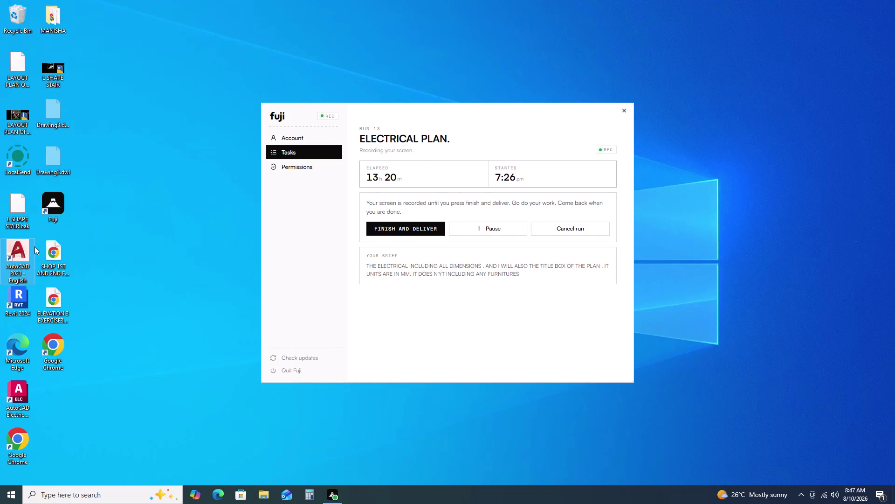
Launch AutoCAD 2021 from its desktop shortcut.
triple_click(12, 254)
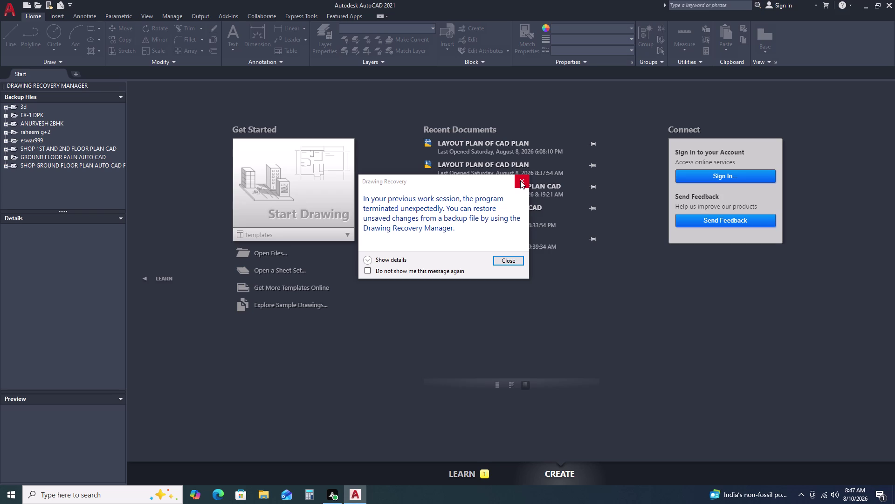
Dismiss the crash-recovery notice and start a new blank drawing, Drawing1.
click(520, 181)
right_click(521, 181)
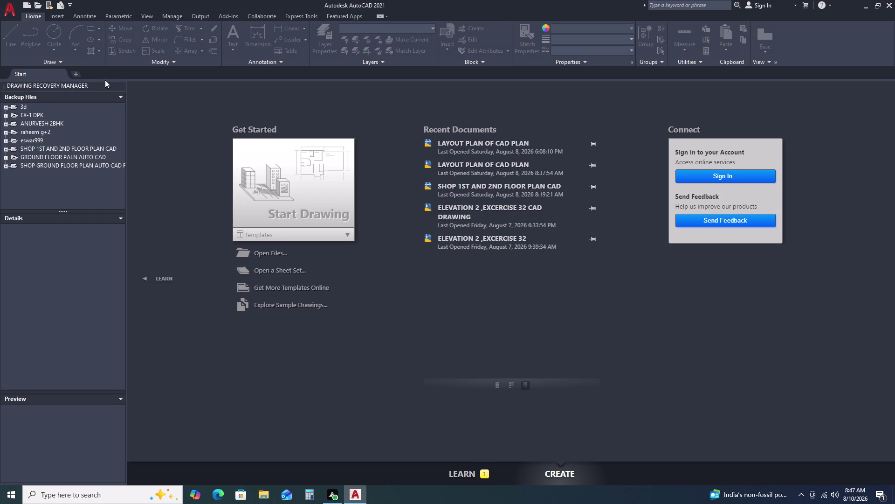
click(318, 178)
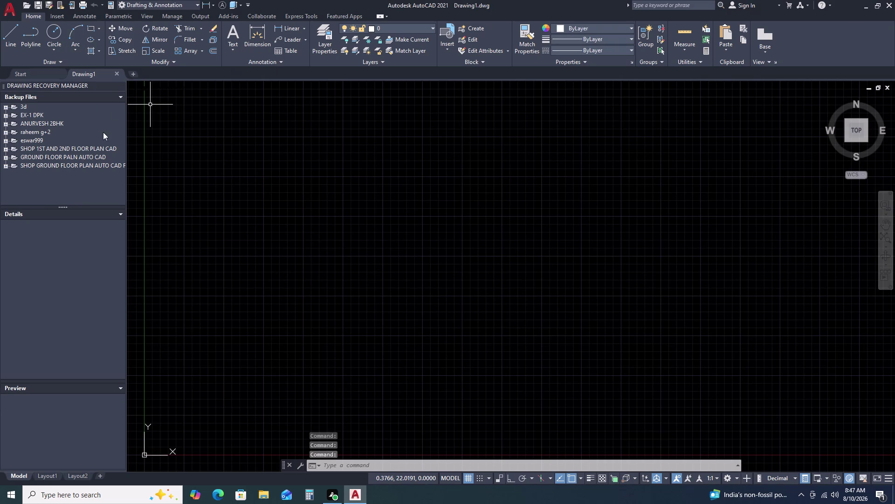
Close the Drawing Recovery Manager palette and pan the empty view.
scroll(down, 3)
scroll(up, 3)
scroll(up, 3)
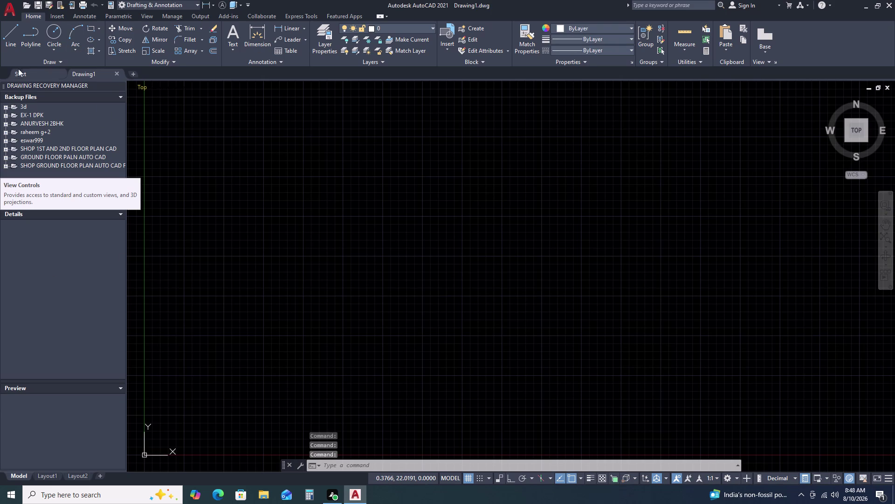
scroll(up, 3)
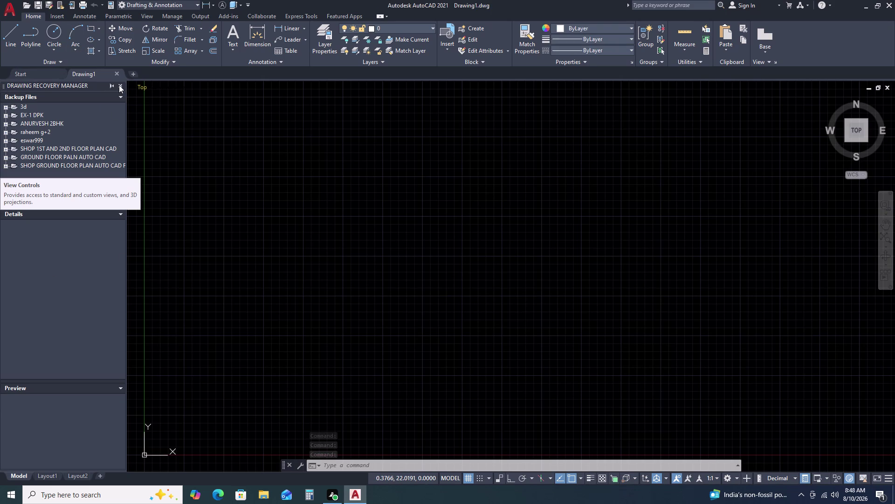
click(119, 85)
scroll(down, 3)
middle_drag(585, 335, 400, 343)
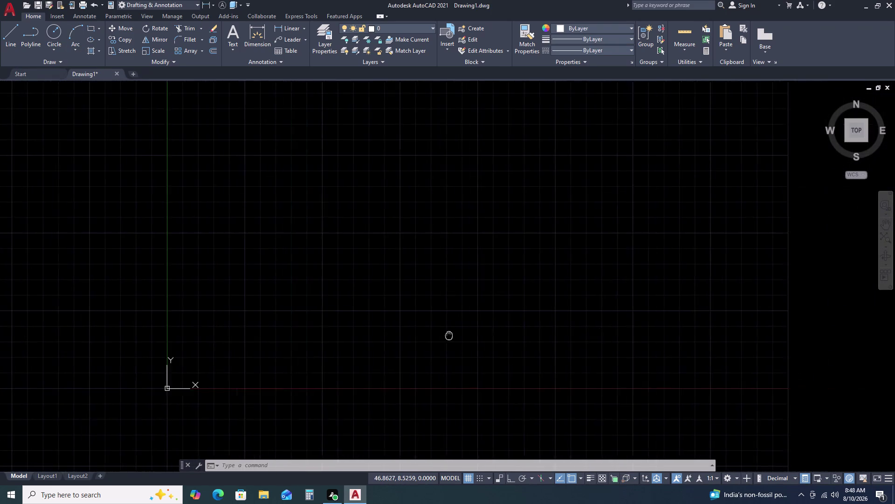
middle_drag(401, 343, 309, 373)
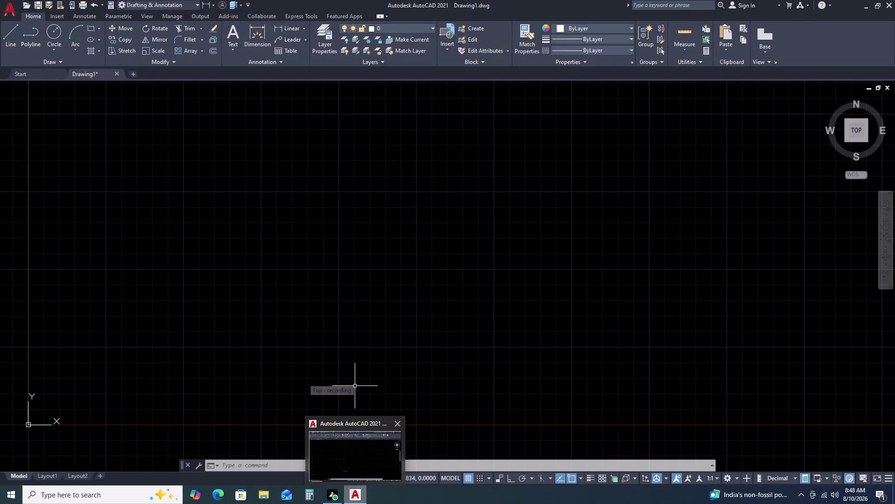
middle_drag(573, 285, 449, 284)
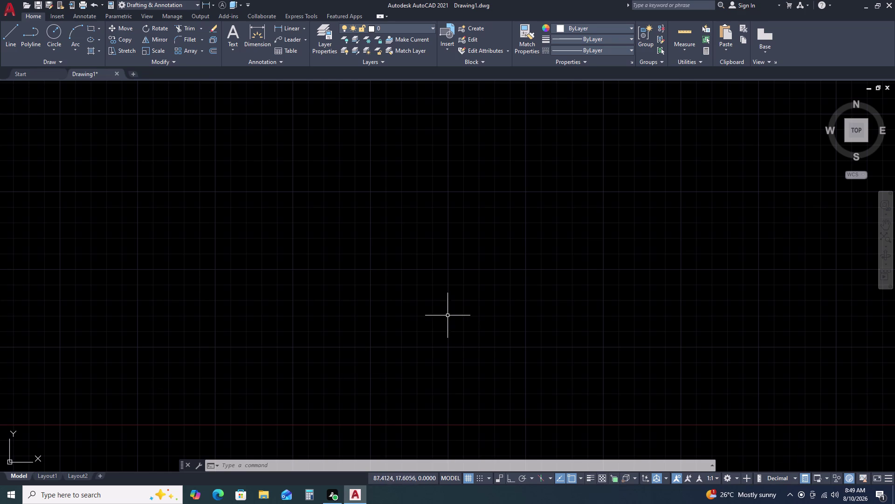
middle_drag(422, 332, 253, 368)
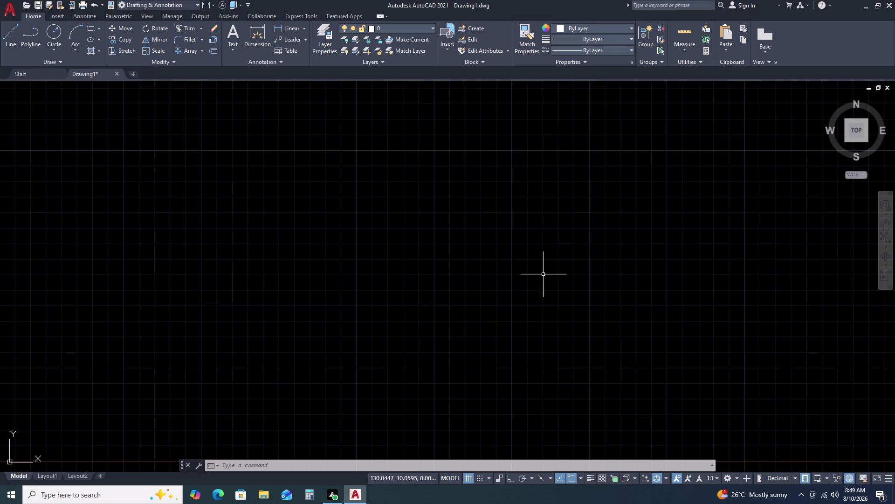
Cancel a trial line drawn with ortho on, then start the RECTANG command.
text(l)
key(space)
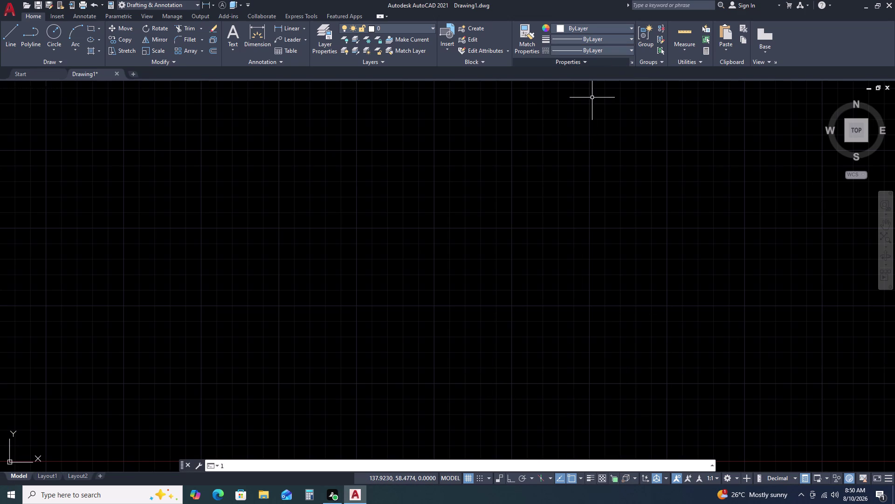
click(208, 130)
key(F8)
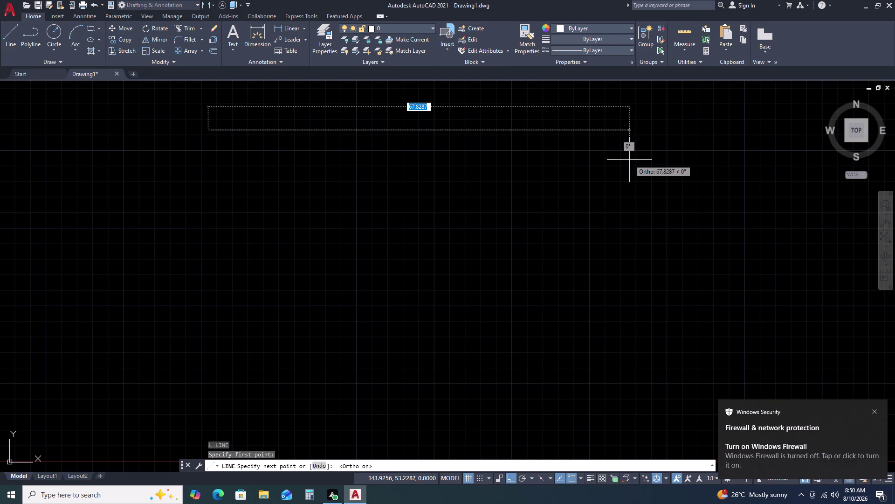
key(Escape)
key(Escape)
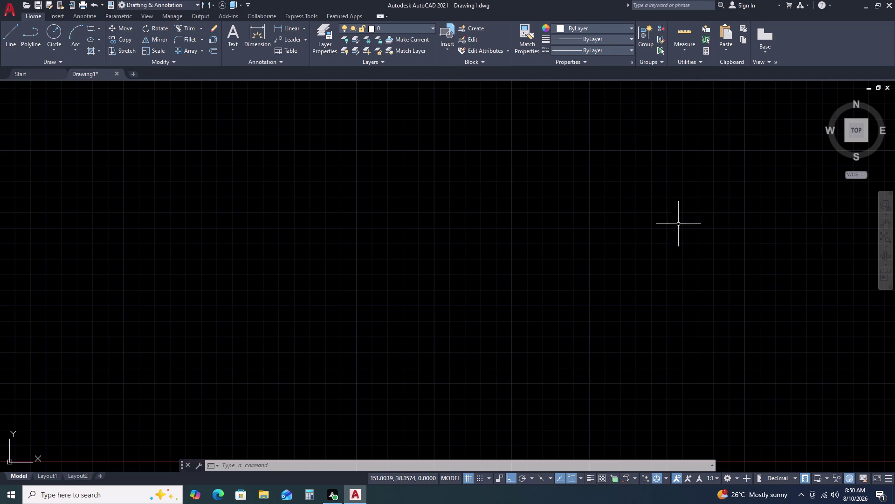
text(rec)
key(space)
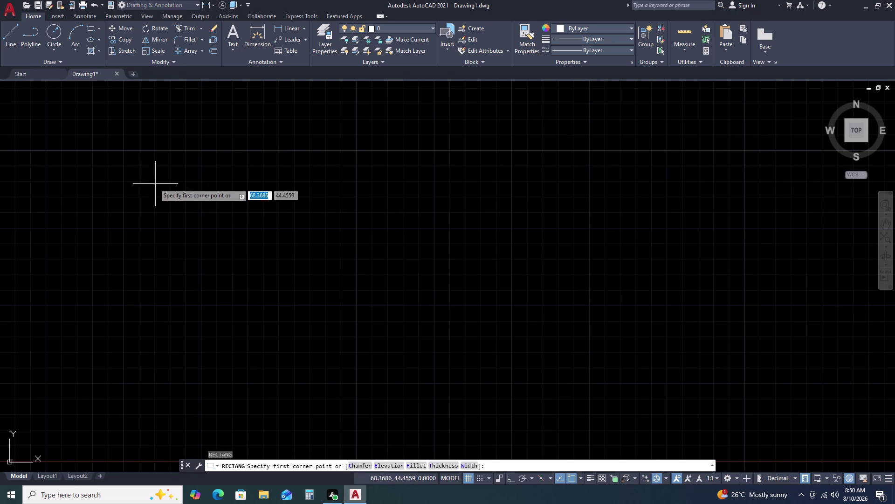
Draw an 1800 by 2785 rectangle using the Dimensions option.
click(220, 153)
text(d)
key(space)
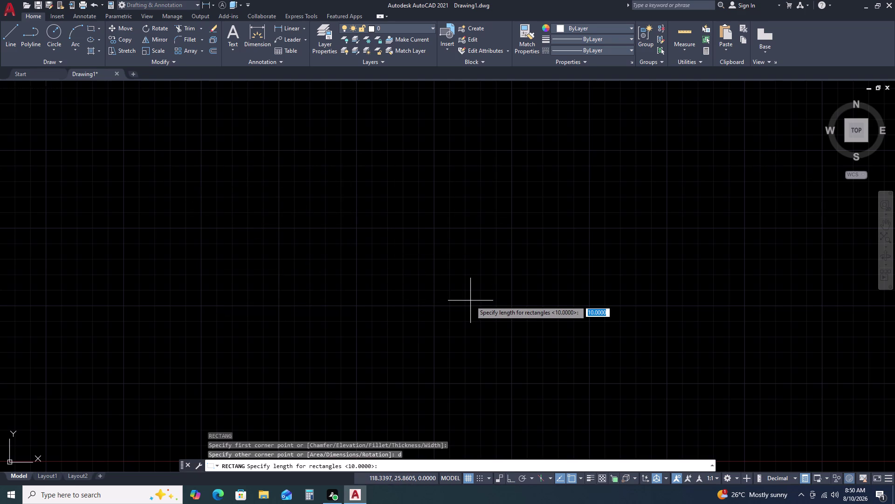
key(1)
text(800)
key(space)
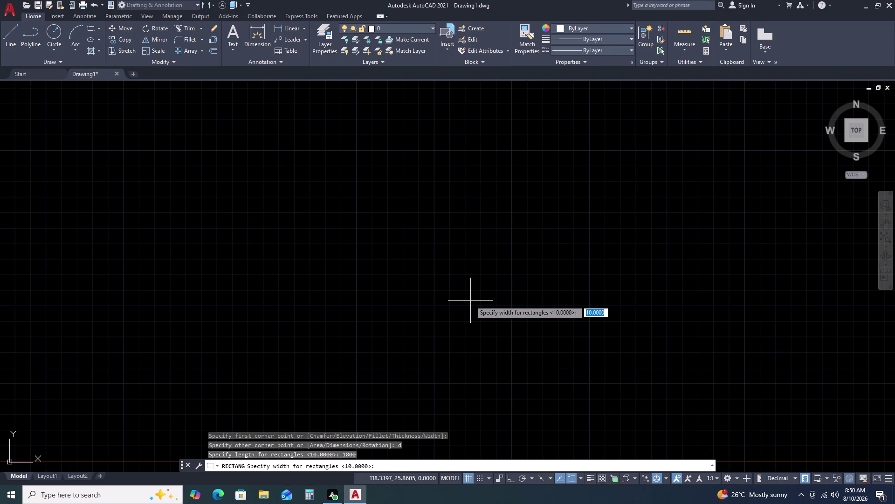
text(27)
text(85)
key(space)
click(429, 270)
scroll(down, 3)
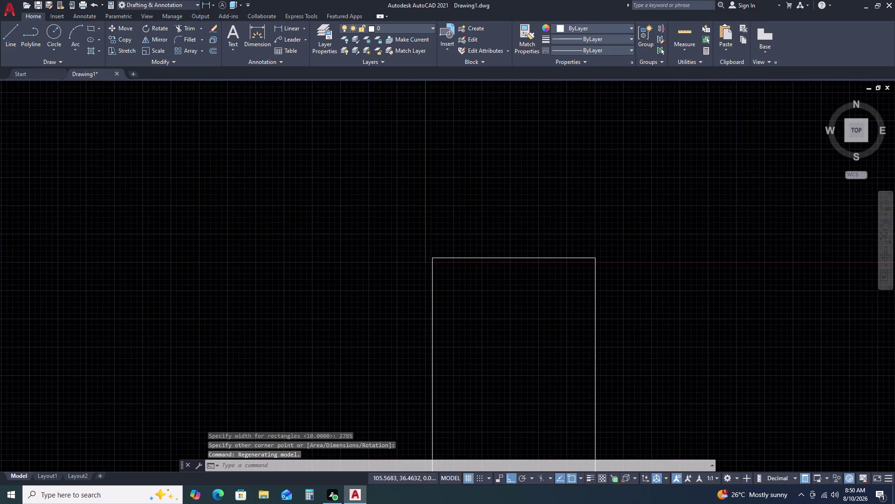
scroll(down, 3)
Move the rectangle up and to the right, with ortho turned off.
click(515, 337)
click(485, 300)
text(m)
key(space)
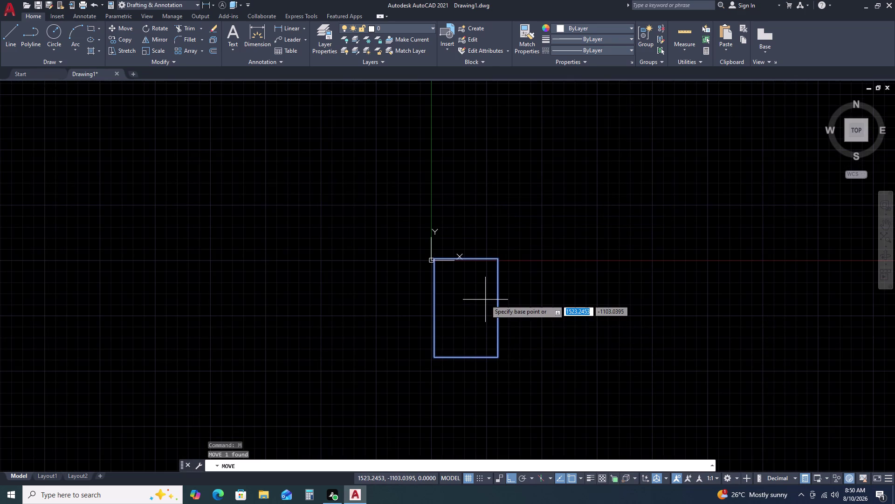
drag(486, 300, 486, 295)
scroll(down, 3)
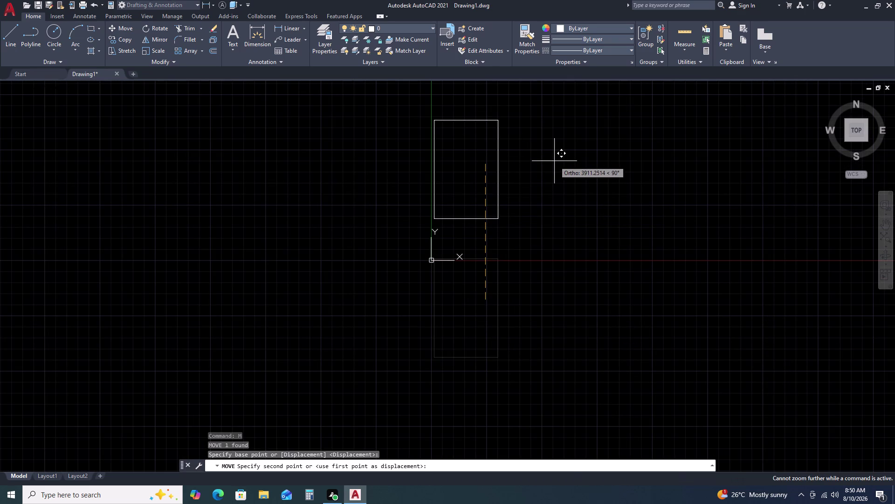
key(F8)
scroll(down, 3)
middle_drag(548, 173, 424, 306)
click(622, 125)
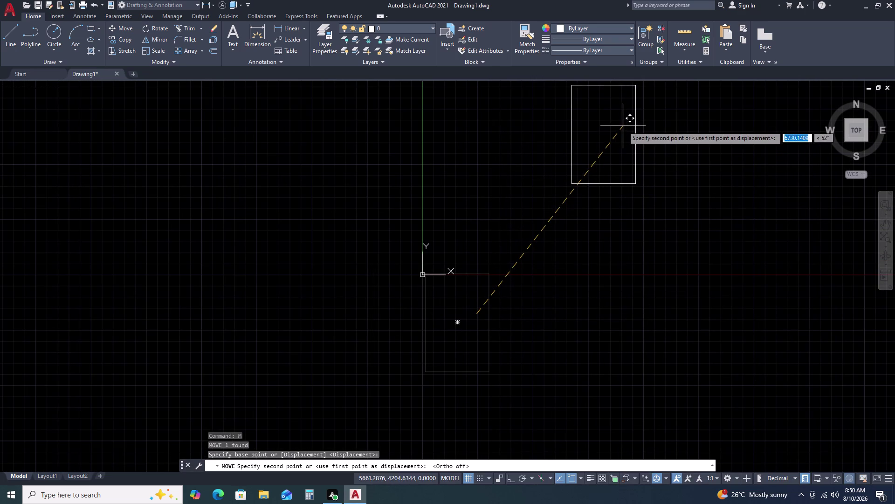
scroll(up, 3)
middle_drag(691, 159, 487, 195)
scroll(down, 3)
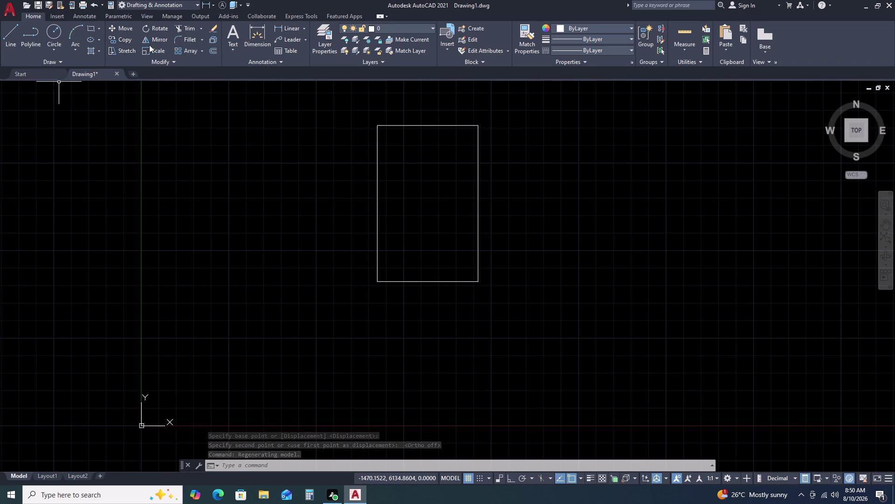
click(290, 23)
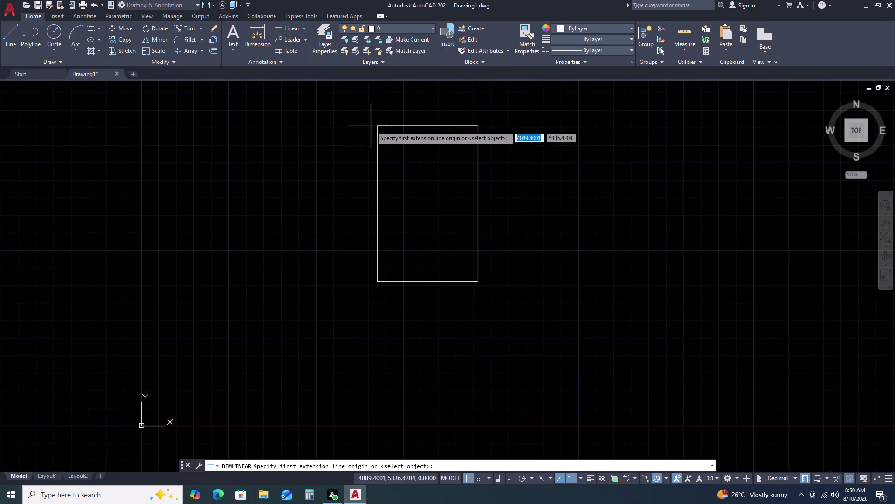
Add an 1800 dimension along the rectangle's top, then delete it as unreadably small.
double_click(376, 124)
double_click(479, 127)
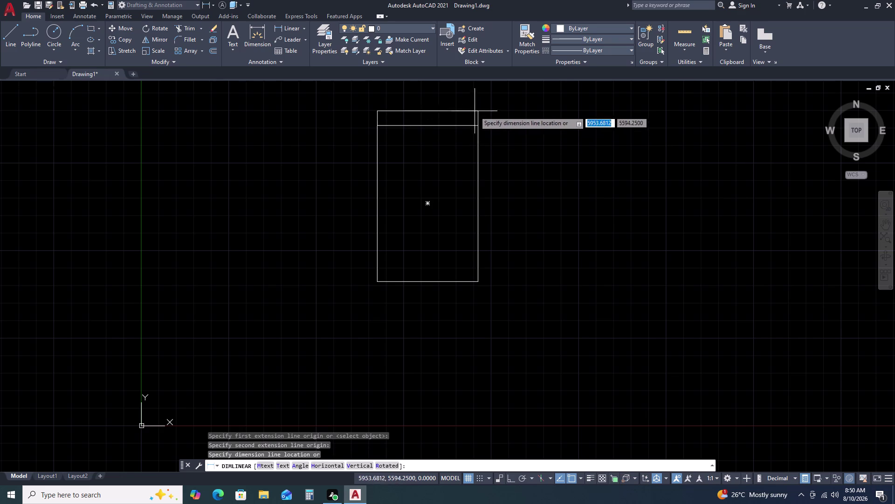
middle_click(472, 98)
middle_click(471, 99)
double_click(471, 95)
click(484, 107)
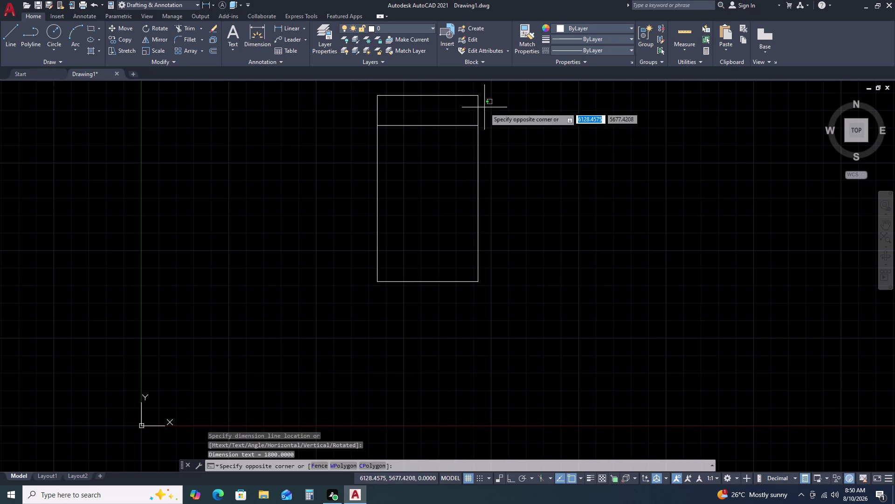
triple_click(414, 82)
key(Delete)
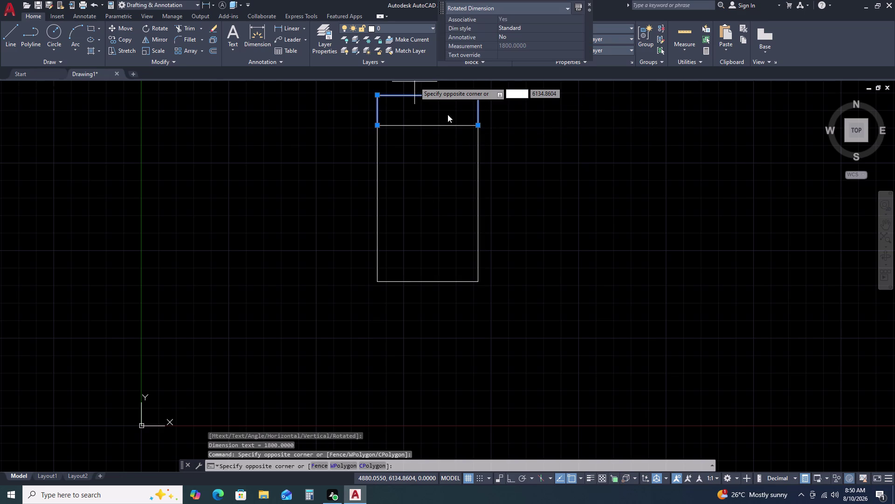
key(Delete)
key(Escape)
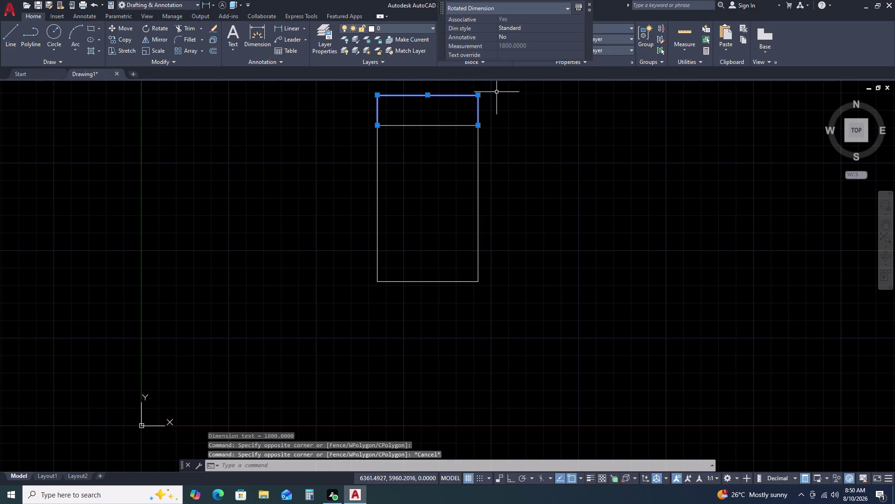
key(Delete)
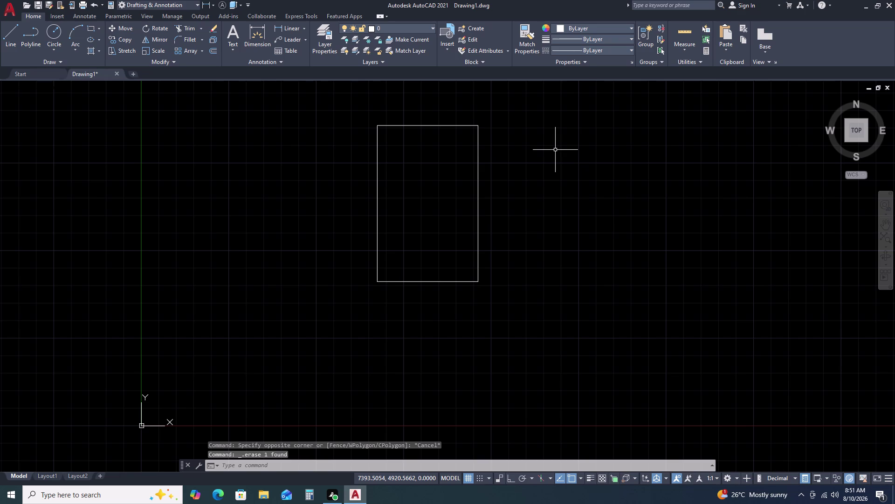
Set the Standard dimension style's text height to 30.
text(d)
key(space)
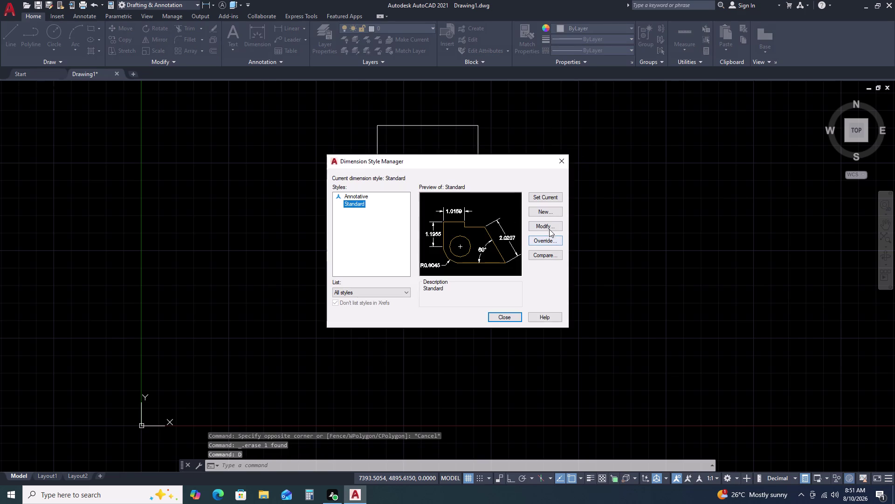
double_click(550, 228)
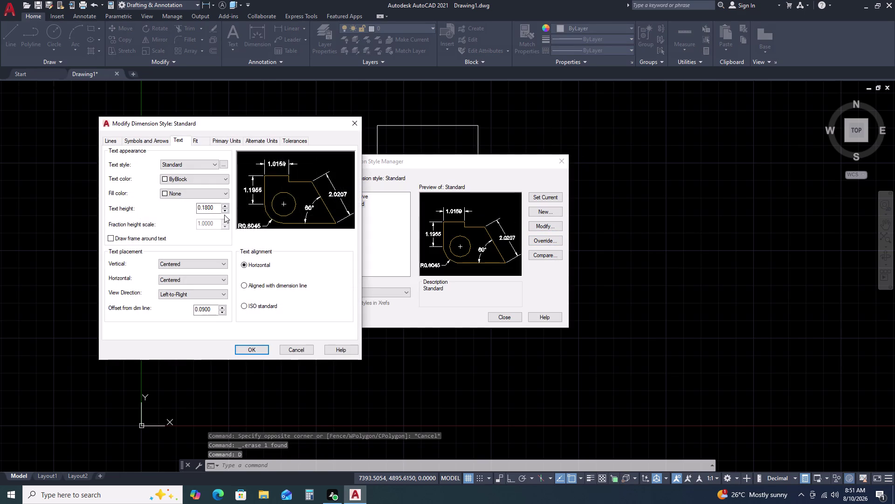
click(220, 211)
click(220, 211)
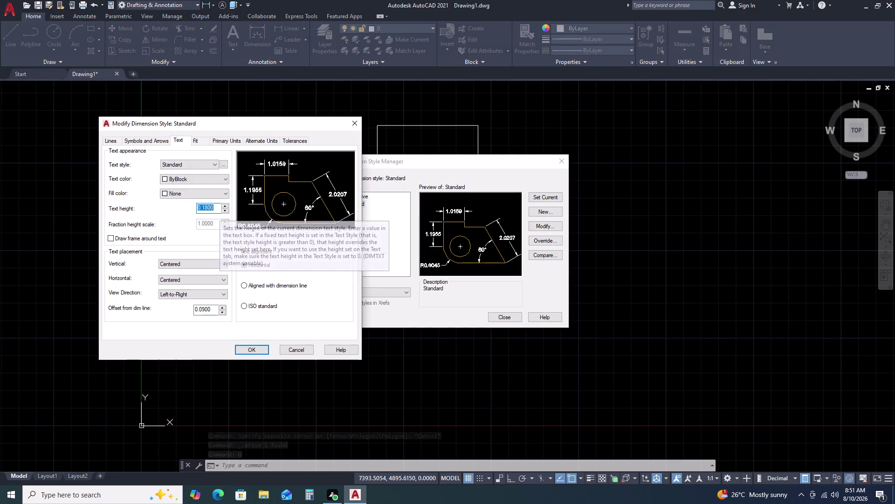
key(3)
text(0)
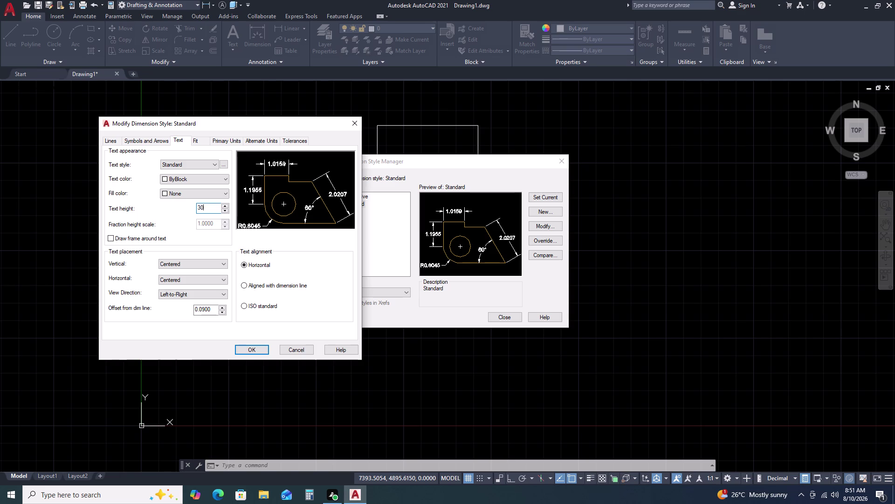
text(0)
key(Return)
click(151, 142)
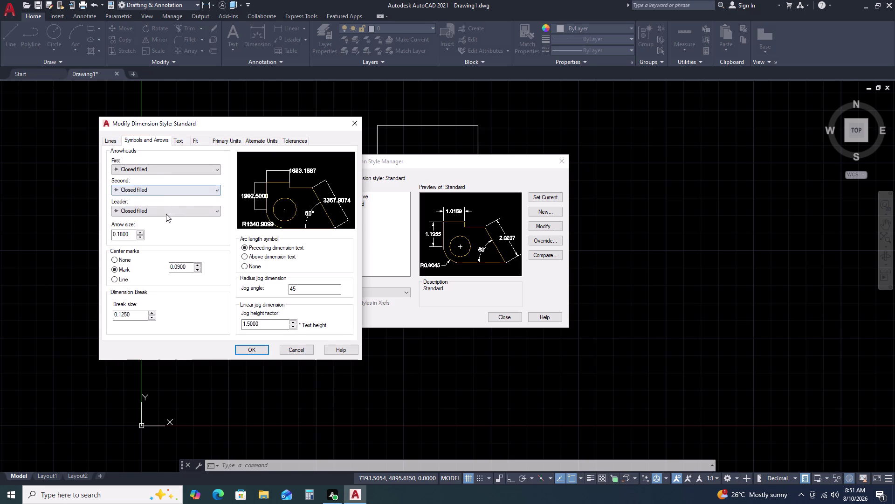
click(255, 350)
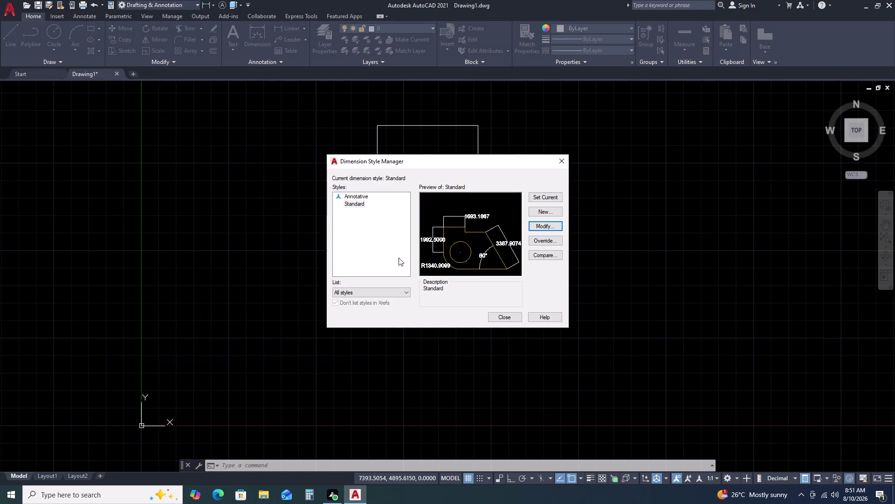
Close the Dimension Style Manager and return to the drawing.
click(539, 197)
double_click(568, 164)
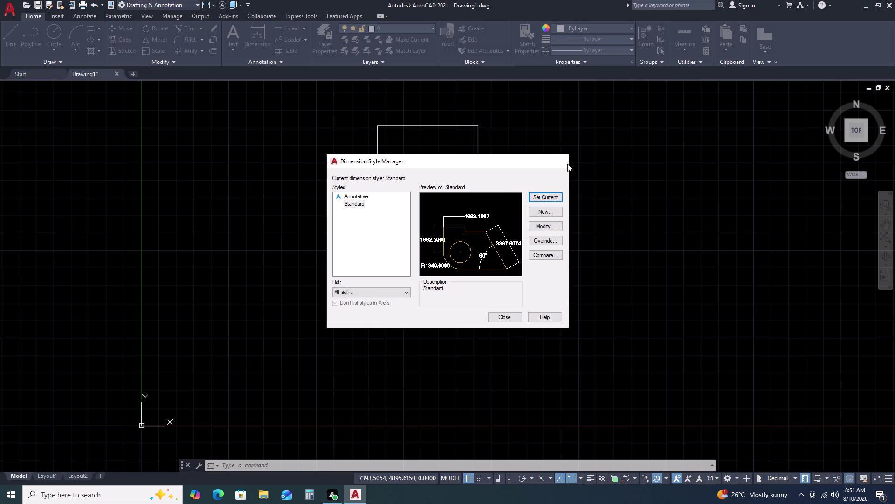
click(632, 159)
click(685, 32)
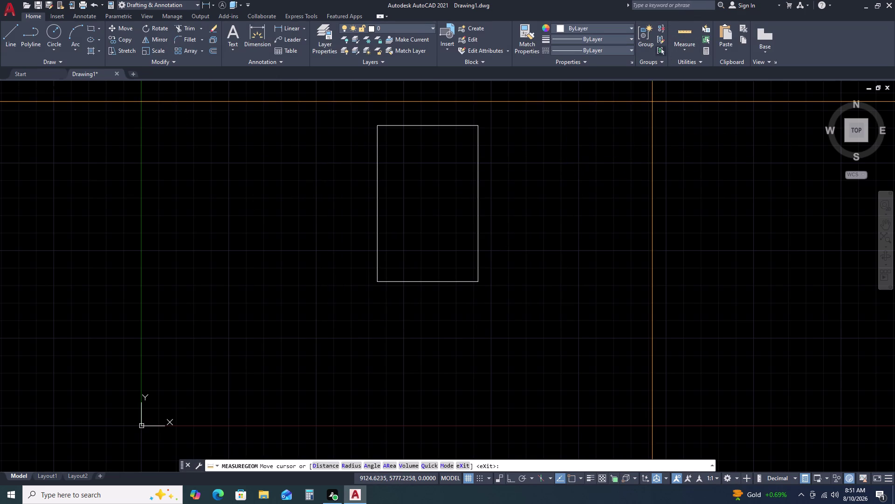
Measure the rectangle's area, then offset it 230 inward as the inner wall.
click(442, 219)
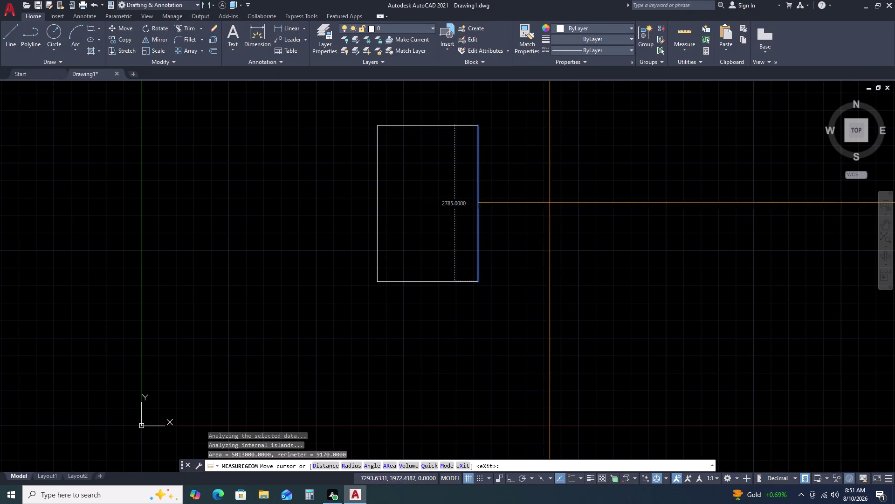
key(Escape)
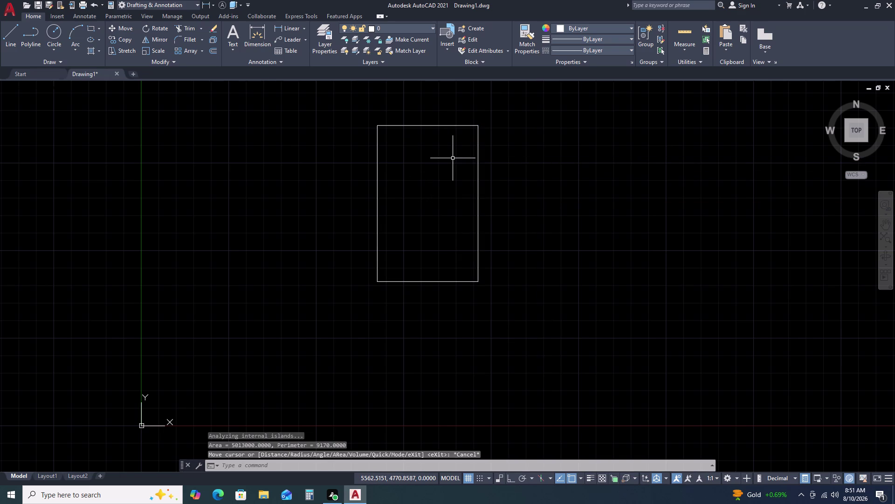
text(o)
key(space)
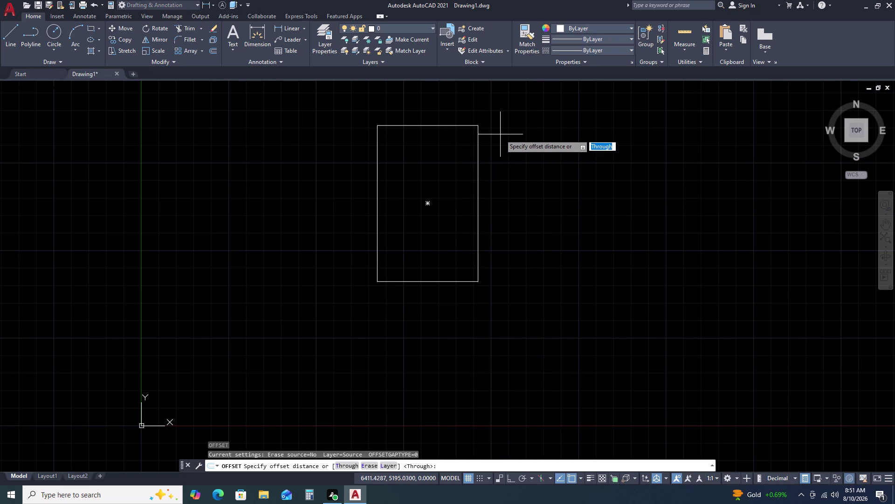
key(3)
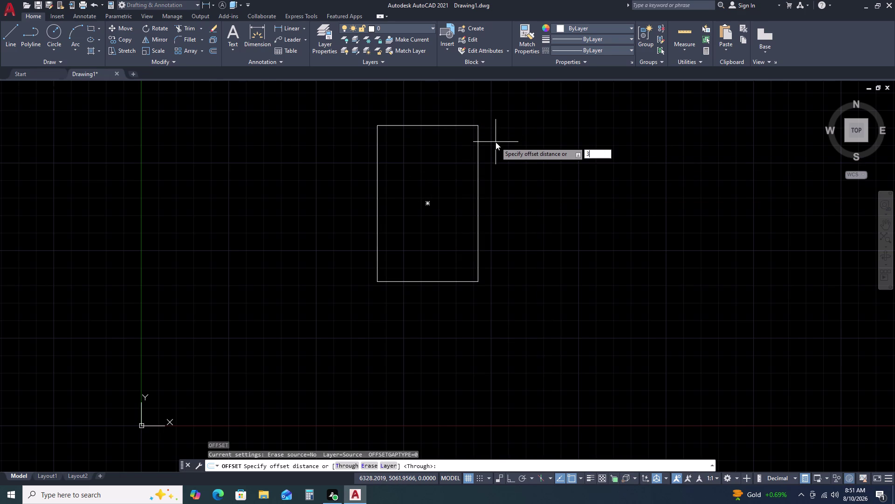
key(BackSpace)
text(230)
key(space)
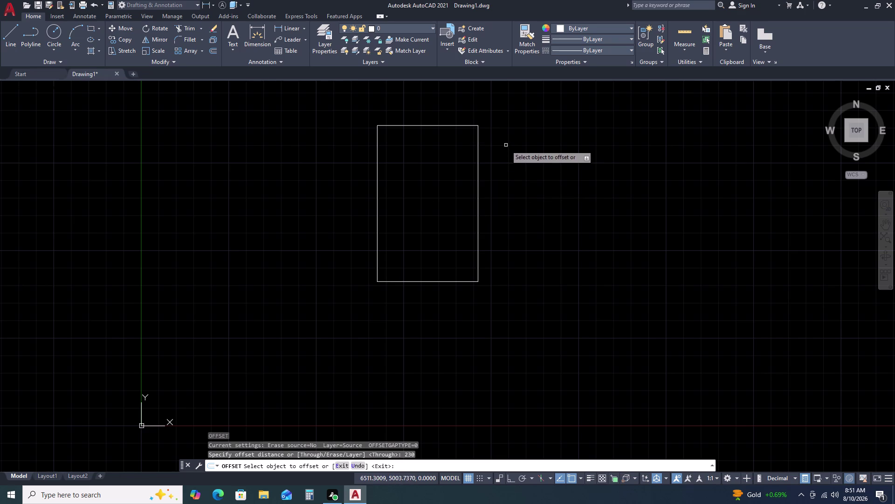
click(479, 168)
click(585, 151)
key(Escape)
Select both wall rectangles and move the room to a new position.
scroll(down, 3)
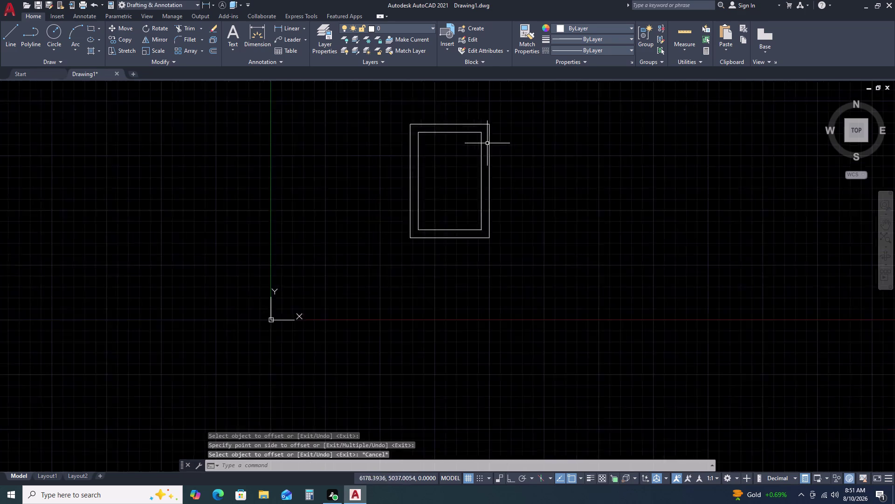
scroll(down, 3)
middle_click(510, 159)
middle_drag(510, 159, 472, 166)
middle_drag(469, 166, 461, 166)
scroll(down, 3)
drag(548, 151, 517, 172)
double_click(471, 228)
text(m)
key(space)
double_click(470, 215)
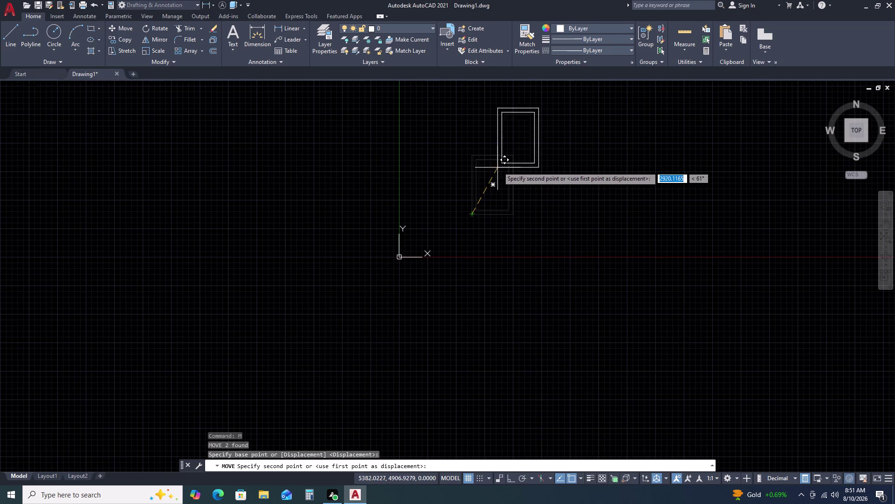
scroll(down, 3)
middle_drag(545, 138, 371, 356)
middle_click(371, 356)
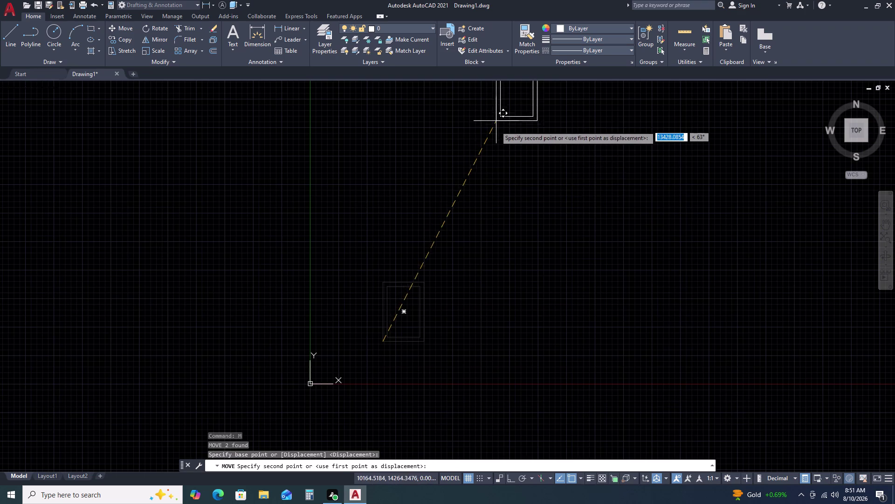
middle_drag(496, 128, 318, 327)
click(516, 136)
scroll(up, 3)
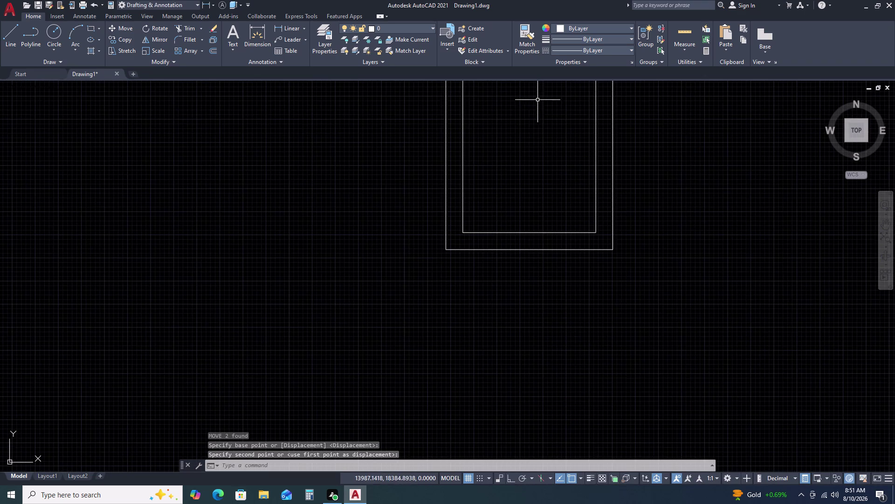
middle_drag(565, 120, 308, 178)
scroll(down, 3)
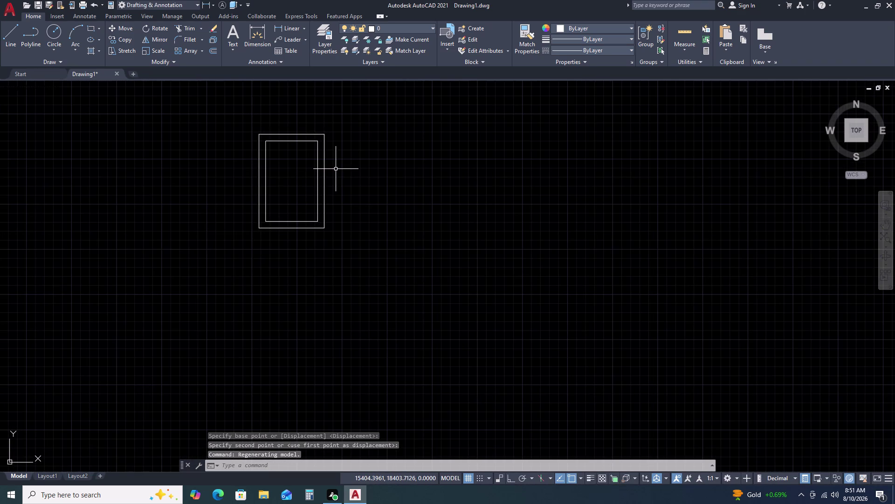
Start a new rectangle from a picked corner using the Dimensions option.
key(r)
text(ec)
key(space)
click(379, 143)
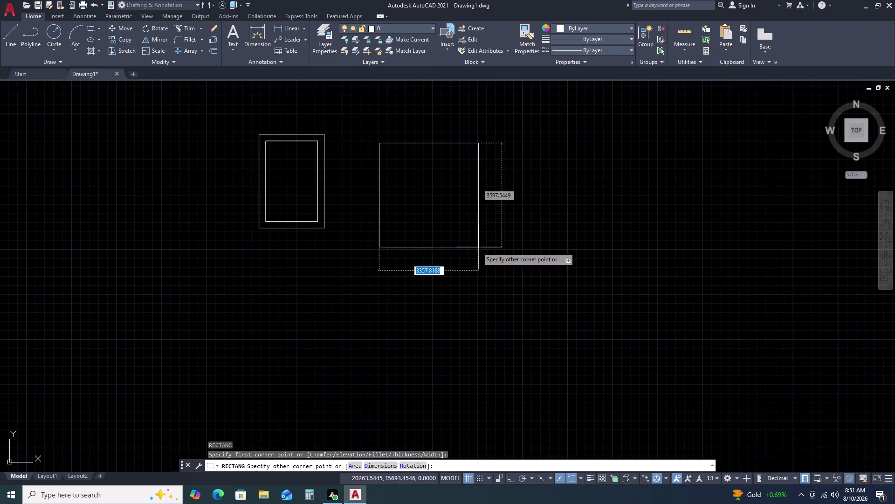
text(d)
key(space)
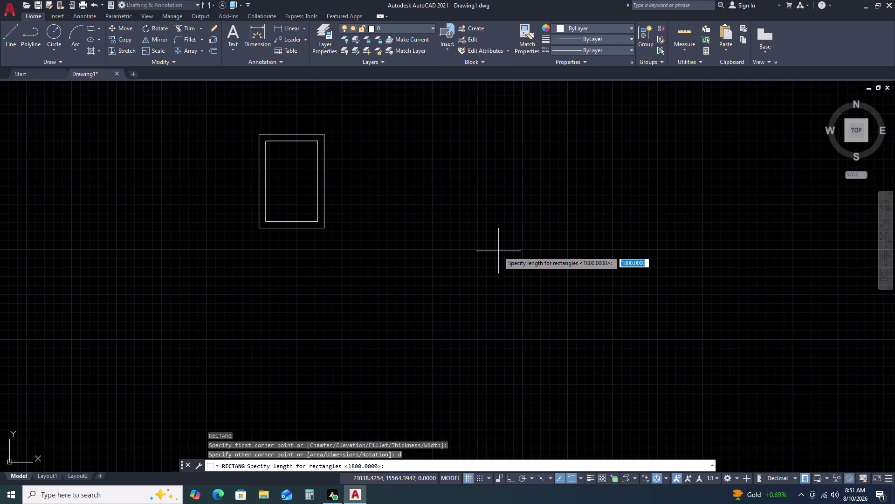
Draw a 3500 by 4500 rectangle to the right of the first room.
text(35)
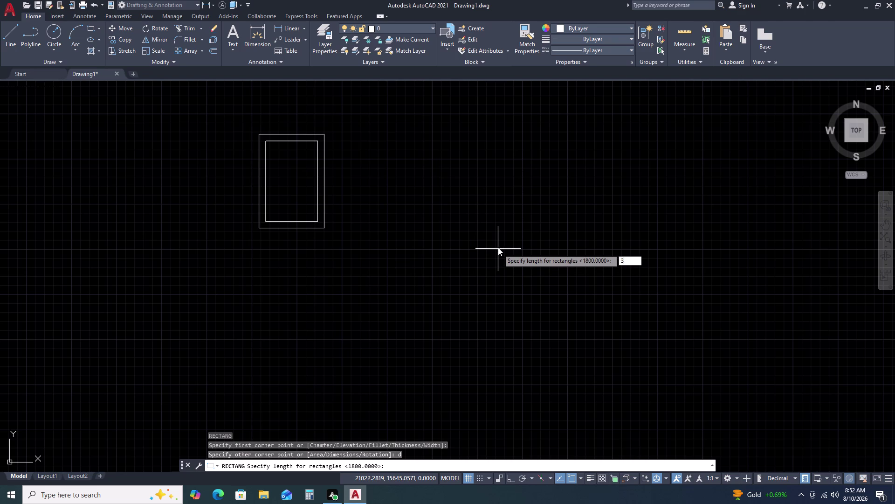
text(00)
key(space)
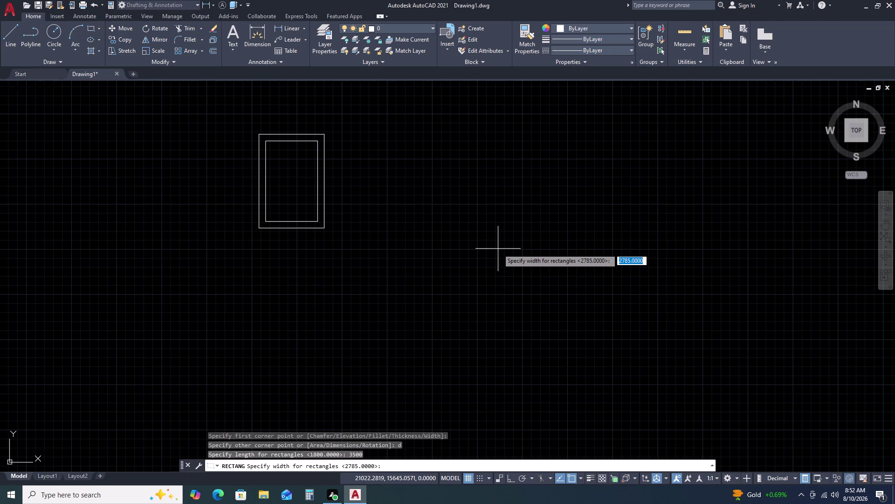
text(45)
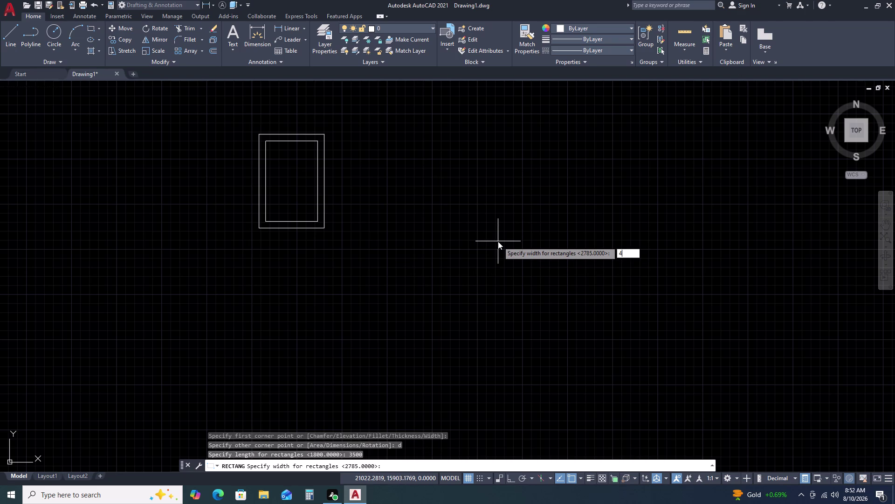
text(00)
key(space)
double_click(498, 241)
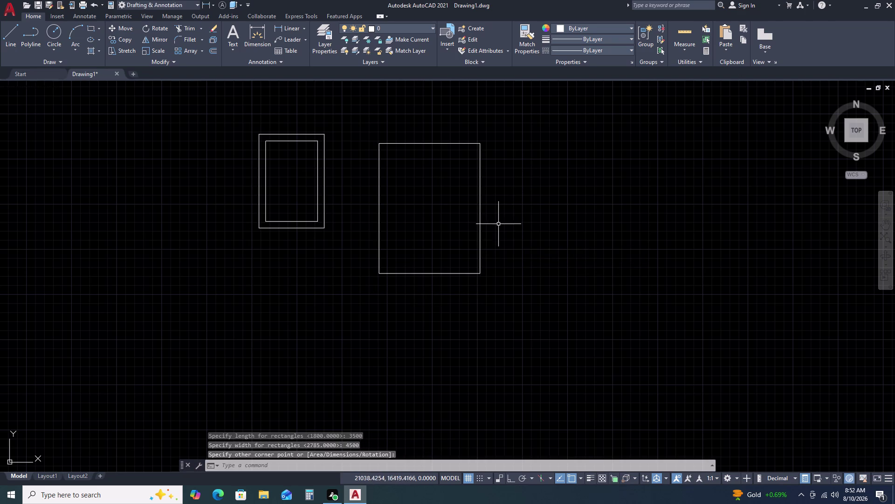
click(499, 204)
click(469, 257)
Offset the new rectangle 230 inward to form its inner wall.
text(o)
key(space)
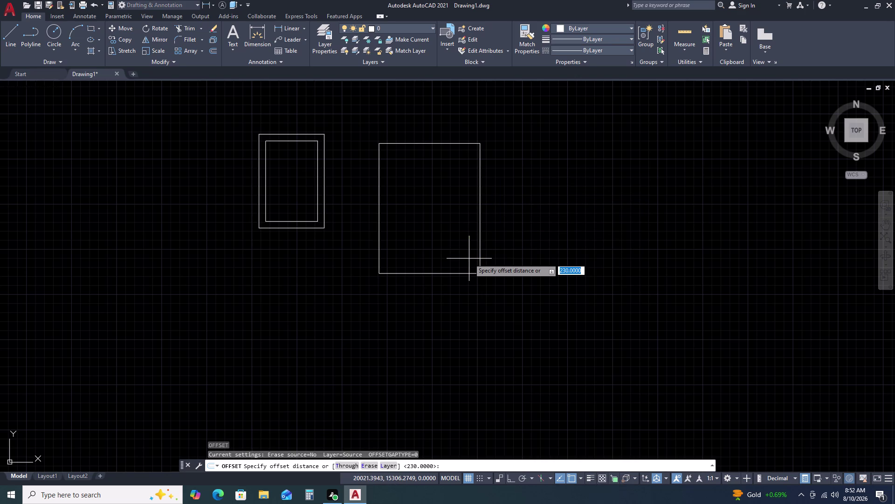
key(space)
click(551, 281)
key(Escape)
Move both new walls so the room sits against the first room's top edge.
drag(500, 119, 498, 123)
click(459, 217)
text(m)
key(space)
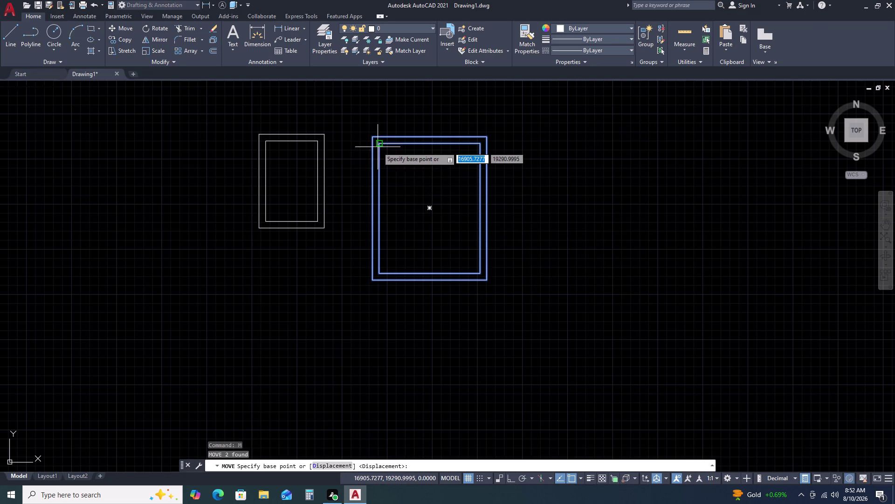
click(380, 141)
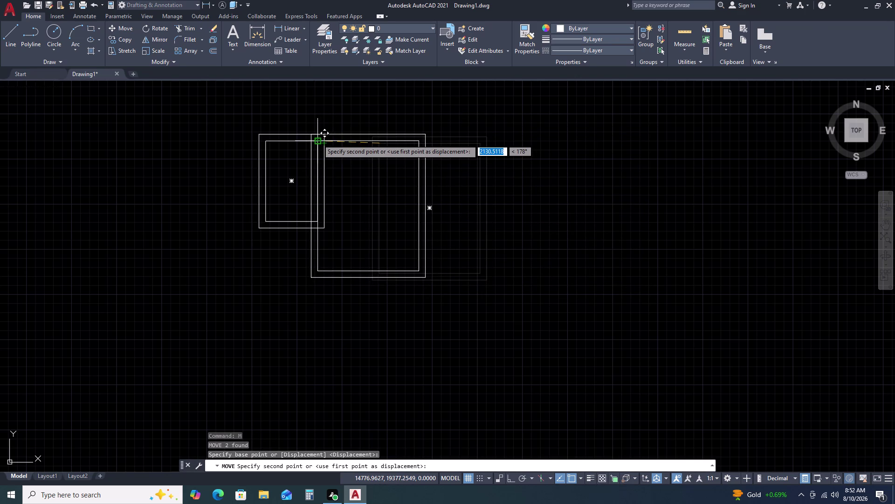
scroll(up, 3)
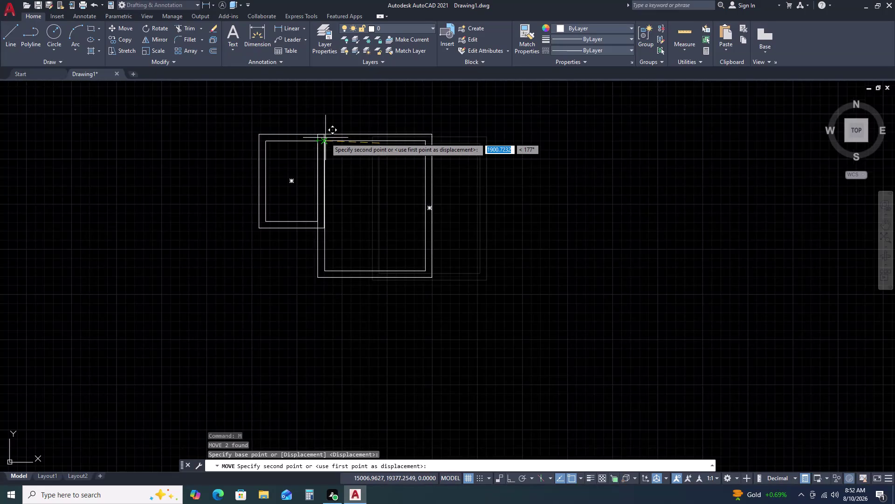
scroll(up, 3)
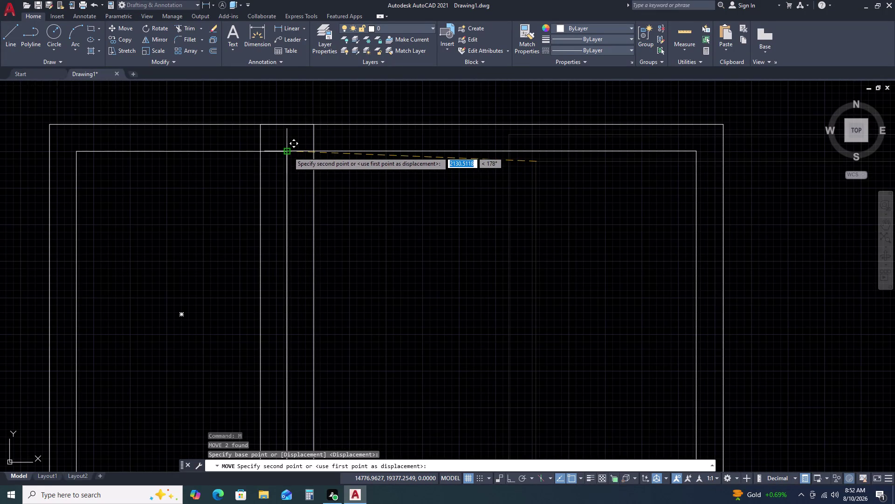
double_click(313, 150)
scroll(down, 3)
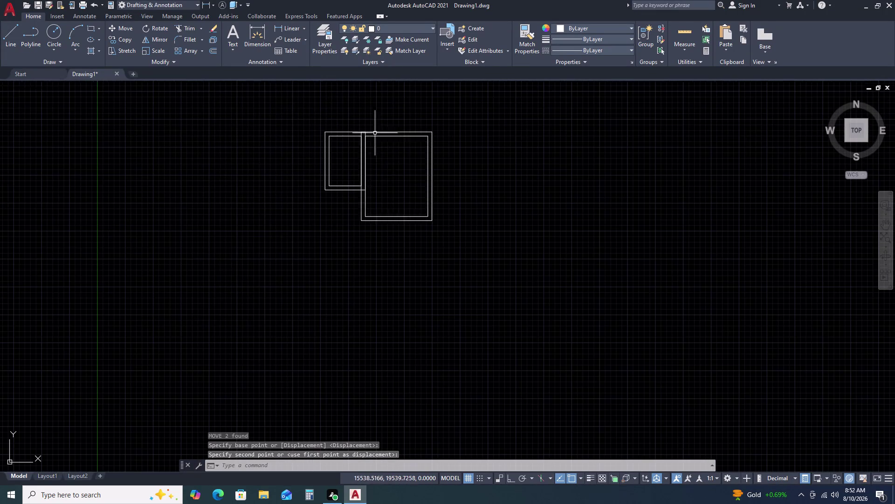
scroll(up, 3)
scroll(down, 3)
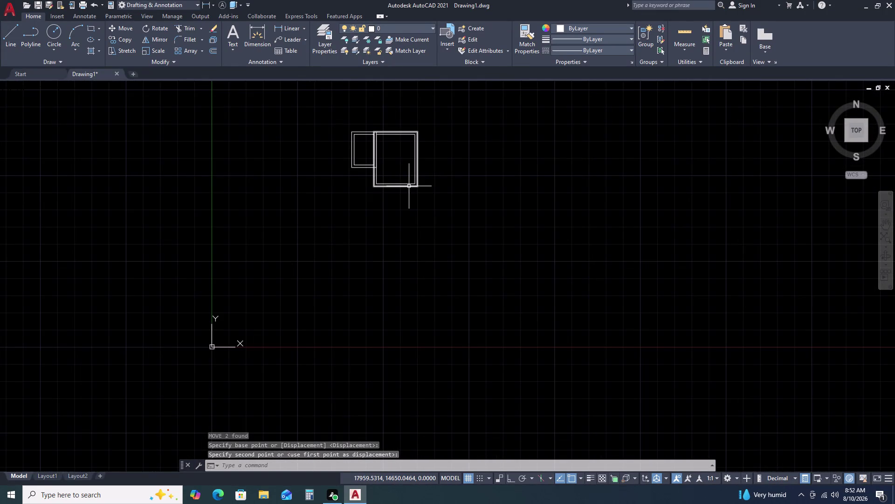
Draw a 2950 by 4500 rectangle from the big room's lower-right corner.
text(rec)
key(space)
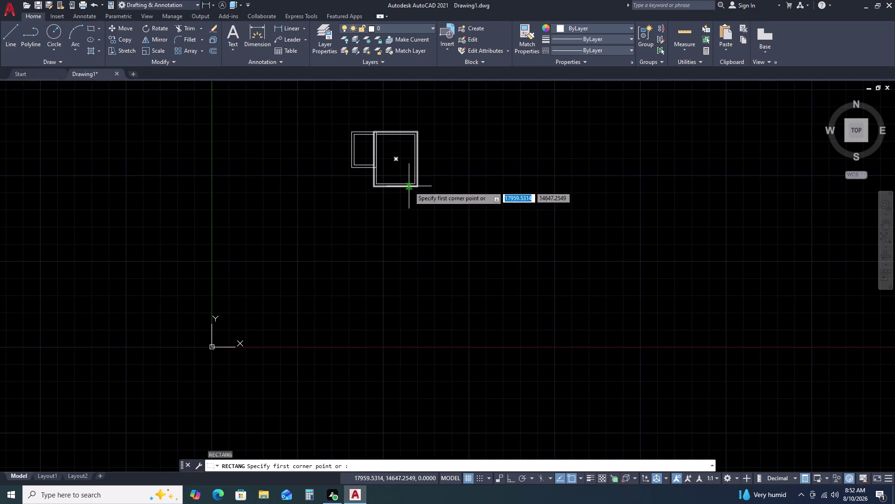
click(445, 188)
text(d)
key(space)
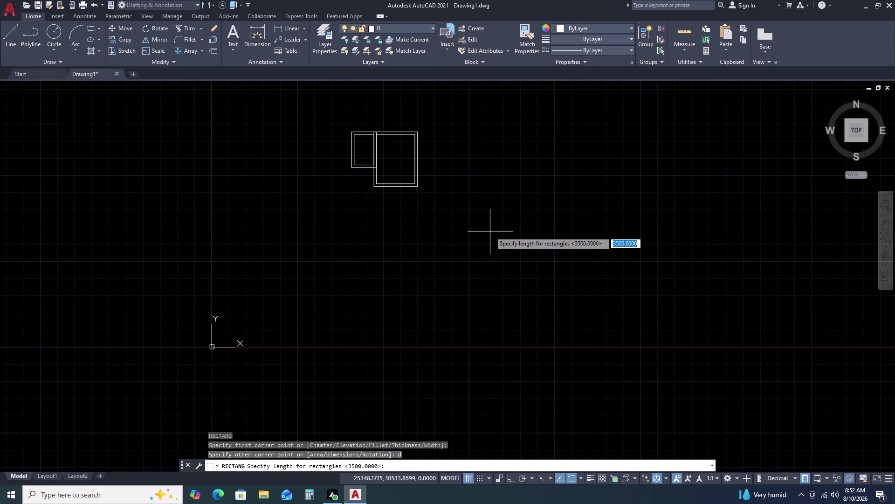
key(2)
text(9)
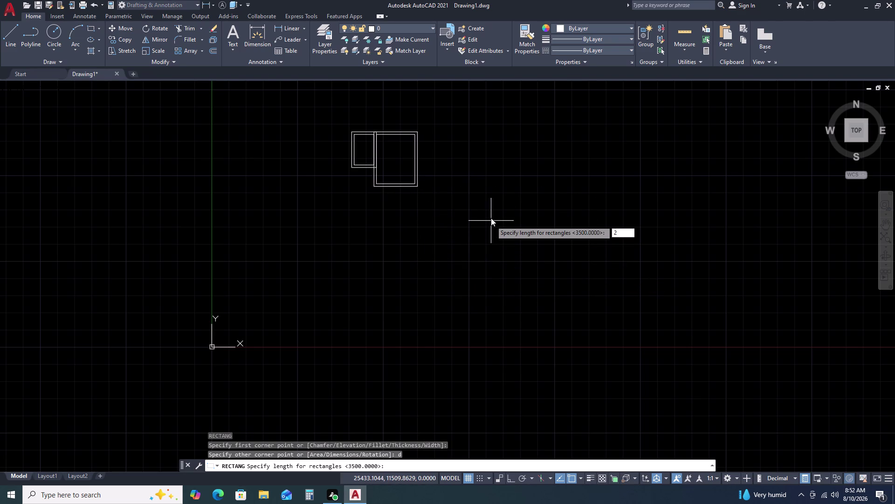
text(50)
key(space)
text(4)
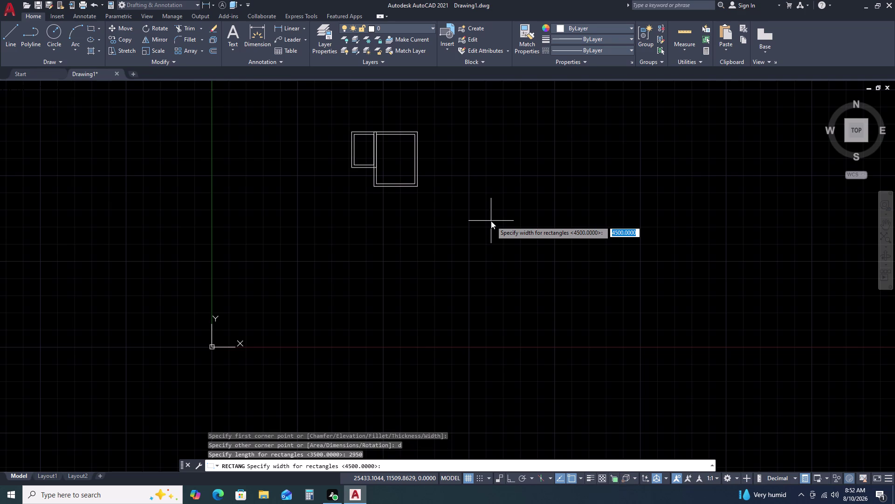
text(500)
key(space)
double_click(490, 208)
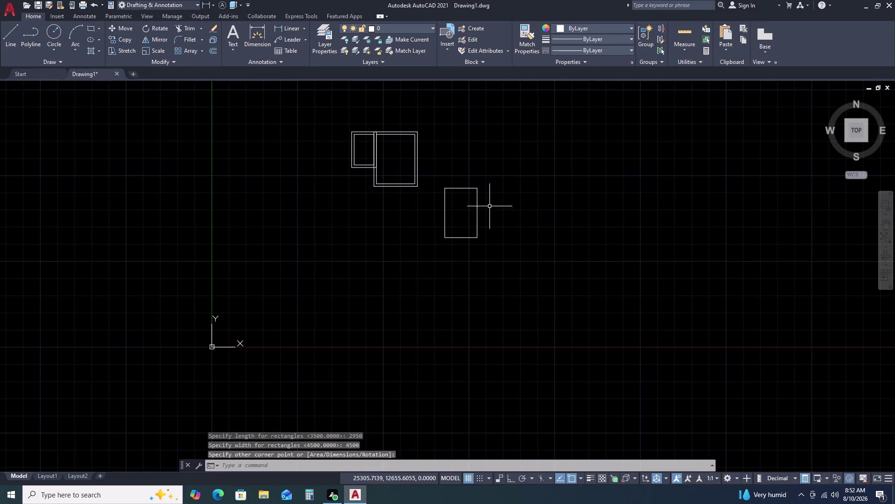
double_click(484, 185)
Offset the new rectangle 230 outward to form its second wall.
drag(477, 216, 477, 227)
text(o)
key(space)
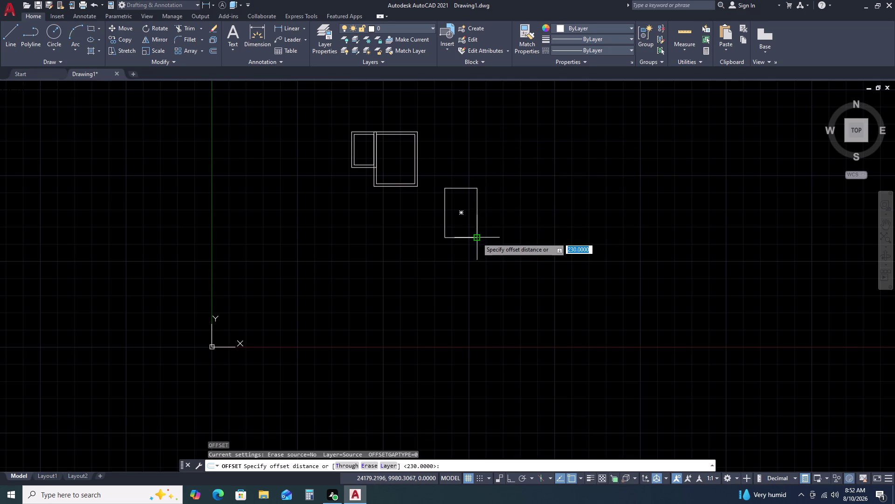
key(space)
click(517, 282)
key(Escape)
click(481, 184)
Move both walls of the new room to snap onto the existing wall corner.
click(470, 217)
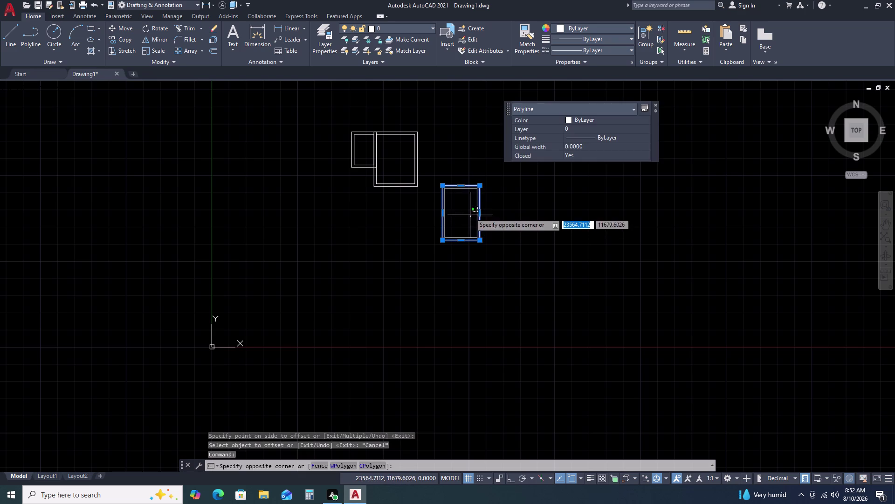
click(469, 177)
text(m)
key(space)
scroll(up, 3)
click(458, 186)
scroll(down, 3)
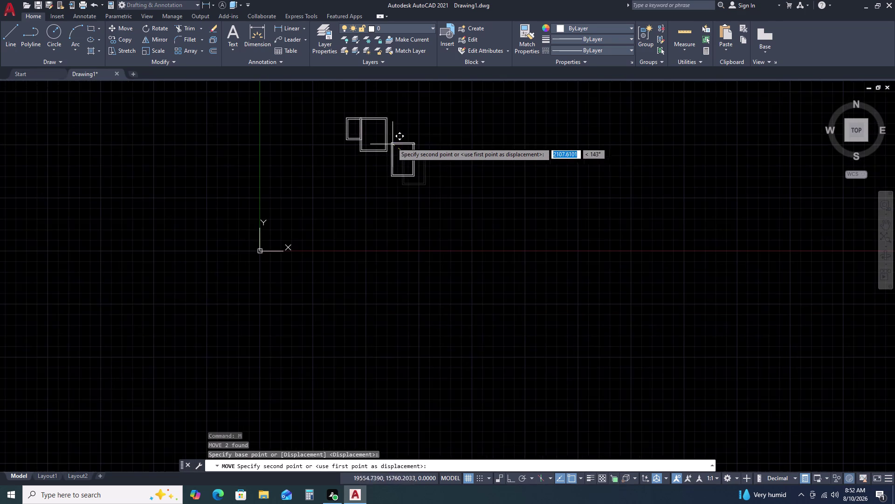
scroll(up, 3)
scroll(up, 3)
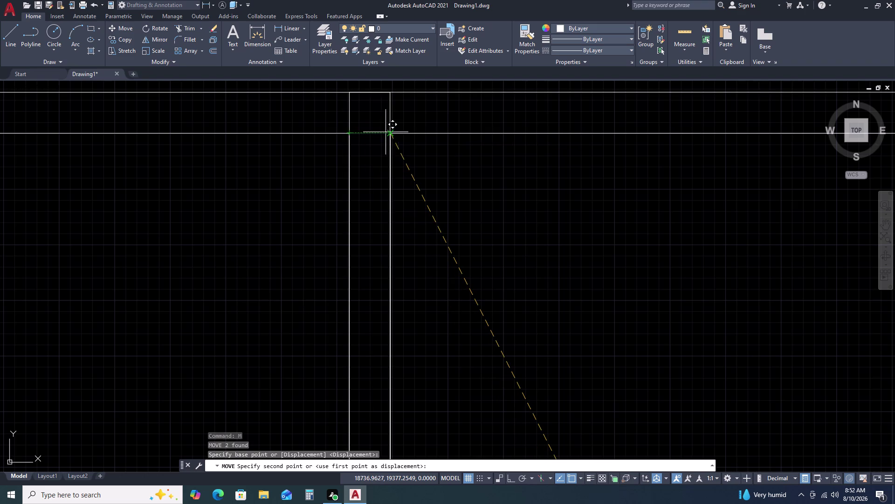
click(388, 132)
scroll(down, 3)
middle_drag(680, 438, 663, 397)
middle_drag(619, 287, 601, 238)
Start another rectangle to the right of the plan.
text(rec)
key(space)
double_click(577, 192)
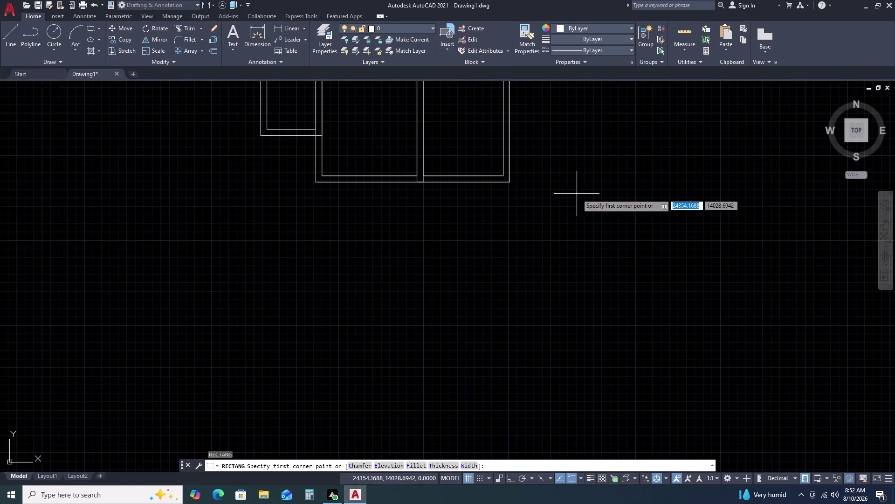
Finish a 5000 by 4500 rectangle using the Dimensions option.
text(d)
key(space)
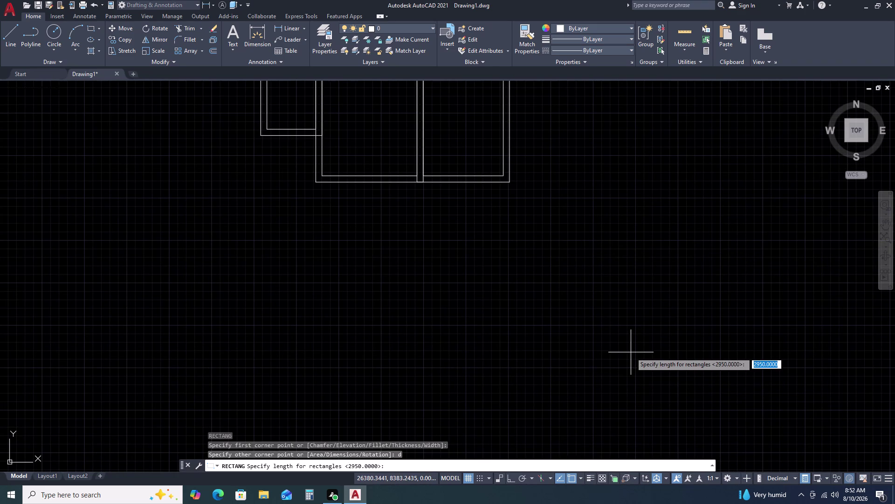
key(5)
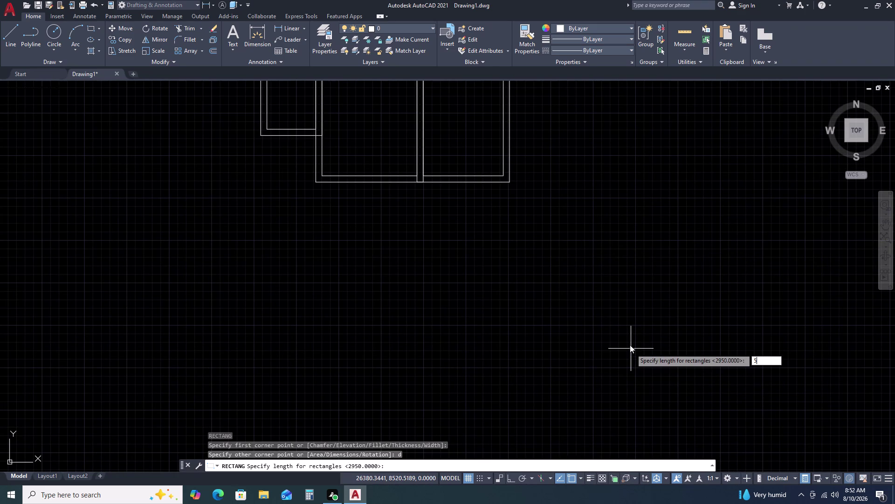
text(00)
text(0)
key(space)
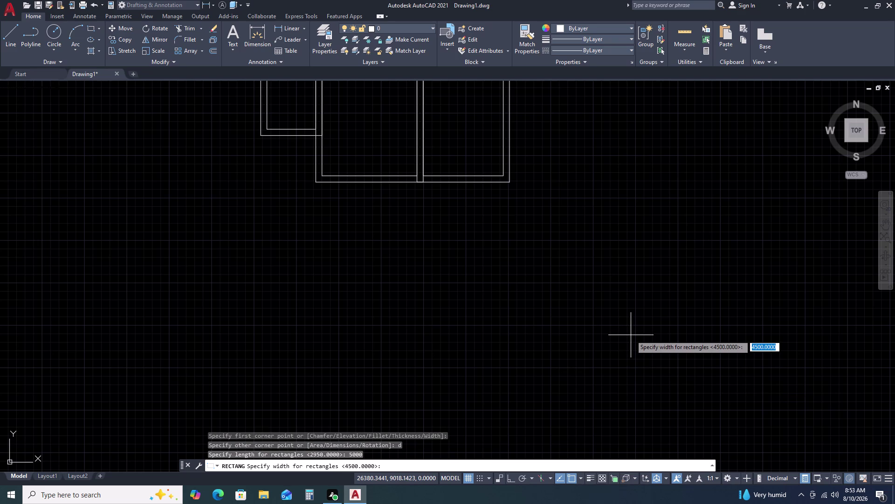
key(space)
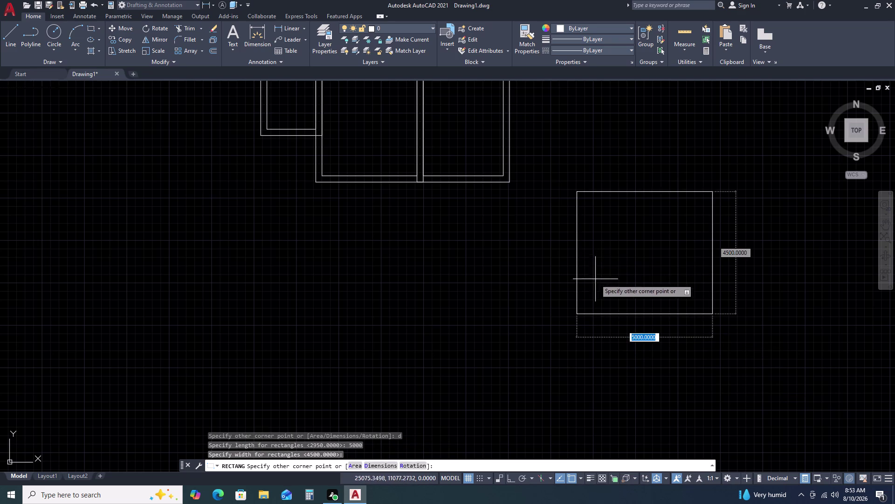
click(595, 281)
drag(616, 261, 604, 276)
click(576, 407)
Attempt an offset by picking distance points, then cancel the mistake.
text(o)
key(space)
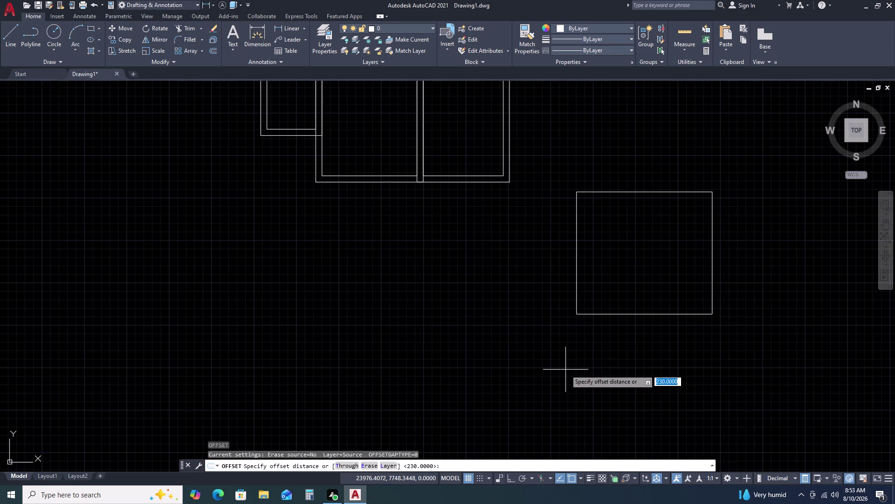
click(576, 363)
drag(576, 363, 573, 374)
click(578, 336)
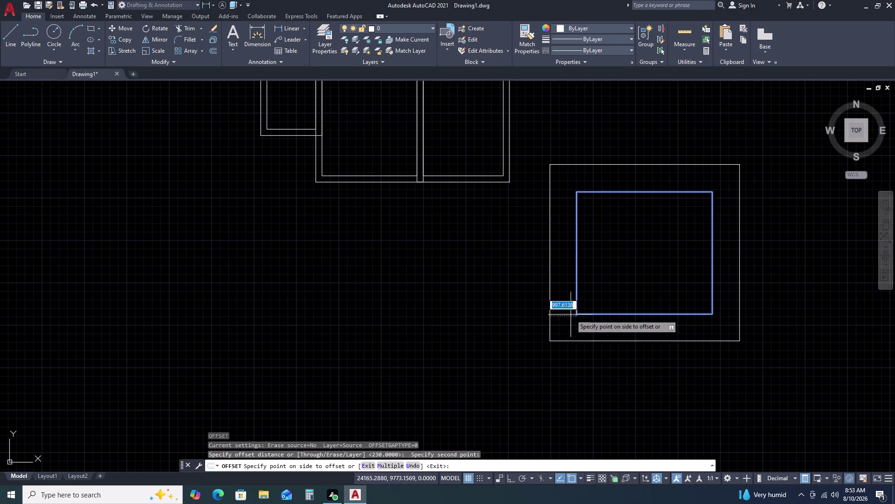
key(Escape)
drag(612, 306, 608, 310)
click(558, 342)
Offset the 5000 by 4500 rectangle 230 outward as its second wall.
text(o)
key(space)
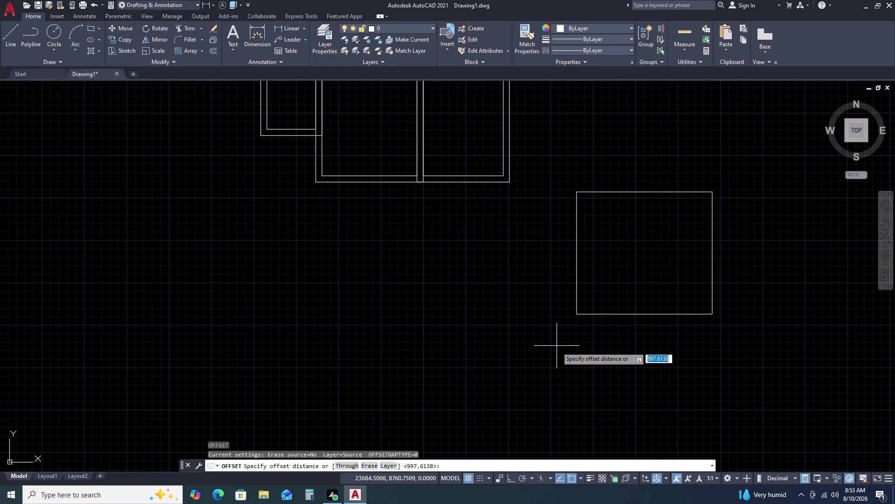
key(3)
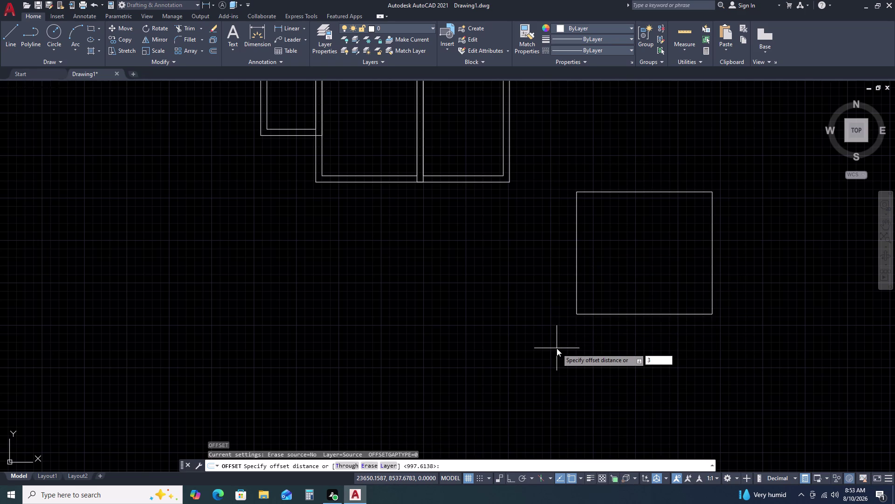
key(BackSpace)
text(23)
key(0)
key(space)
double_click(576, 373)
key(Escape)
click(619, 202)
drag(619, 202, 612, 179)
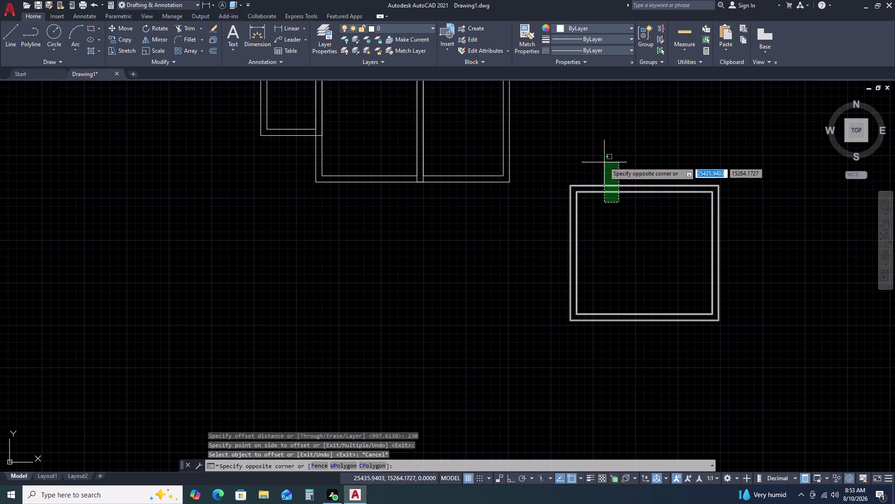
Move both outlines from their outer corner to snap onto the plan's right end.
click(602, 158)
text(m)
key(space)
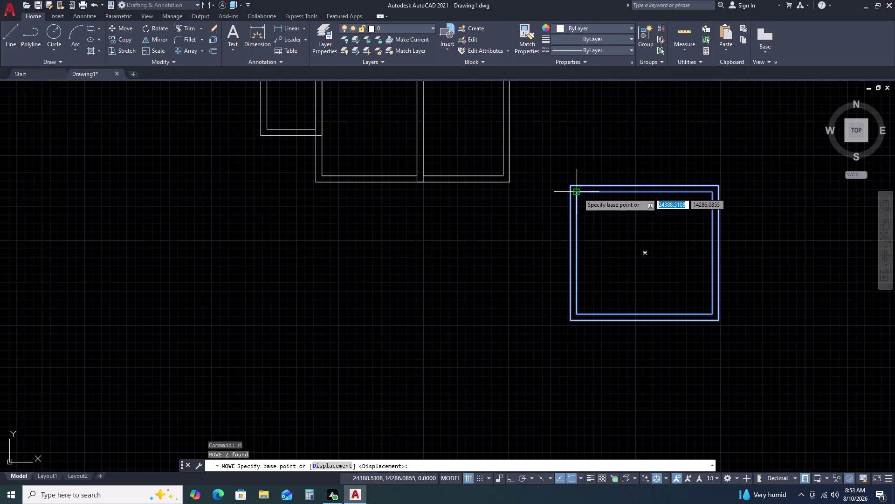
click(578, 193)
scroll(down, 3)
middle_drag(548, 158, 535, 197)
middle_drag(533, 207, 529, 222)
scroll(up, 3)
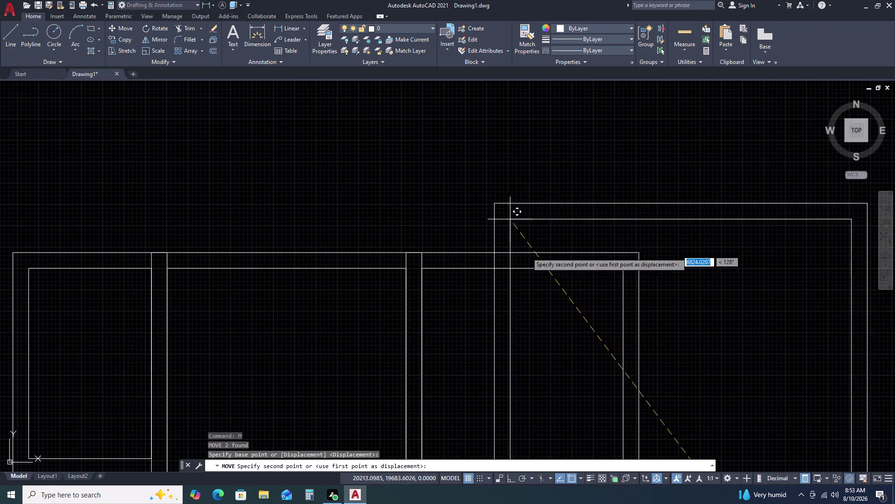
scroll(up, 3)
middle_drag(604, 251, 196, 218)
scroll(down, 3)
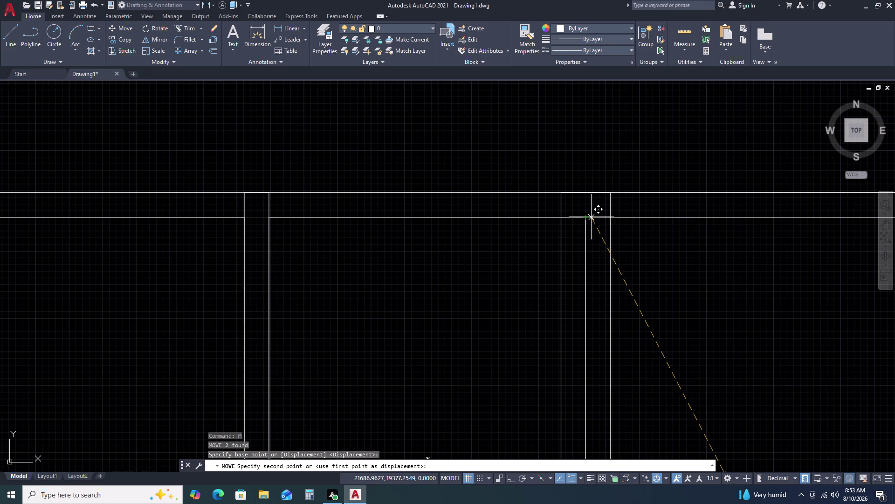
click(608, 217)
scroll(down, 3)
scroll(up, 3)
Start drawing another rectangle.
text(re)
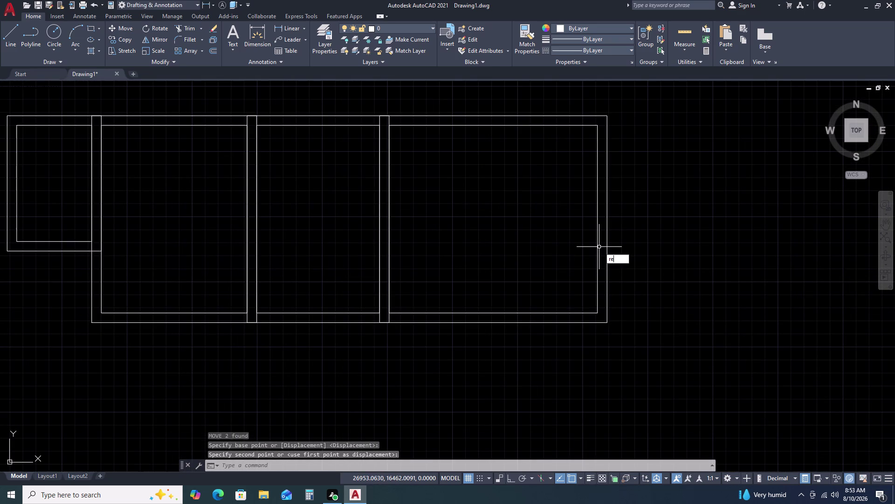
text(c)
key(space)
Draw a 2500 by 2785 rectangle from a new first corner.
scroll(down, 3)
double_click(469, 237)
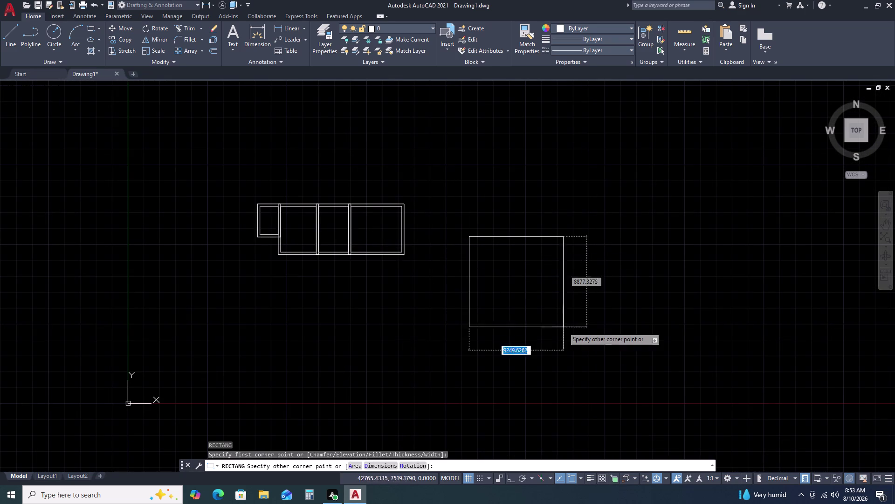
text(d)
key(space)
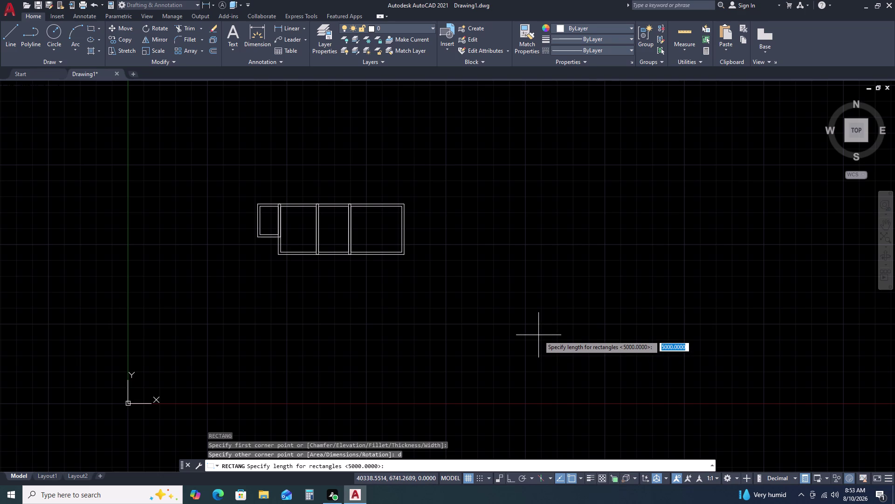
text(25)
text(00)
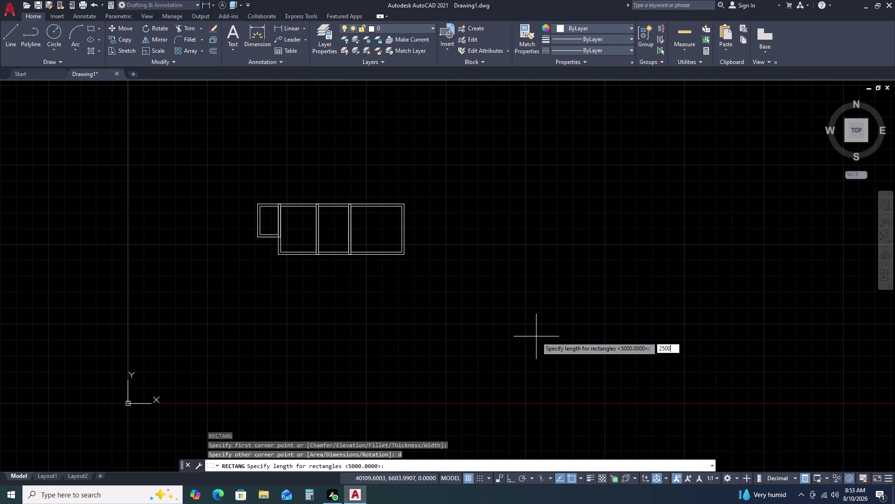
key(space)
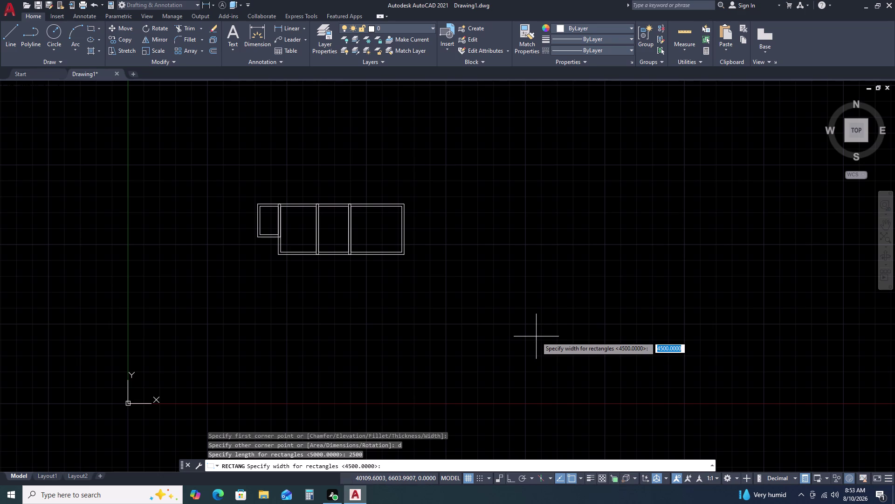
key(2)
text(78)
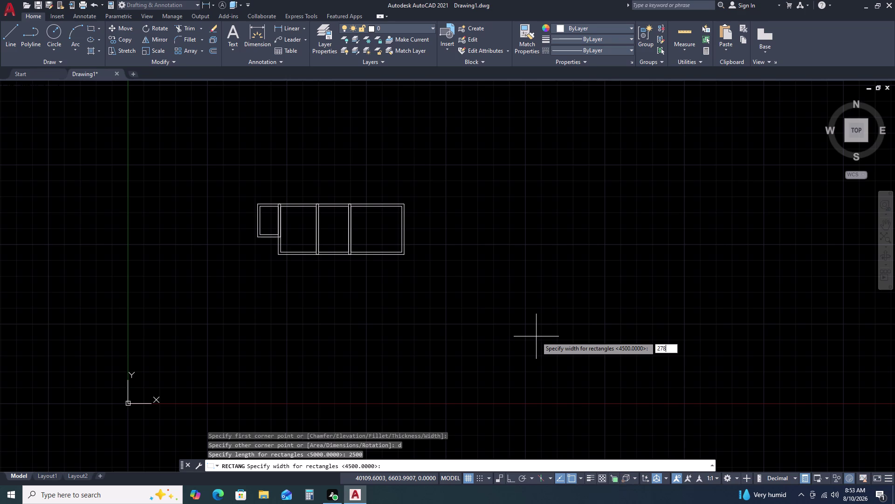
text(5)
key(space)
double_click(523, 321)
click(498, 249)
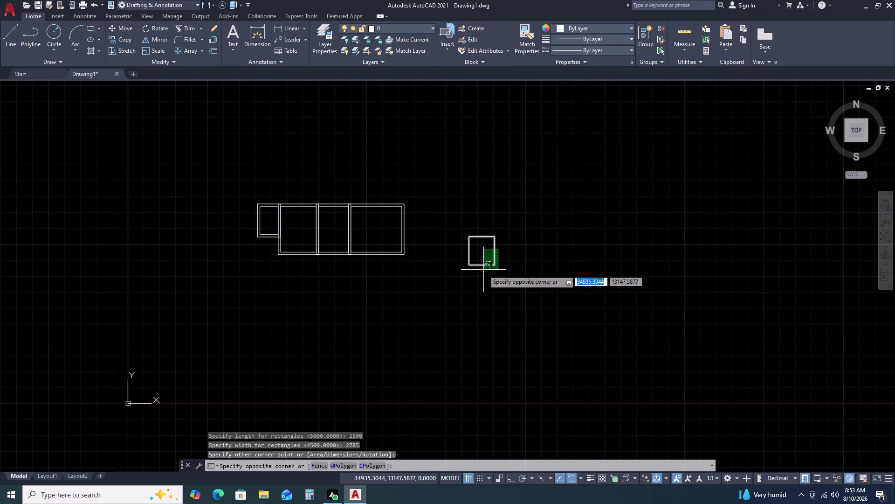
click(483, 269)
Offset the small room 230 outward to create its outer wall.
text(o)
key(space)
key(space)
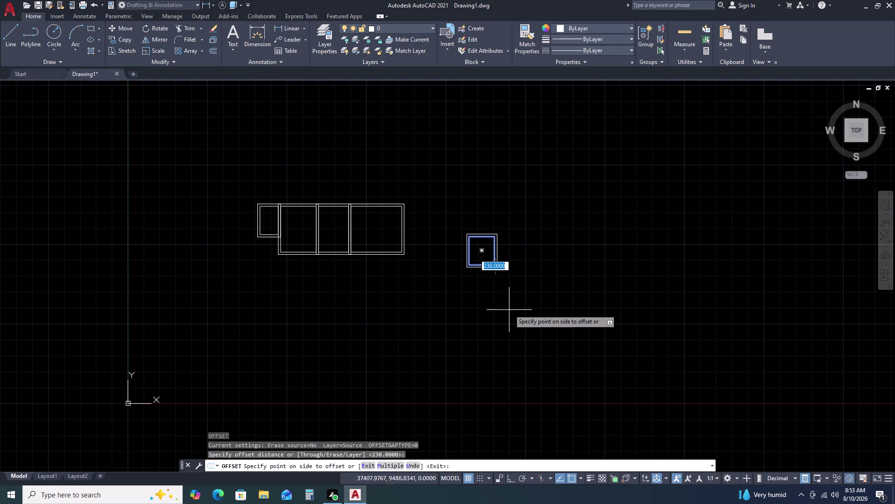
click(514, 327)
scroll(up, 3)
key(Escape)
scroll(down, 3)
Move both walls of the small room to snap onto the plan's right end.
click(549, 244)
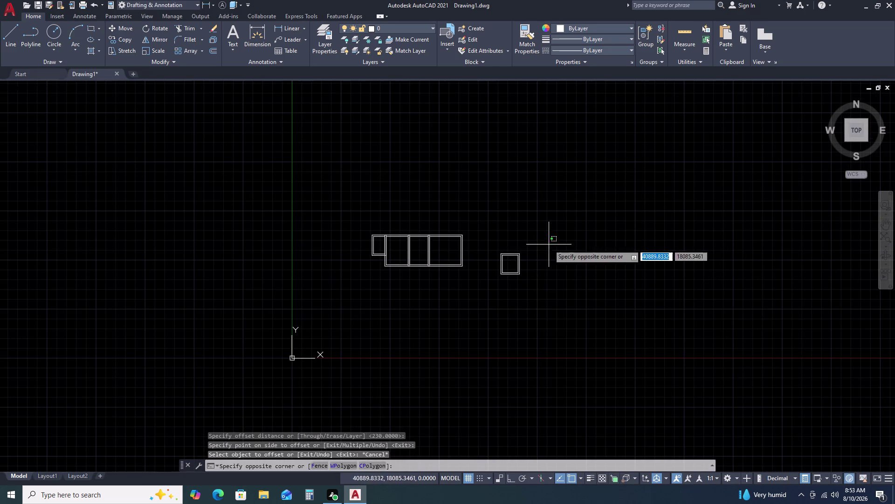
click(509, 314)
text(m)
key(space)
scroll(up, 3)
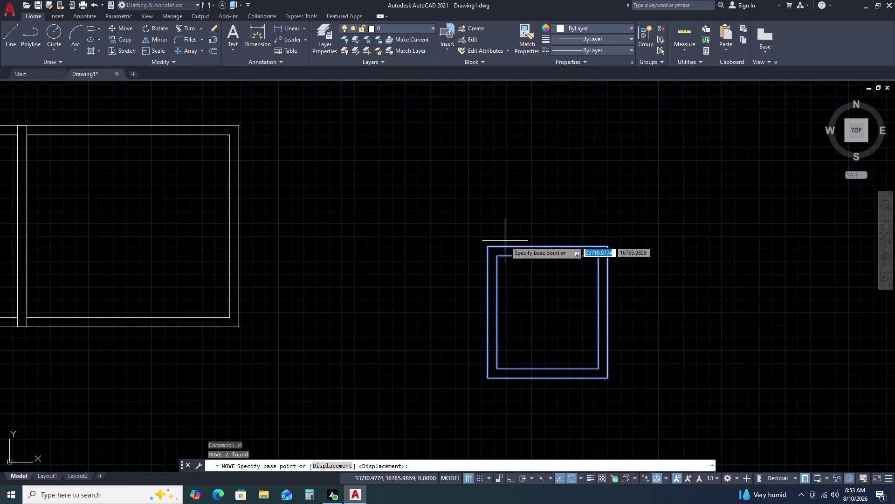
click(497, 255)
scroll(up, 3)
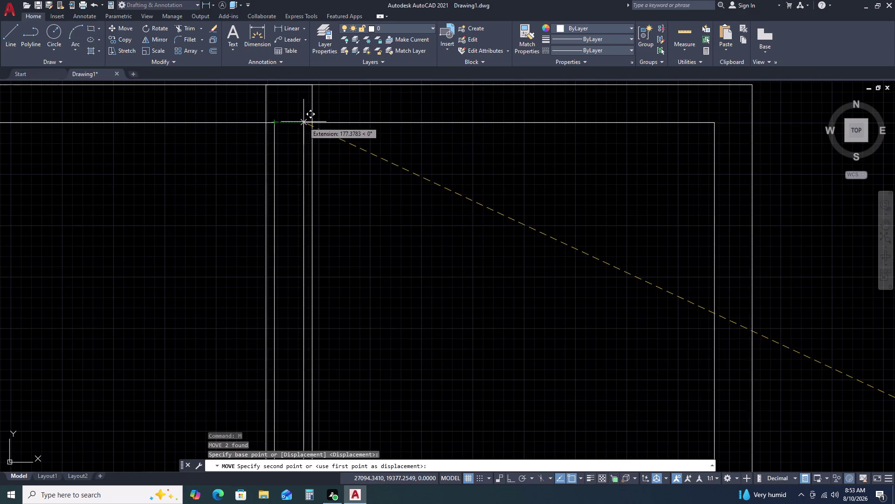
click(311, 122)
scroll(down, 3)
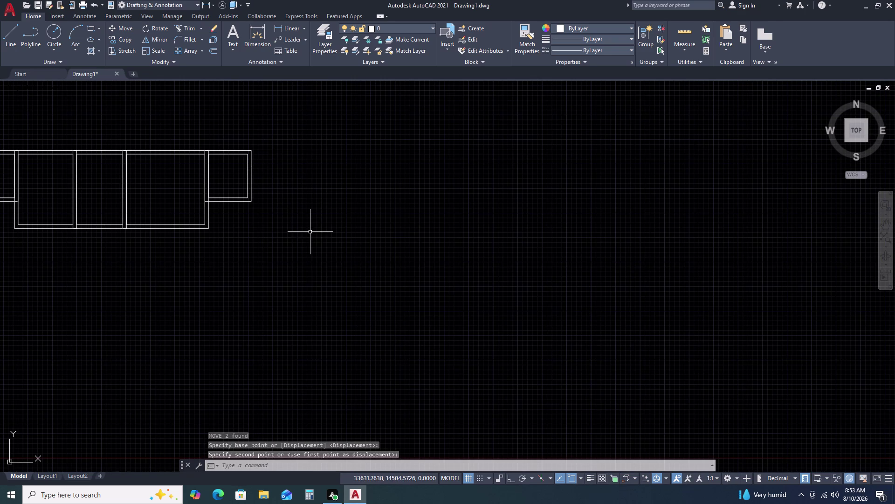
text(rec)
key(space)
Draw a 2500 by 1600 rectangle beside the floor plan.
click(307, 224)
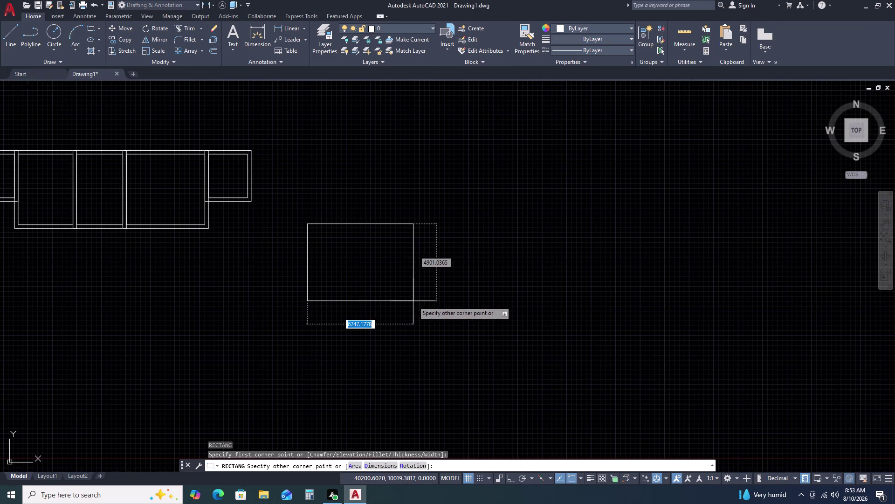
text(d)
key(space)
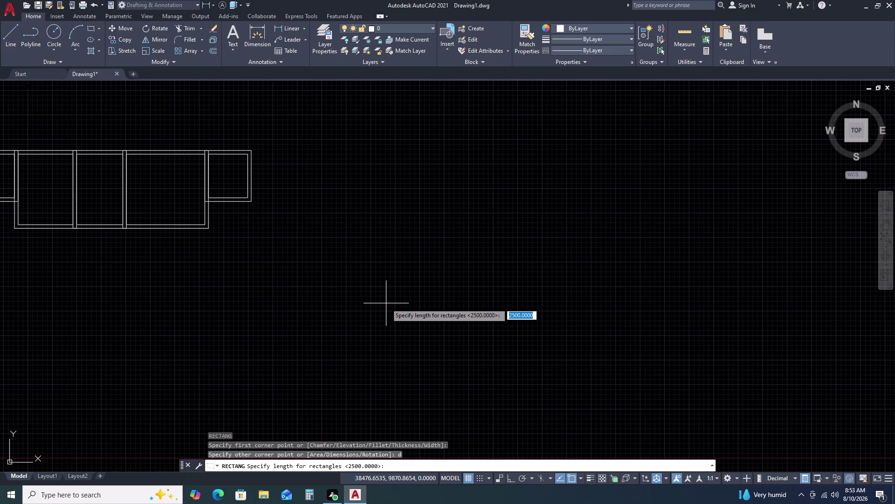
text(25)
key(0)
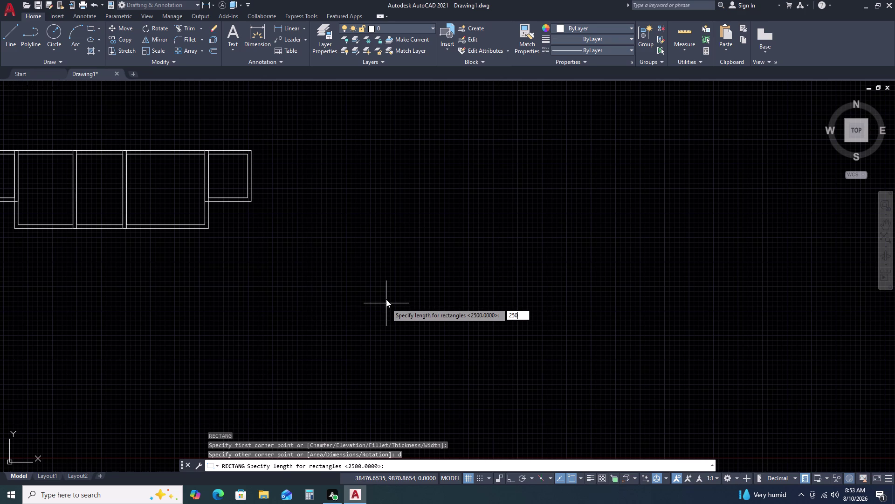
key(0)
key(space)
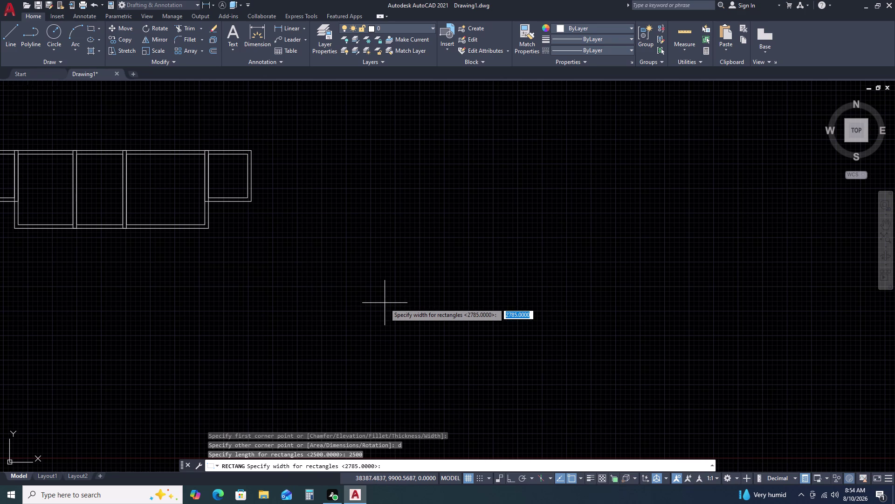
text(1600)
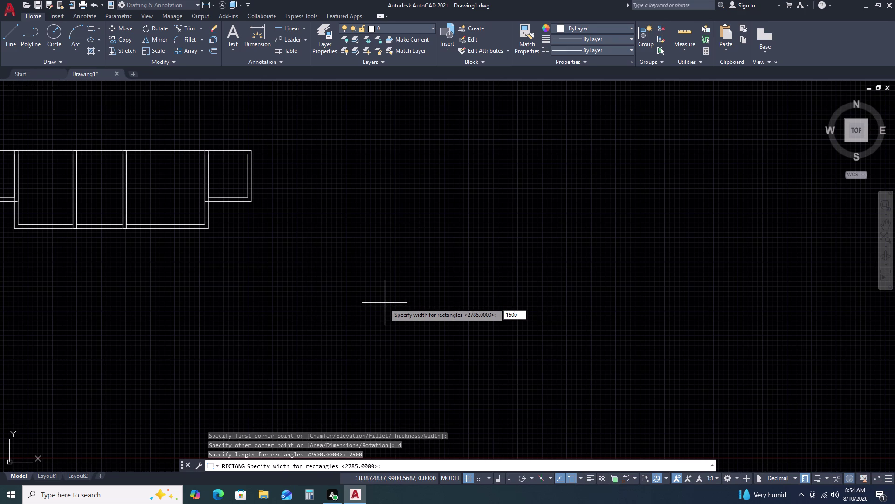
key(space)
click(385, 303)
Offset the rectangle 230 to form its inner wall outline.
click(345, 224)
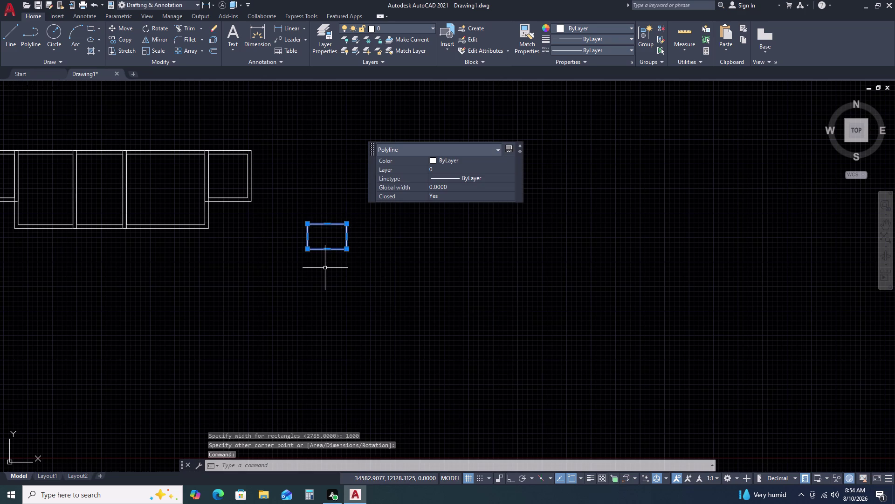
text(o)
key(space)
key(space)
double_click(381, 295)
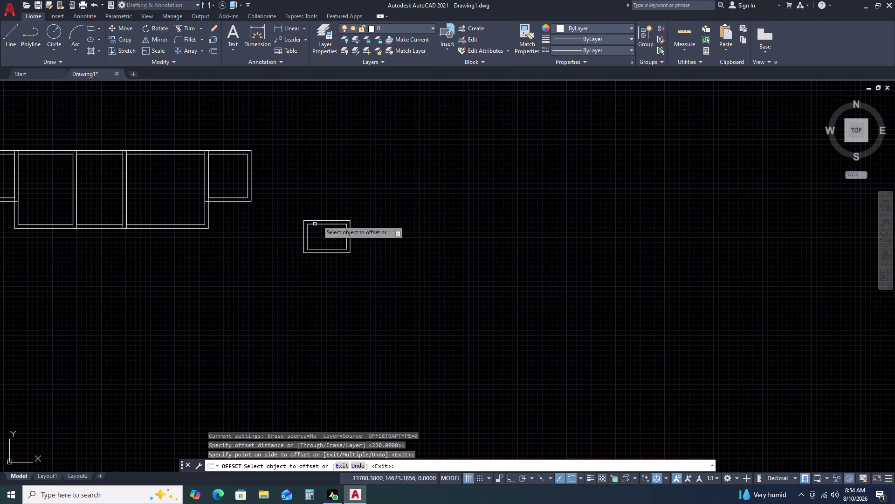
key(Escape)
double_click(370, 200)
double_click(353, 255)
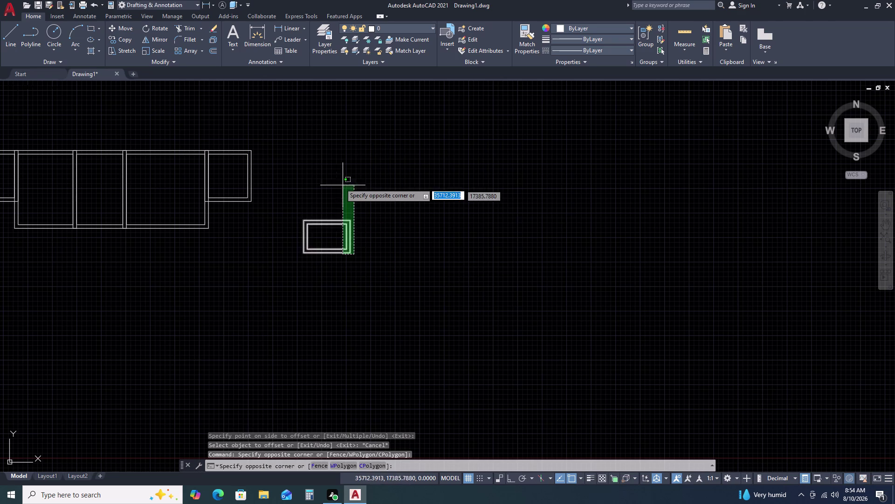
click(336, 180)
key(m)
key(space)
key(Escape)
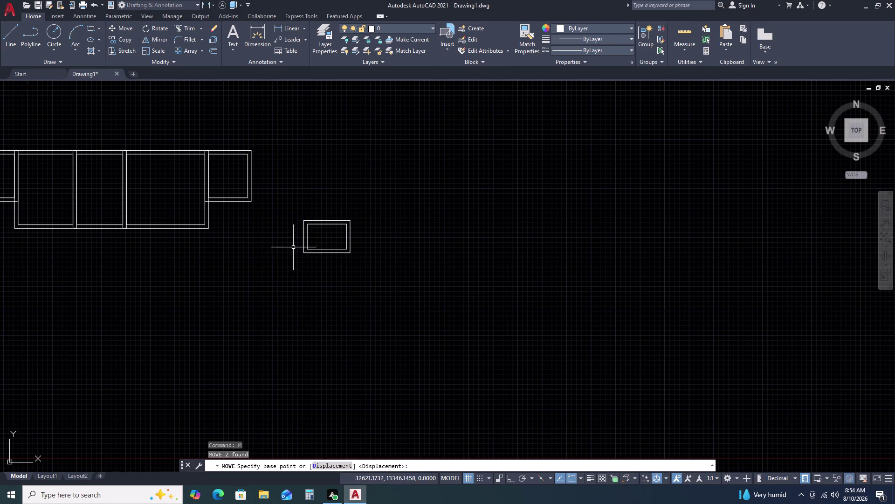
Trim away the wall segments where the new section will join.
text(tr)
key(space)
click(238, 187)
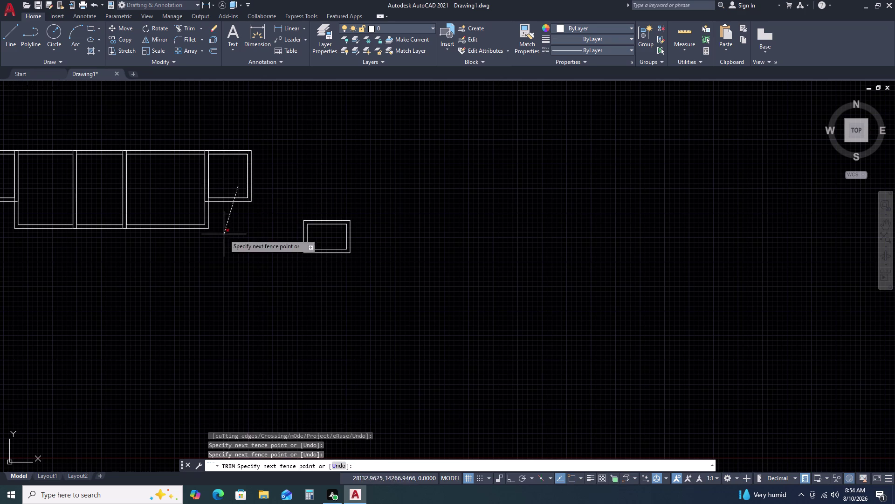
click(224, 234)
click(341, 205)
double_click(322, 246)
key(Escape)
scroll(down, 3)
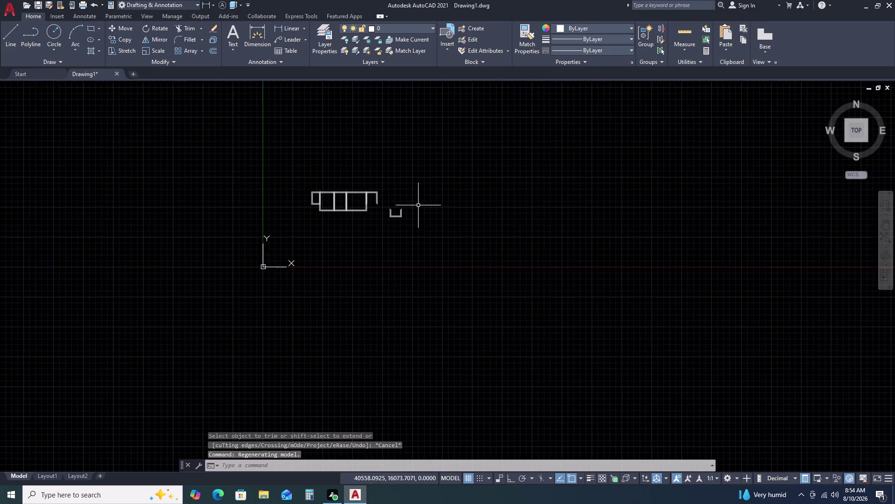
scroll(up, 3)
Move both trimmed outlines to attach under the rightmost room.
double_click(537, 250)
click(446, 296)
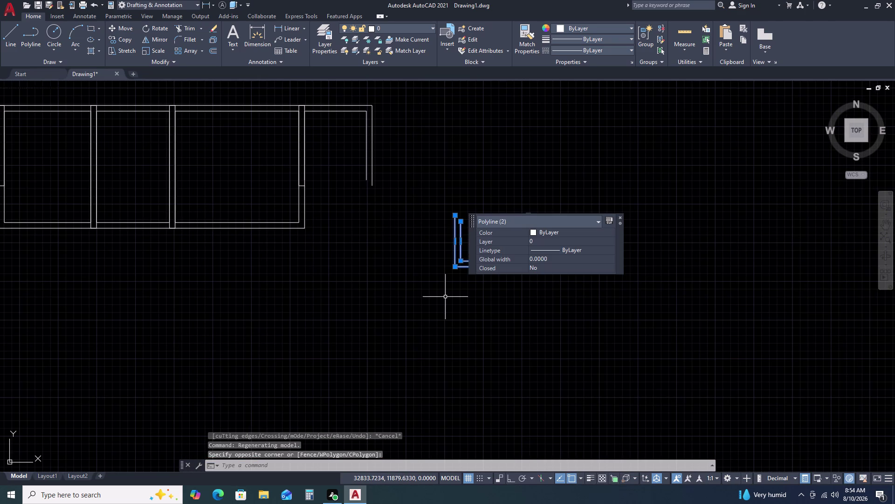
text(m)
key(space)
click(455, 268)
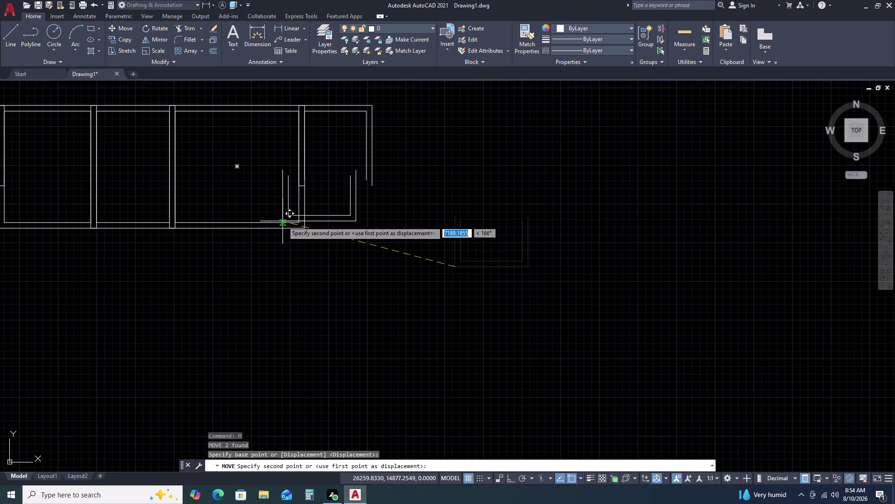
scroll(up, 3)
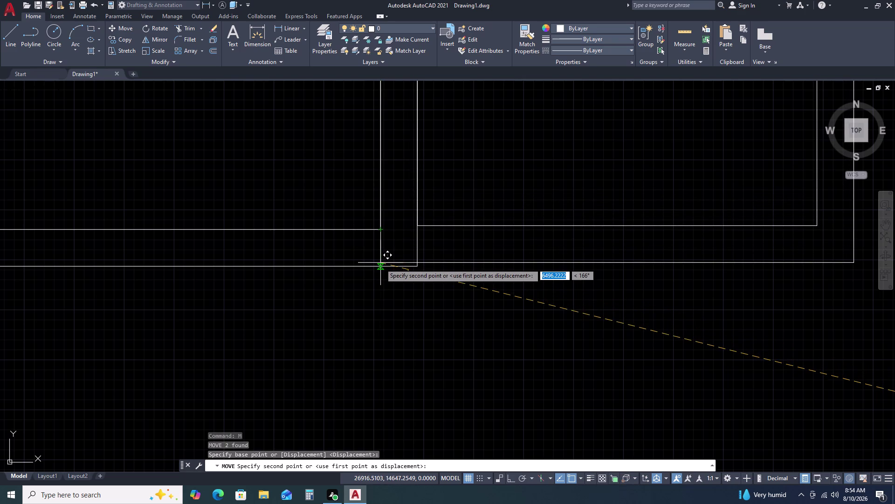
double_click(381, 265)
scroll(down, 3)
middle_drag(450, 231, 371, 300)
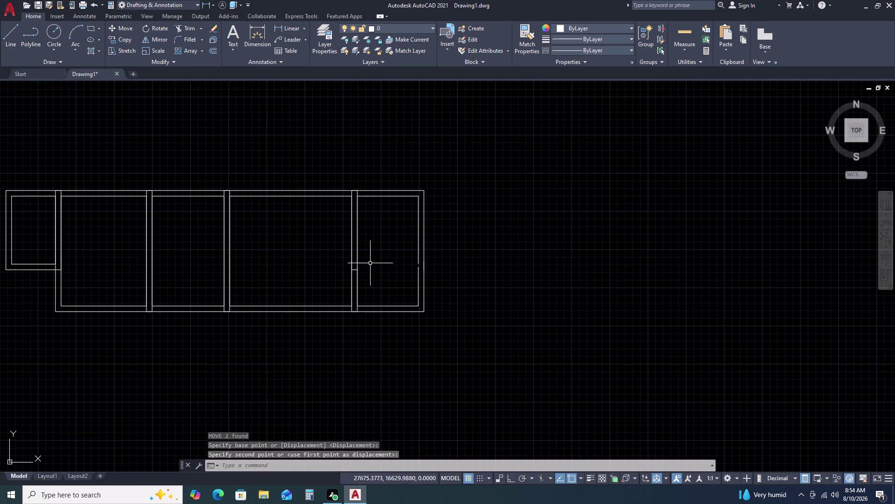
text(l)
key(space)
scroll(up, 3)
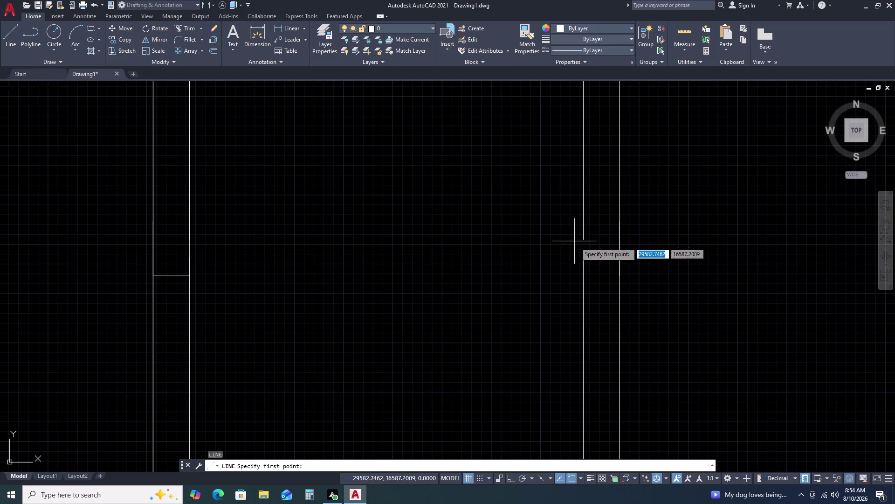
Draw two horizontal partition lines across the right room with Ortho on.
click(585, 255)
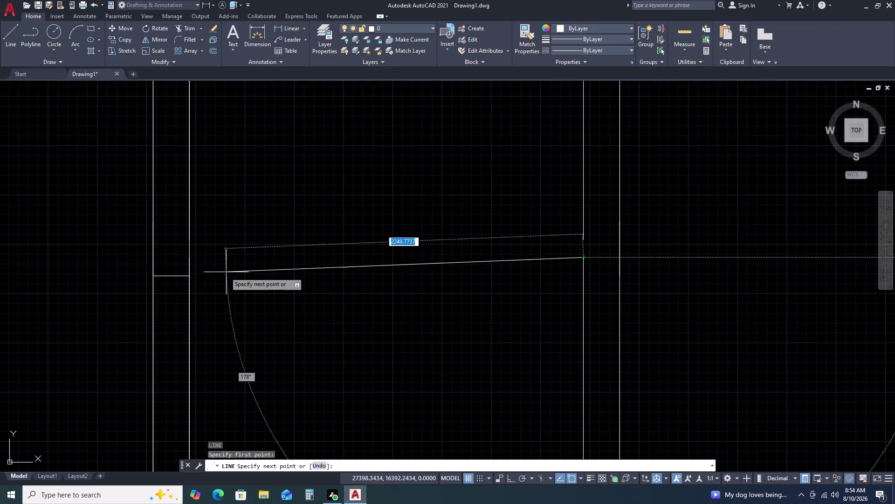
key(F8)
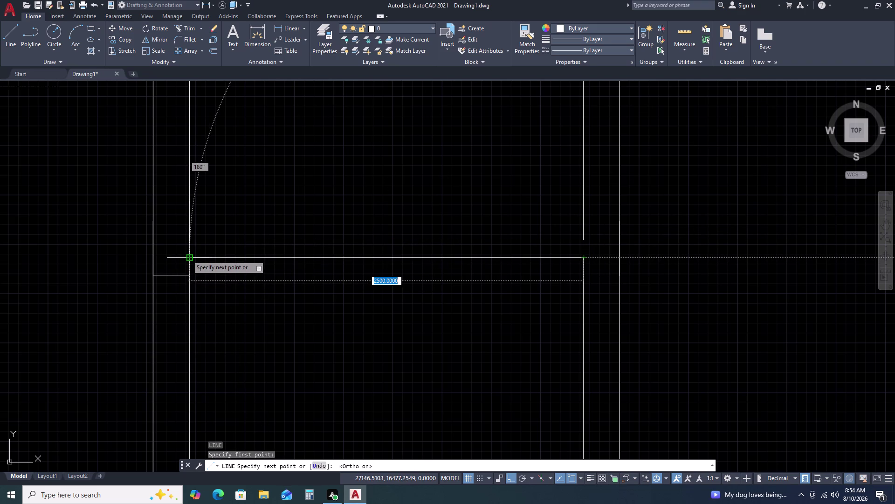
double_click(187, 255)
key(Escape)
key(space)
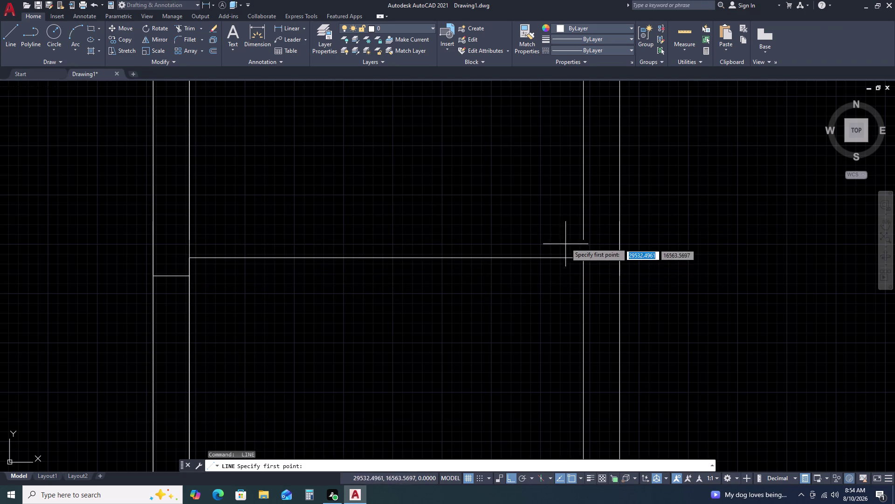
click(584, 241)
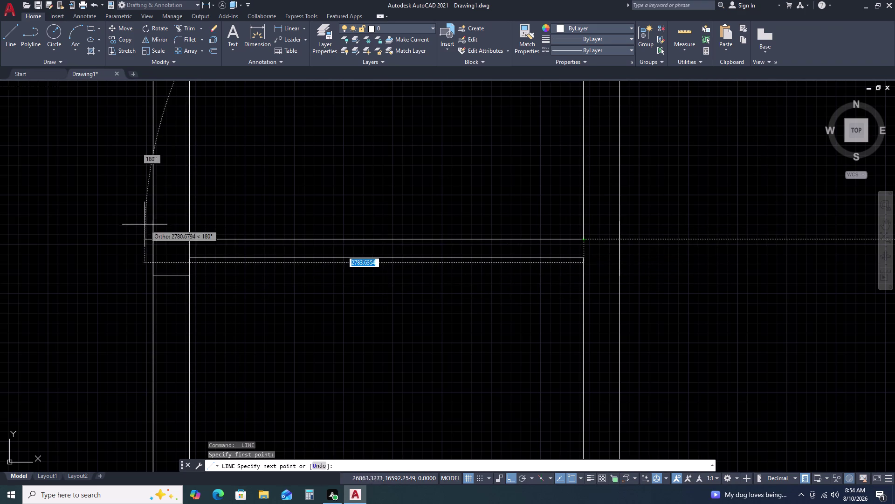
click(190, 240)
key(Escape)
scroll(down, 3)
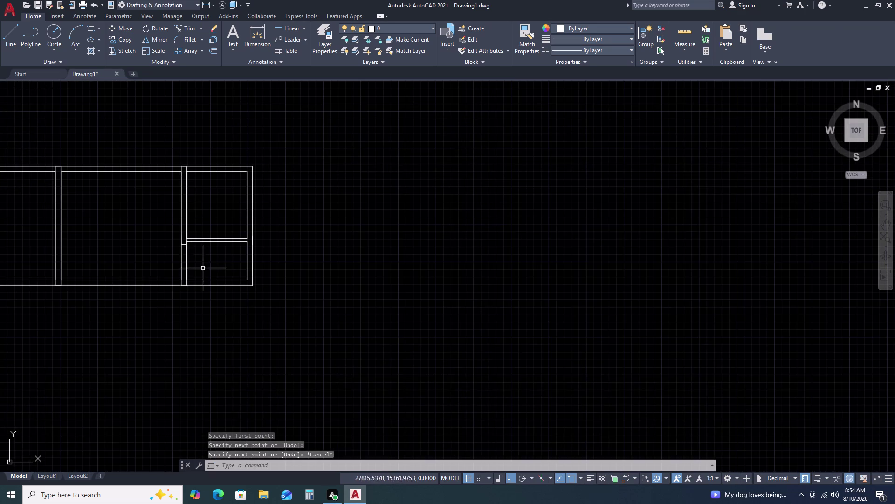
scroll(up, 3)
double_click(154, 266)
key(Escape)
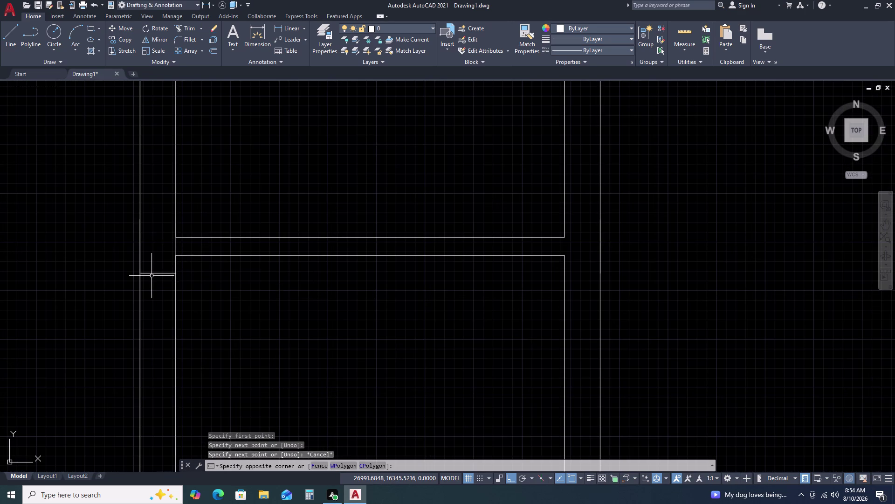
Trim the wall segments between the two partition lines.
text(tr)
key(space)
double_click(163, 250)
double_click(145, 299)
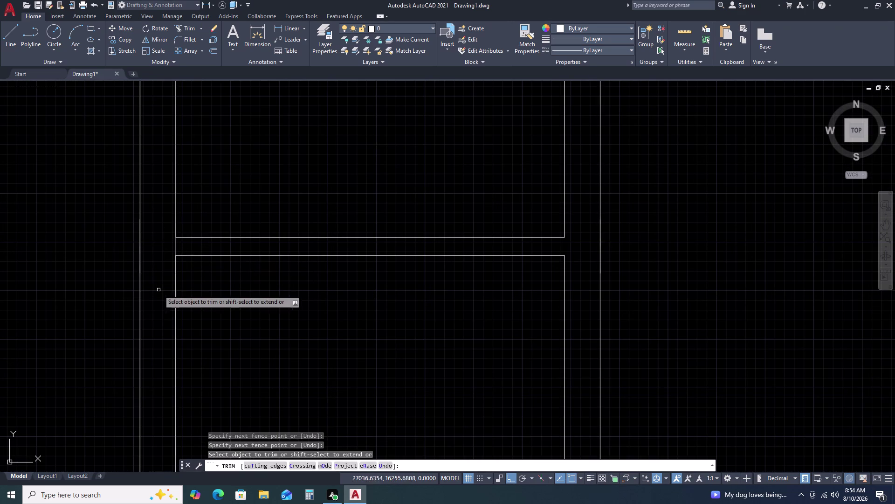
key(Escape)
scroll(down, 3)
middle_drag(96, 286, 370, 216)
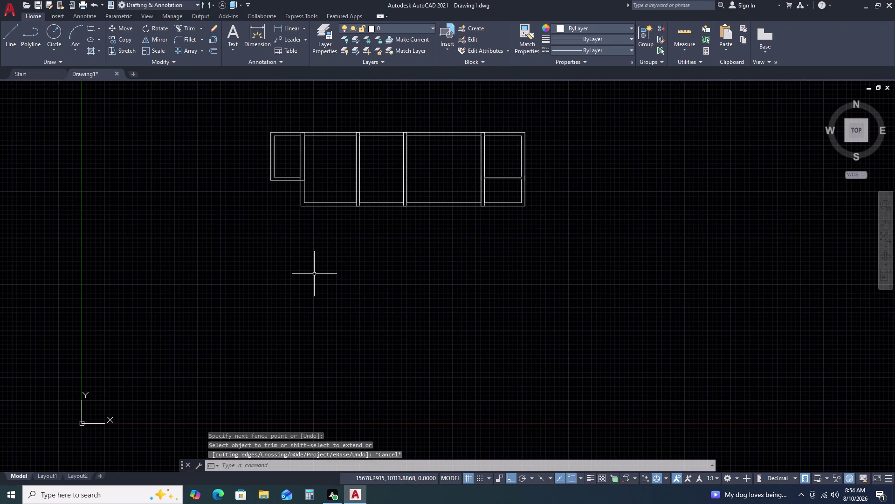
text(rec)
key(space)
Draw a 7360 by 4500 porch rectangle below the plan.
click(286, 220)
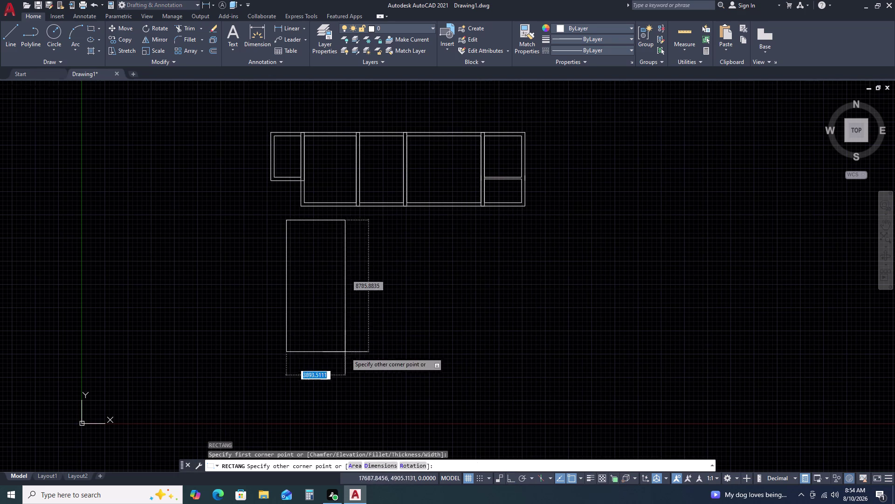
text(d)
key(space)
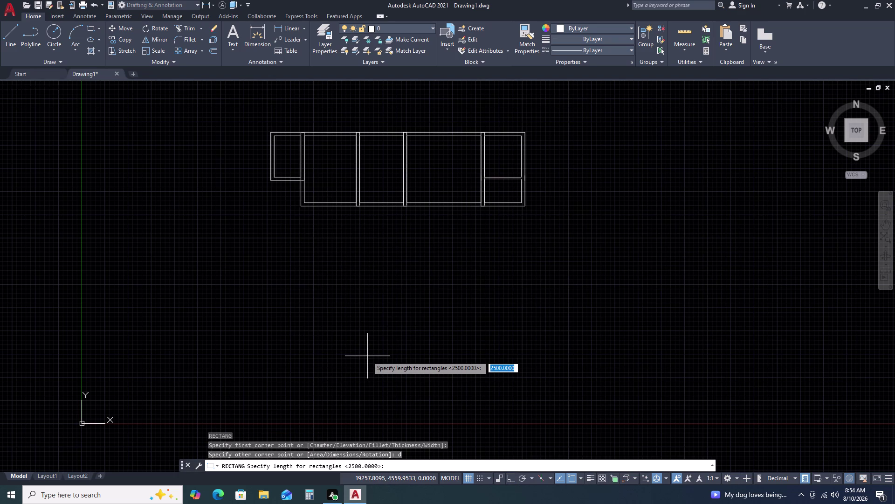
key(7)
key(3)
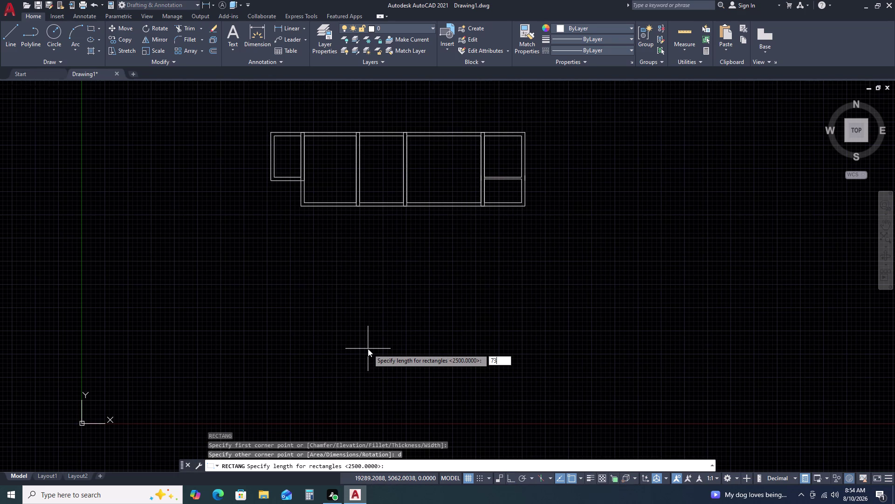
text(6)
text(0)
key(space)
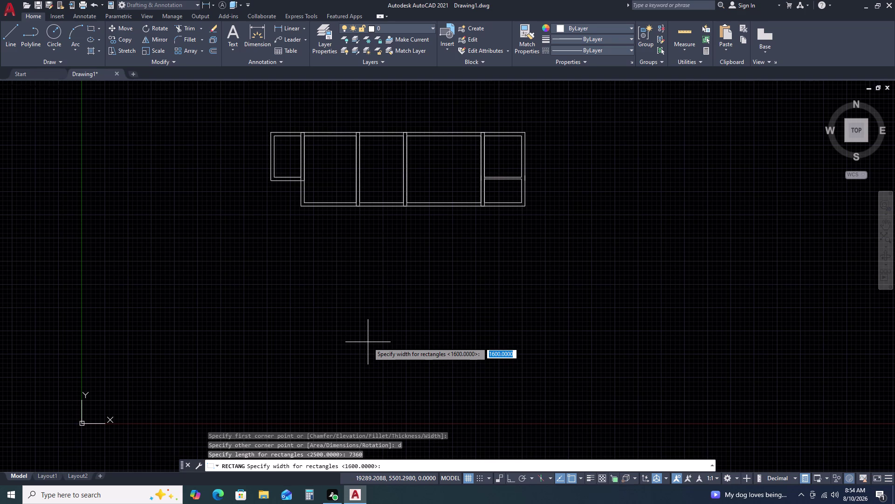
text(4500)
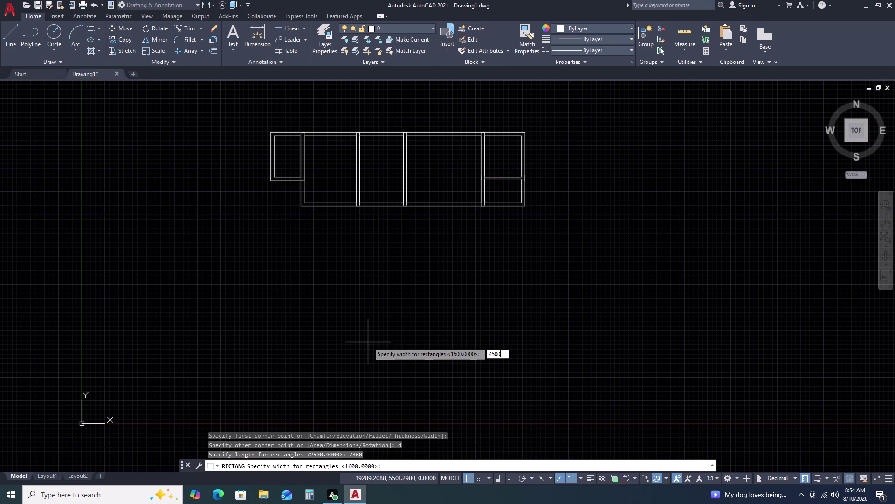
key(space)
click(367, 346)
Offset the porch rectangle 230 to give it a double wall.
double_click(373, 276)
double_click(365, 299)
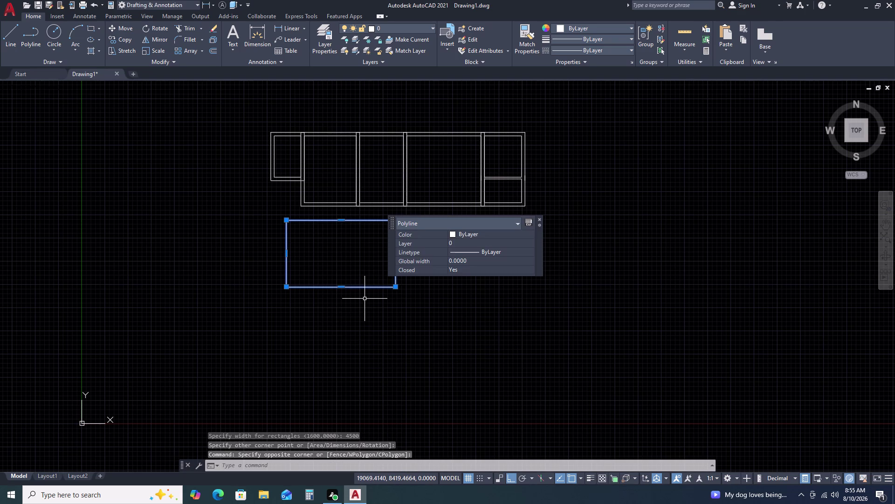
text(o)
key(space)
key(space)
double_click(375, 319)
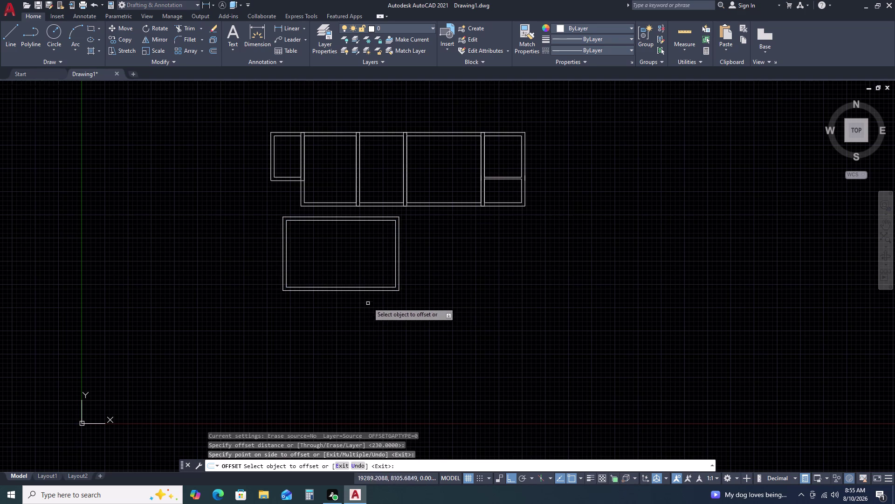
key(Escape)
Start moving both porch outlines, using a base point on the top edge.
click(358, 269)
click(340, 313)
text(m)
key(space)
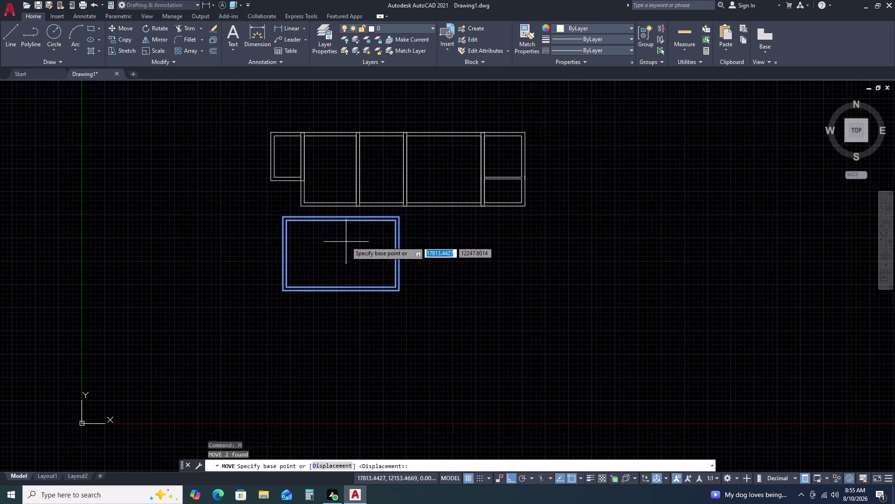
scroll(up, 3)
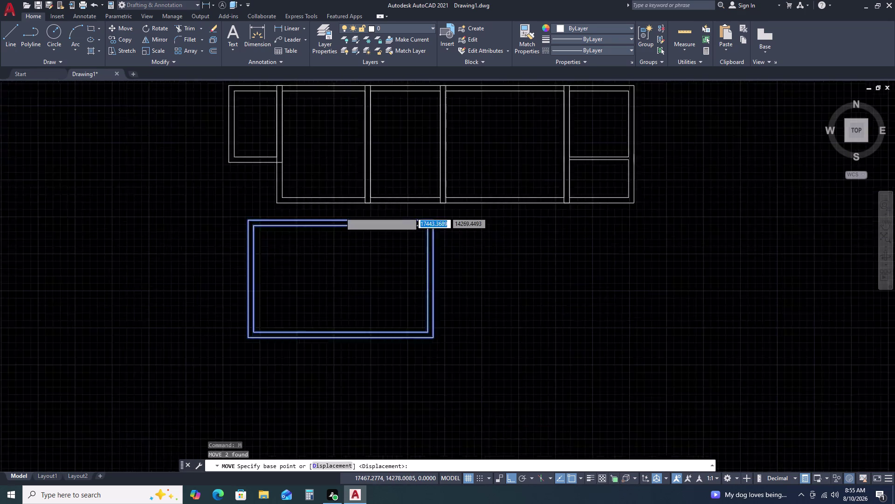
scroll(up, 3)
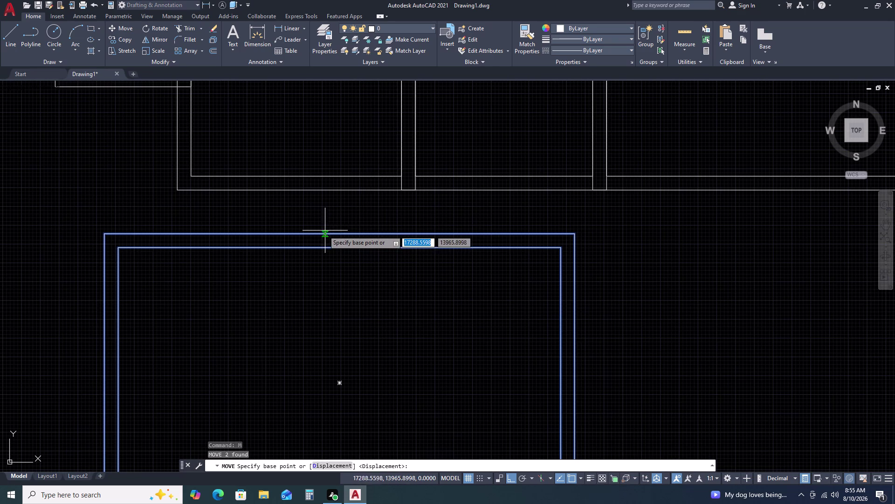
double_click(340, 232)
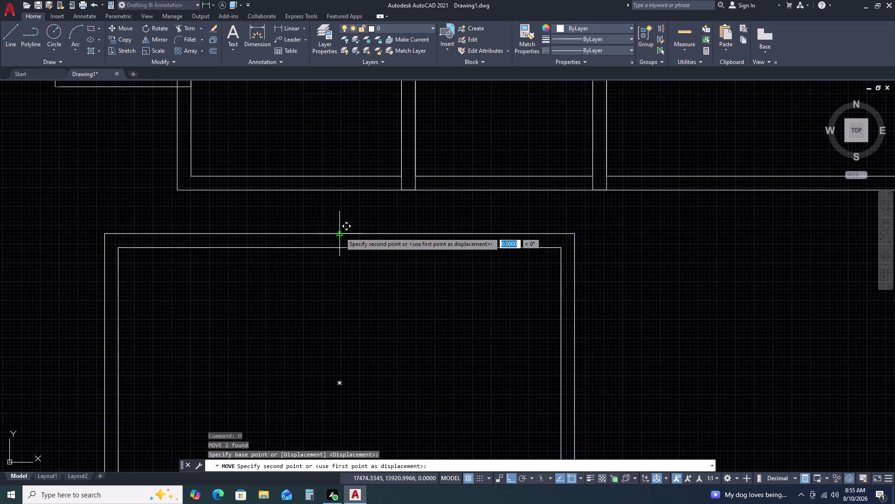
Turn Ortho off and drop the porch below and left of the plan.
scroll(down, 3)
middle_drag(465, 243, 360, 266)
key(F8)
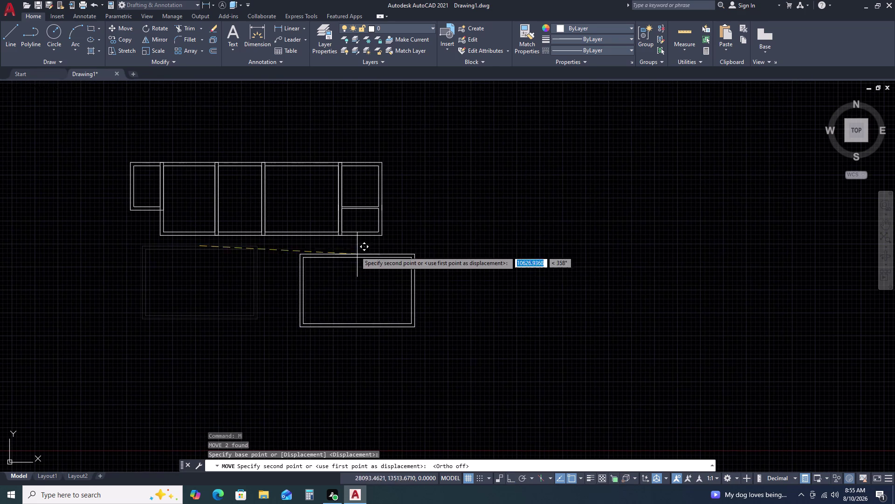
scroll(up, 3)
scroll(down, 3)
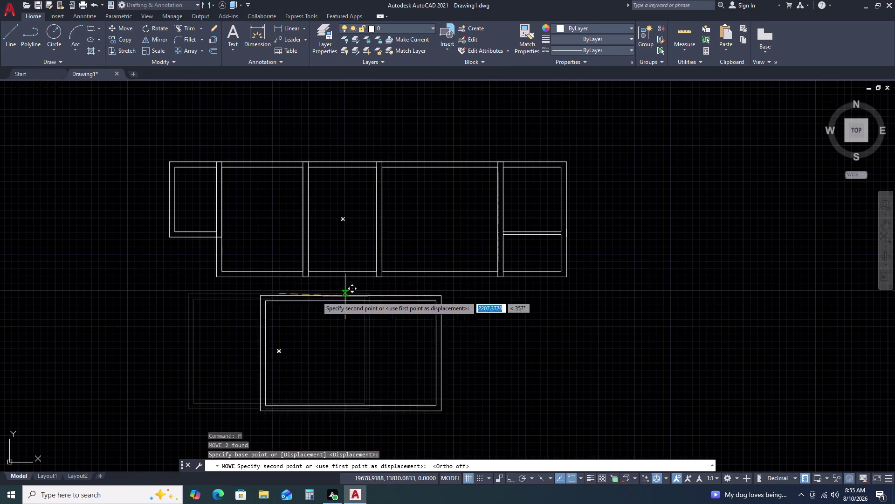
click(131, 301)
text(l)
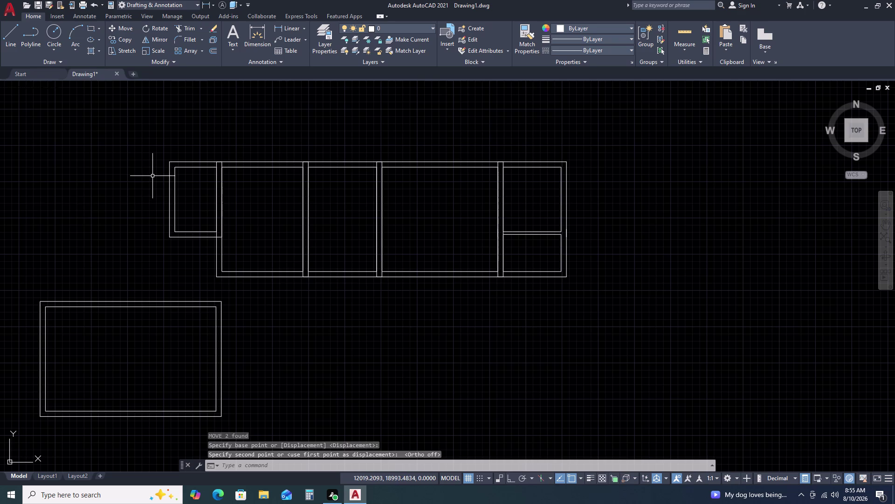
key(space)
Add a vertical construction line through the floor plan.
click(171, 161)
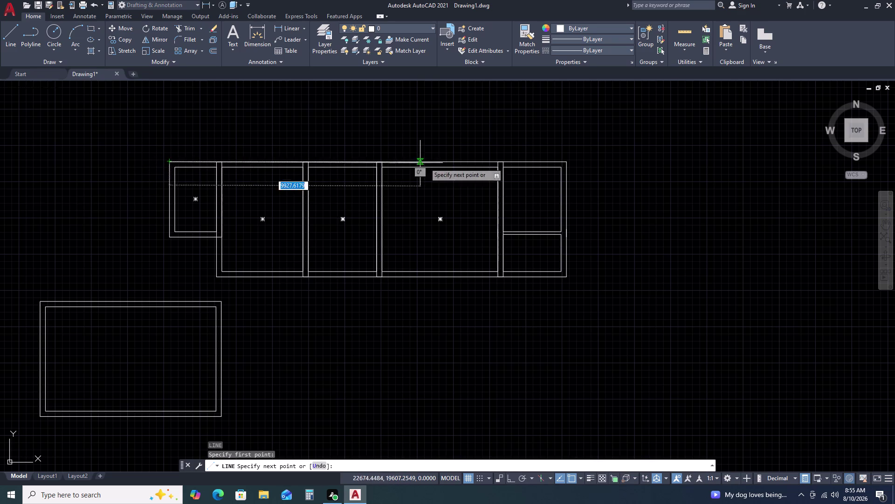
click(566, 162)
key(Escape)
text(xl)
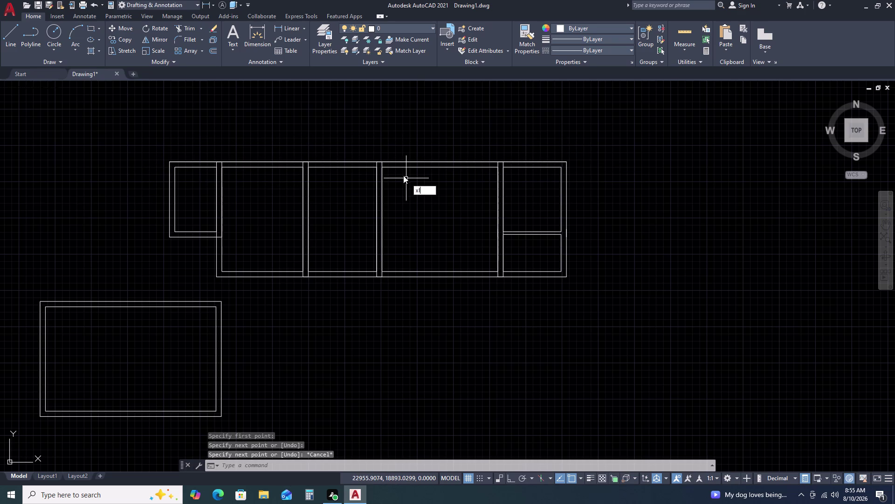
key(space)
text(v)
key(space)
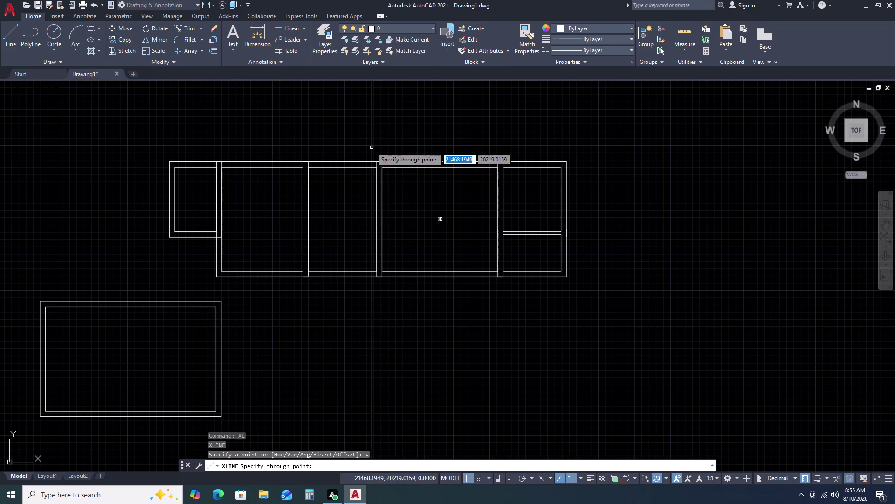
double_click(368, 164)
key(Escape)
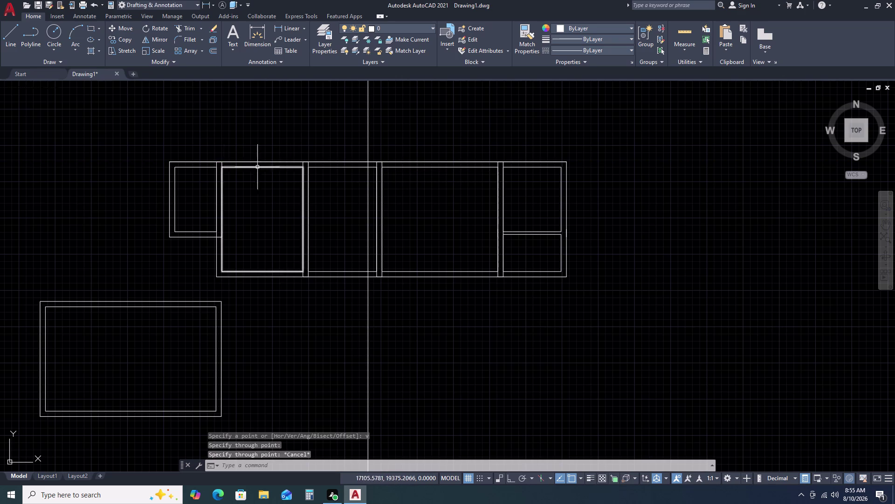
Select the porch and start moving it from its top edge.
scroll(down, 3)
middle_drag(213, 317, 326, 227)
scroll(up, 3)
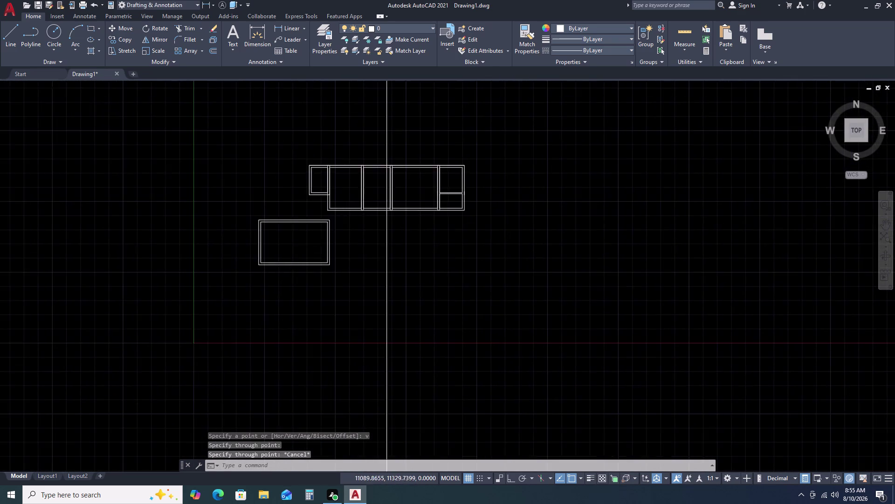
scroll(up, 3)
click(472, 217)
click(354, 274)
click(355, 283)
text(m)
key(space)
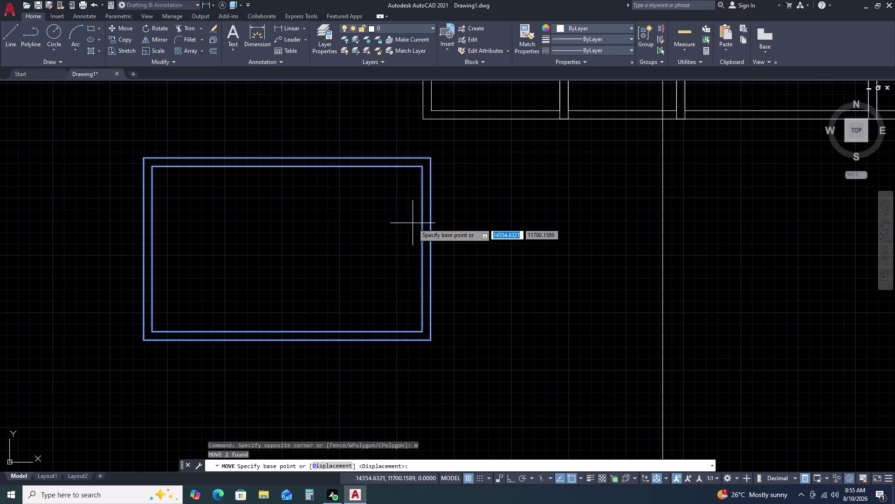
scroll(down, 3)
scroll(up, 3)
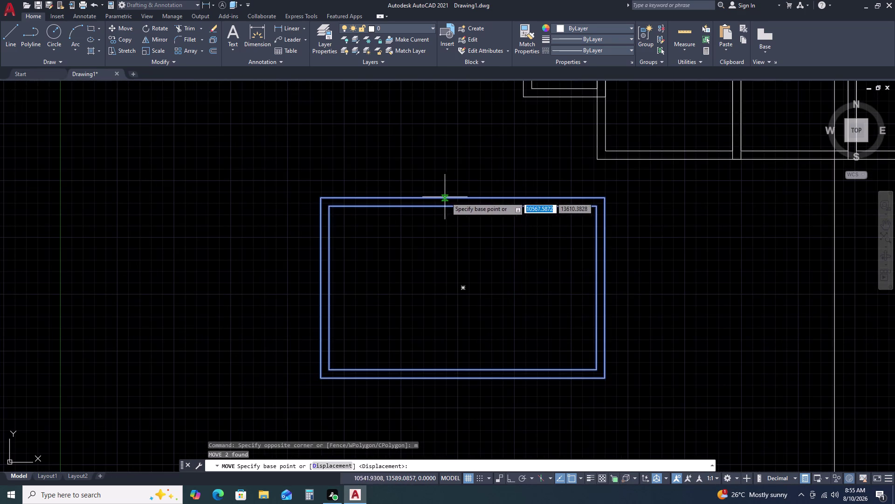
click(464, 197)
Set the porch against the plan's bottom wall and check both outlines.
scroll(down, 3)
scroll(up, 3)
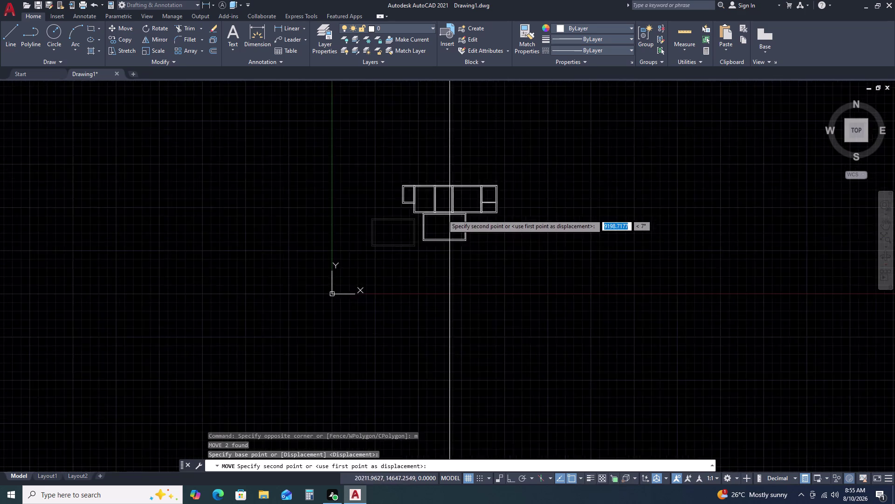
scroll(up, 3)
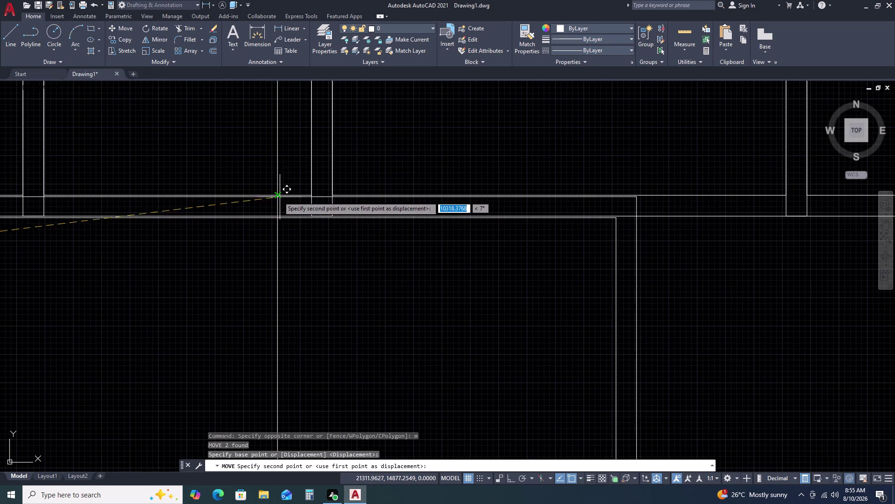
click(275, 196)
scroll(down, 3)
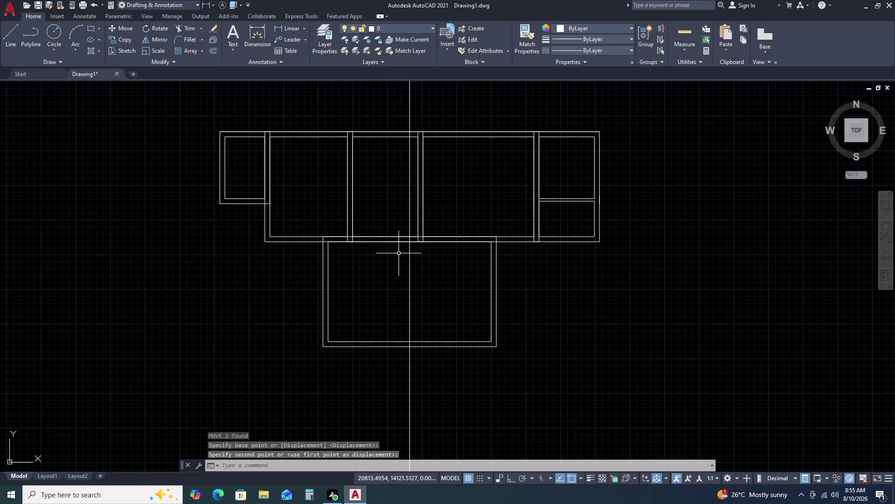
scroll(down, 3)
scroll(up, 3)
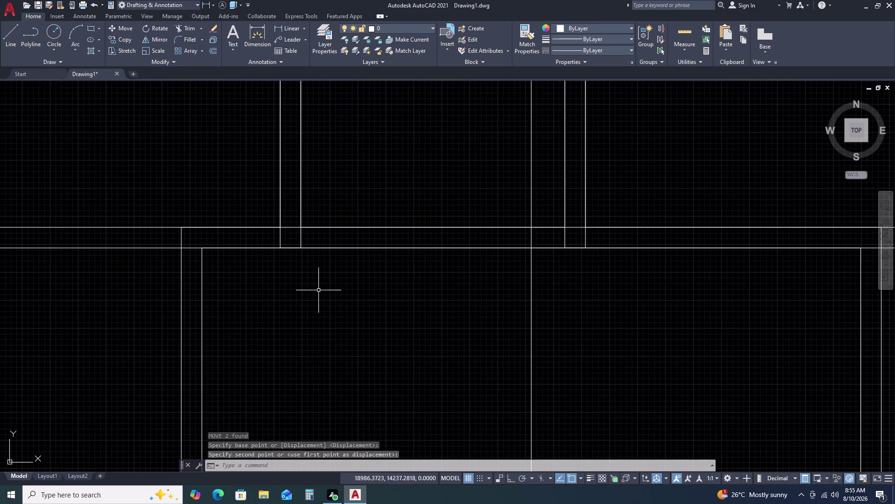
double_click(318, 291)
click(139, 374)
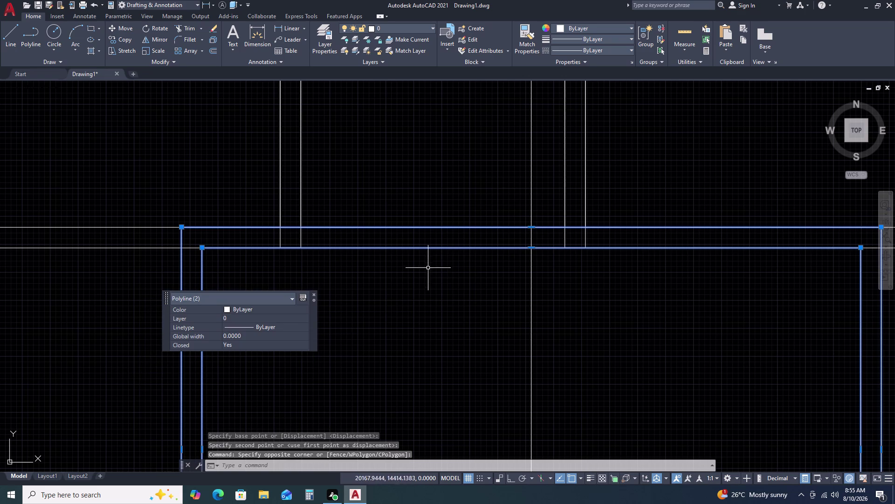
key(Escape)
scroll(down, 3)
middle_drag(491, 361, 428, 228)
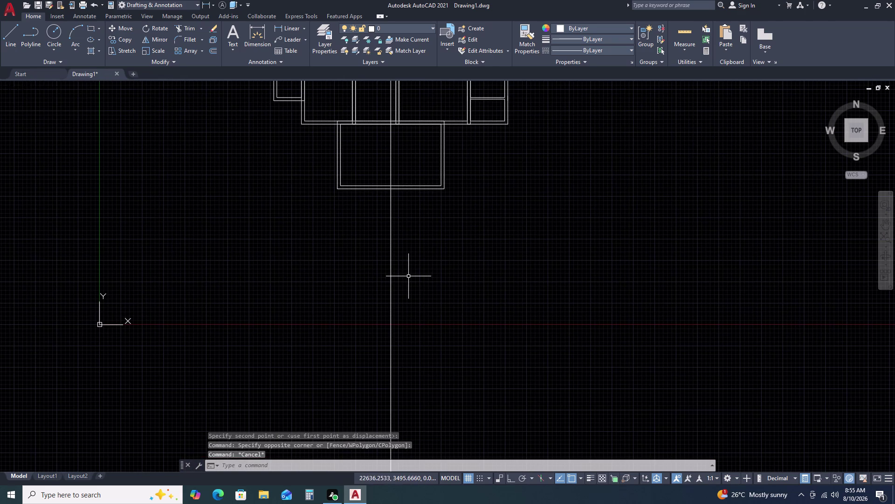
text(rec)
key(space)
Draw a 4200 by 1650 rectangle below the porch.
click(251, 245)
drag(251, 246, 256, 249)
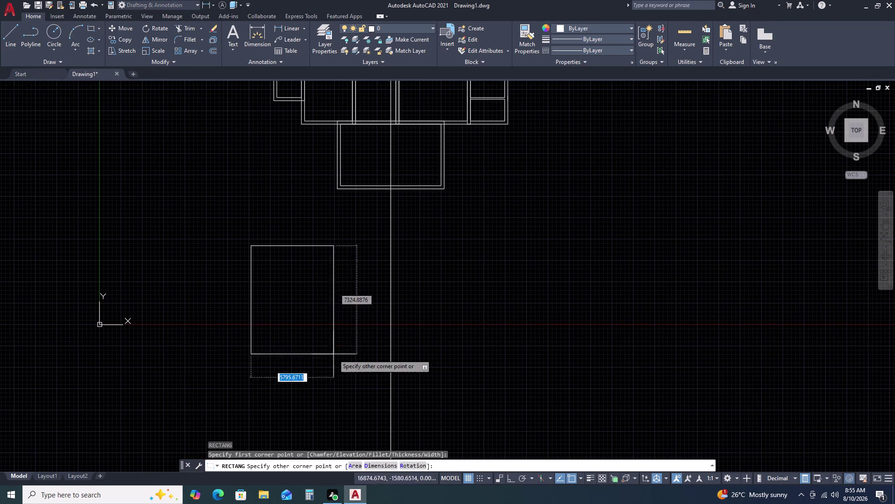
key(d)
key(space)
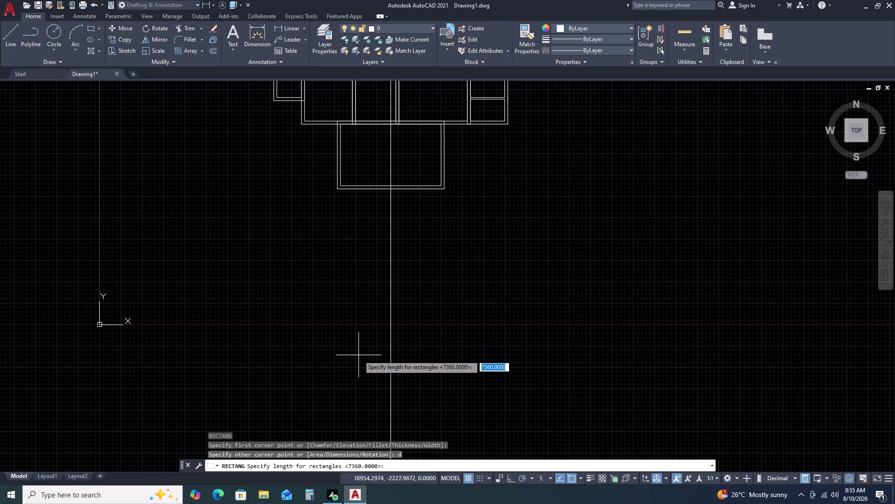
text(4)
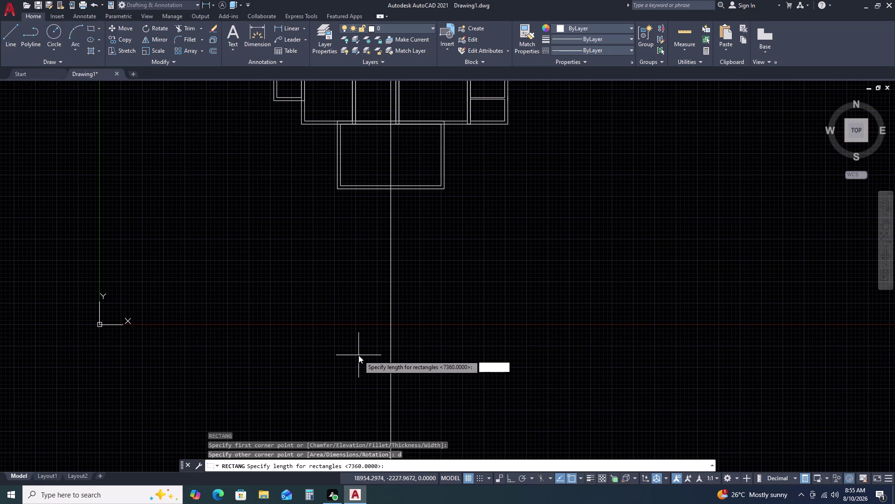
text(3)
key(BackSpace)
key(2)
text(00)
key(space)
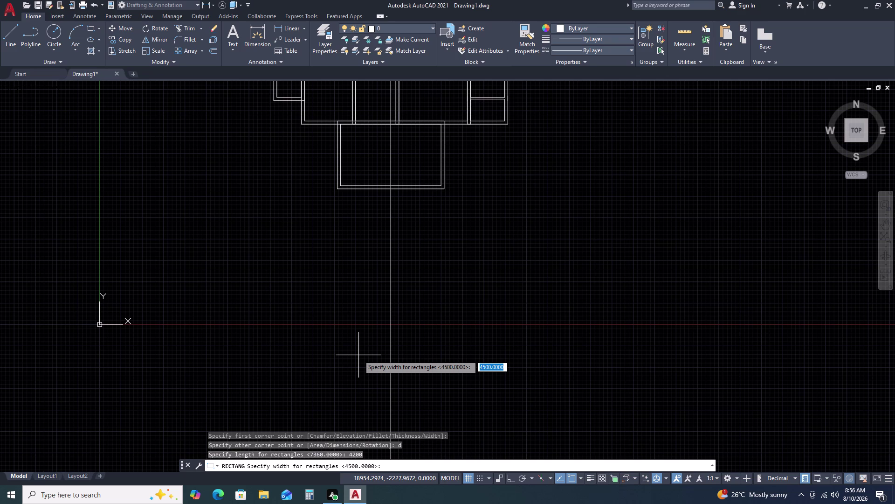
text(16)
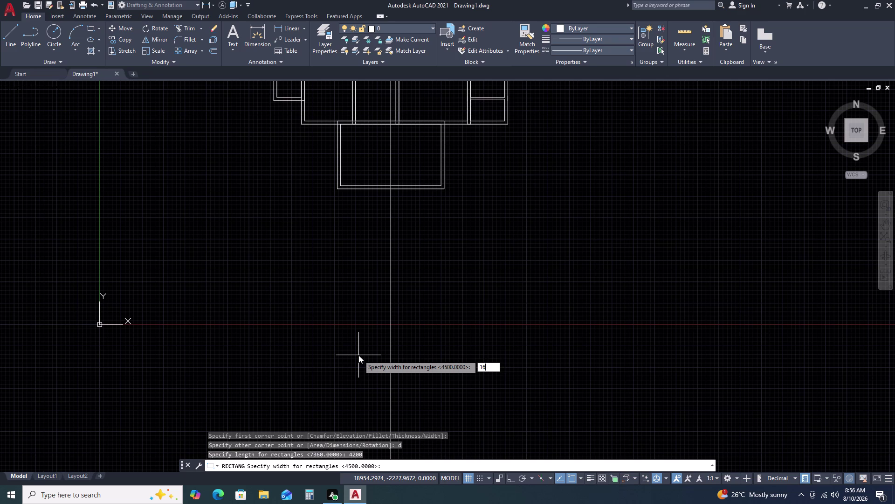
text(50)
key(space)
click(356, 346)
Offset the rectangle 230 to create its inner wall.
click(319, 244)
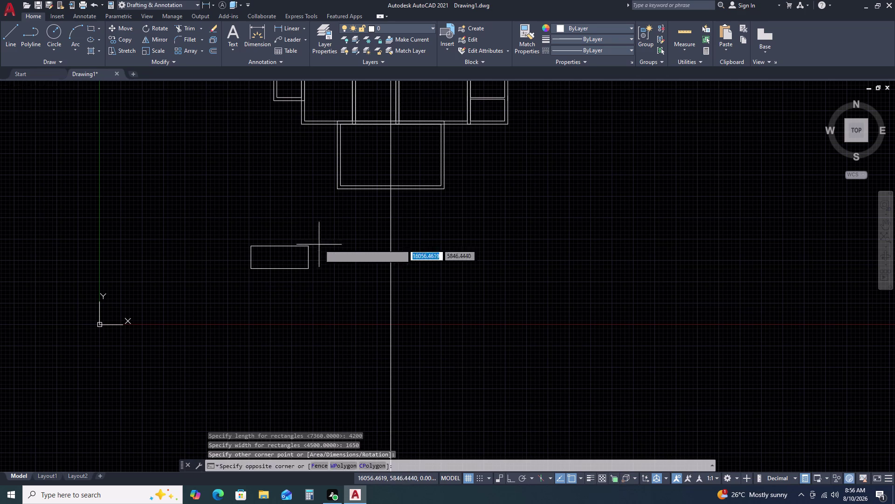
click(291, 299)
text(o)
key(space)
key(space)
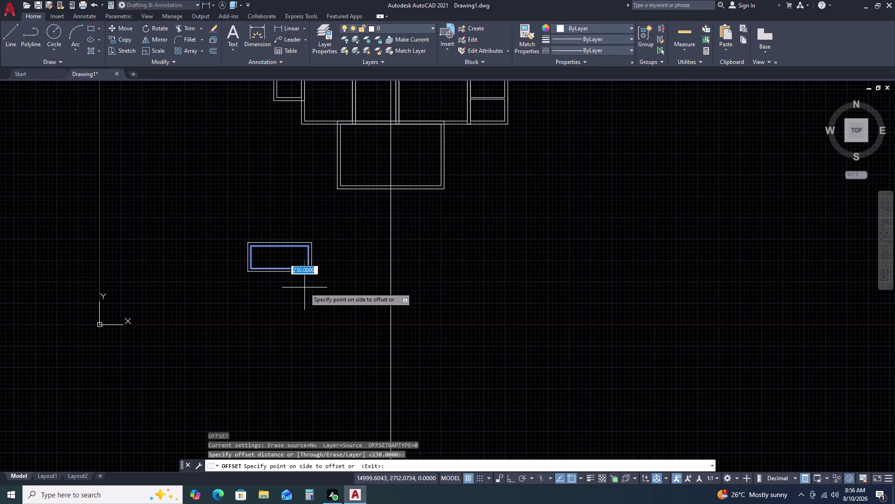
click(307, 286)
key(Escape)
Move both rectangle outlines below and left of the lower room.
double_click(318, 236)
double_click(301, 291)
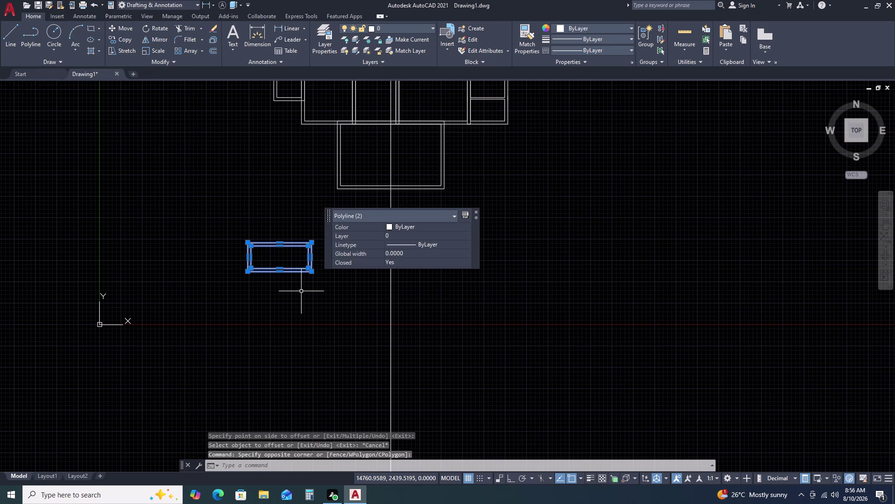
text(m)
key(space)
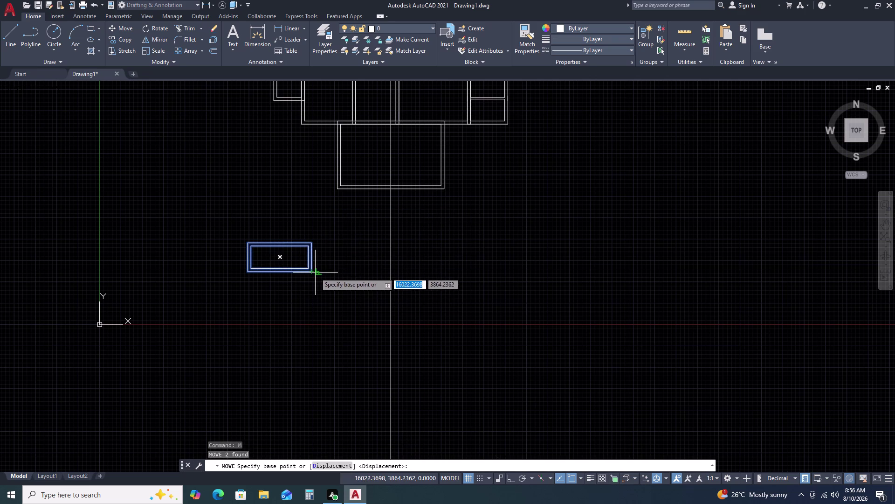
double_click(311, 273)
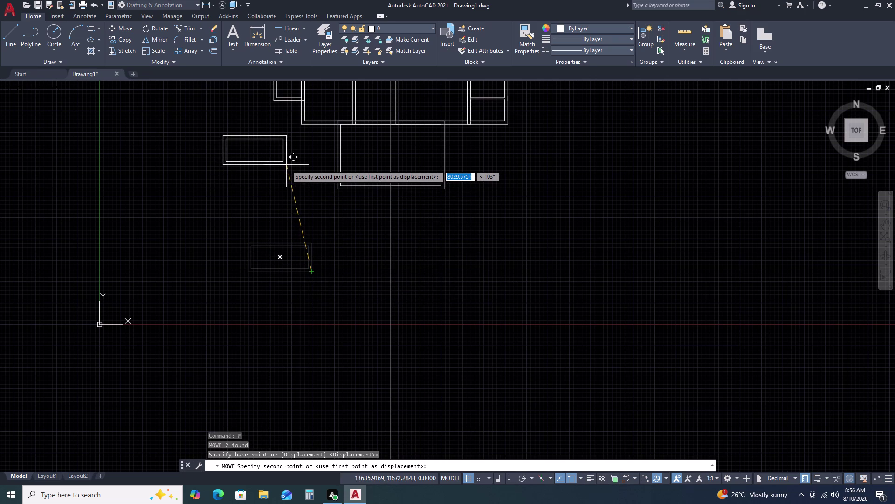
middle_drag(286, 165, 340, 217)
middle_click(341, 218)
middle_click(341, 218)
scroll(up, 3)
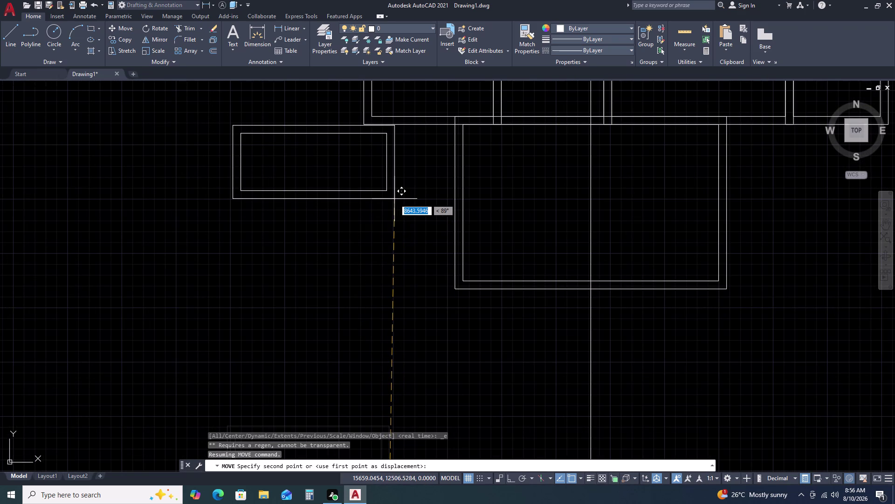
scroll(down, 3)
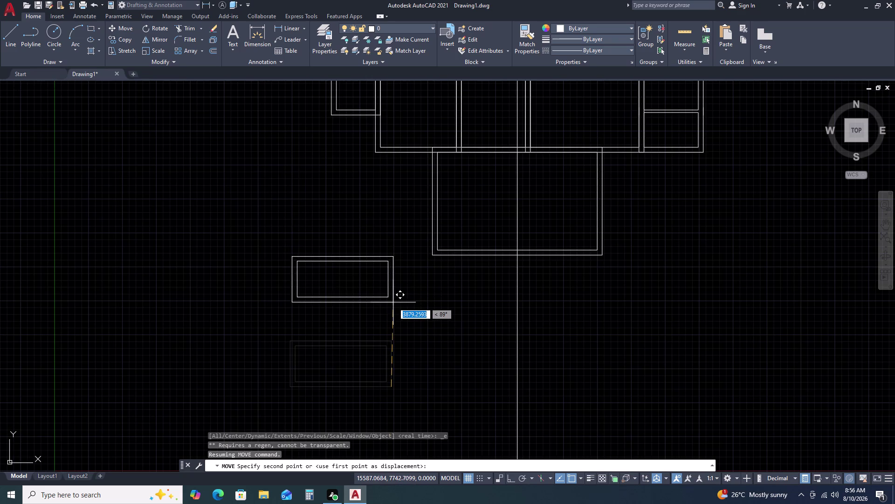
click(374, 287)
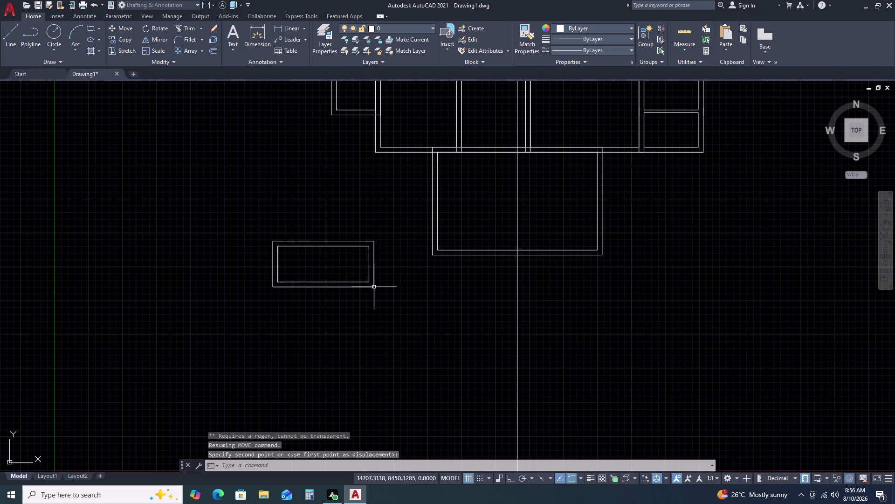
scroll(down, 3)
text(rec)
key(space)
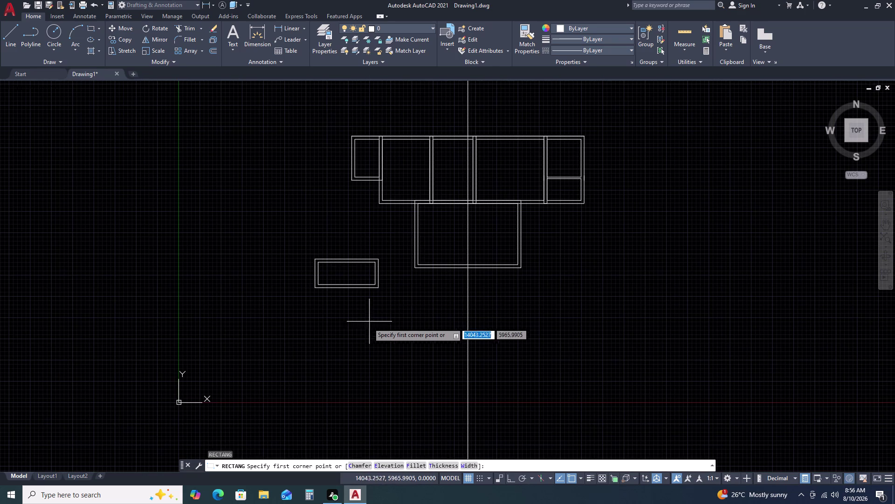
Draw a 4200 by 3500 rectangle using the Dimensions option.
click(364, 325)
text(d)
key(space)
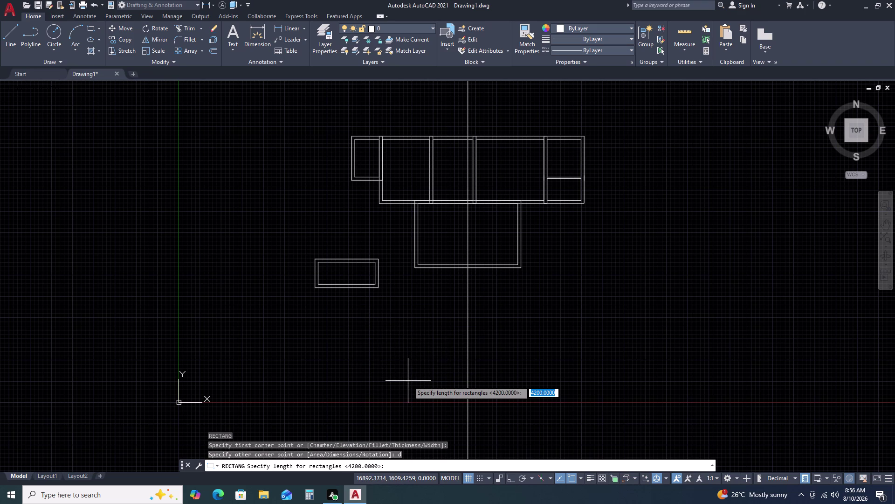
text(43)
key(BackSpace)
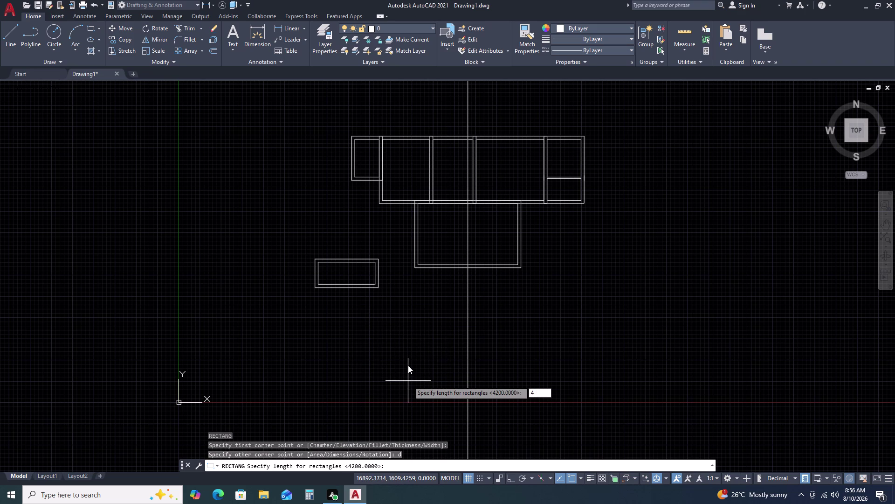
text(200)
key(space)
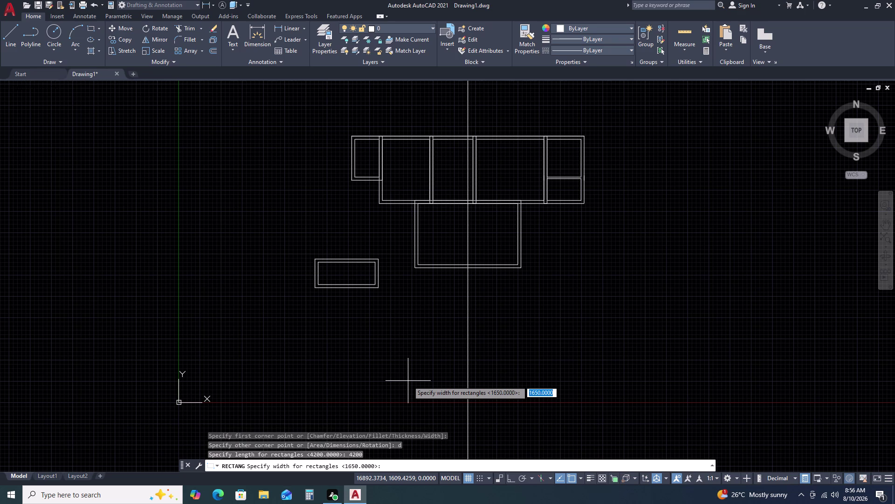
text(35)
text(0)
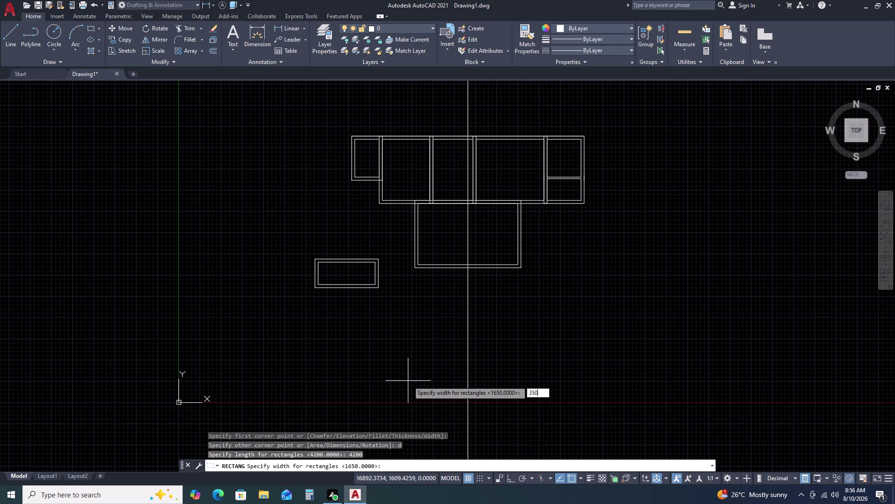
text(0)
key(space)
double_click(401, 365)
Offset the new rectangle 230 inward to form its inner wall.
click(409, 303)
double_click(401, 326)
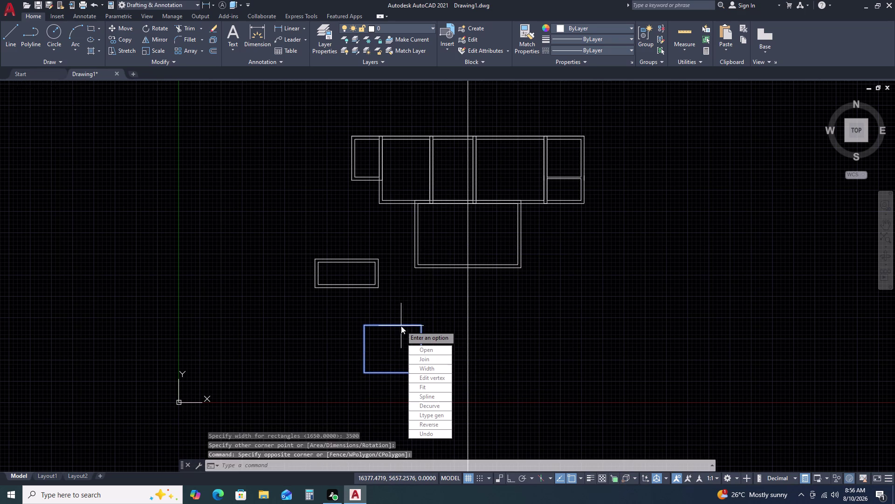
key(Escape)
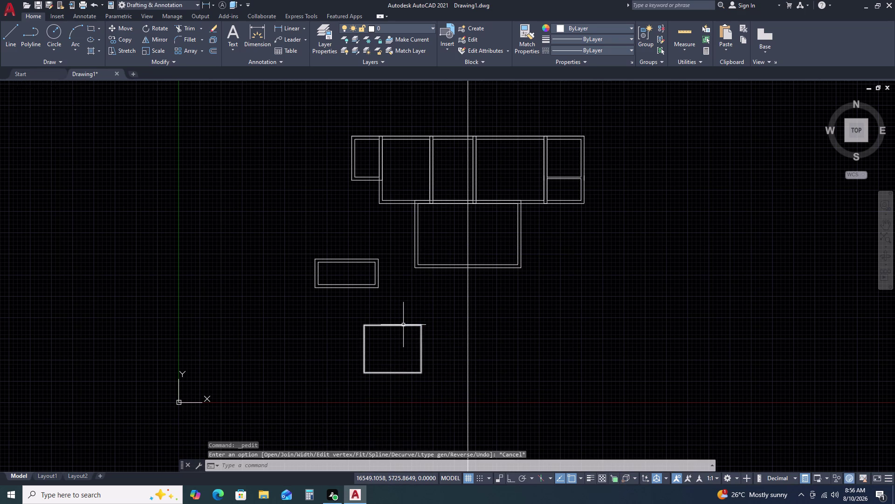
click(404, 325)
text(o)
key(space)
key(space)
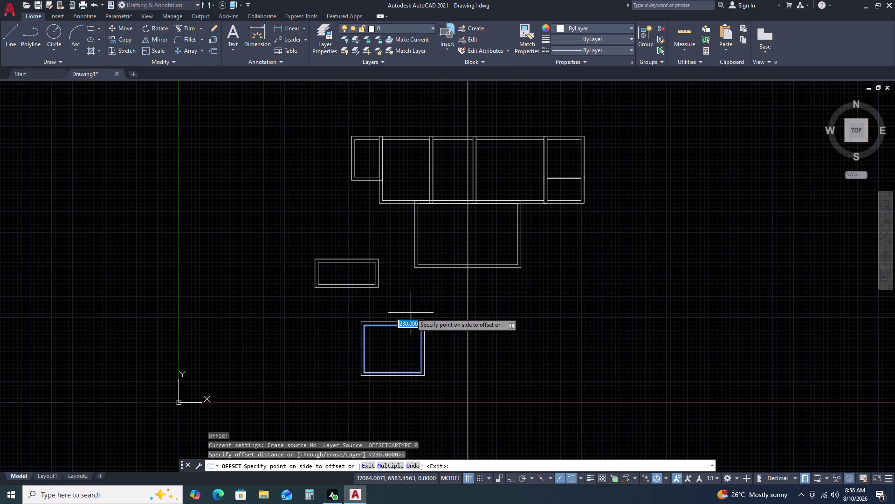
click(415, 309)
key(Escape)
click(422, 312)
Move the 4200 by 3500 double rectangle into place below the plan.
double_click(409, 347)
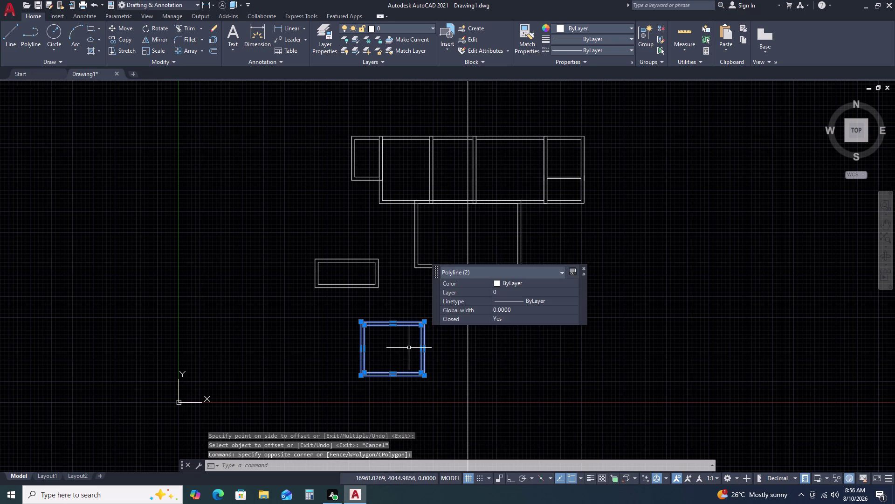
text(m)
key(space)
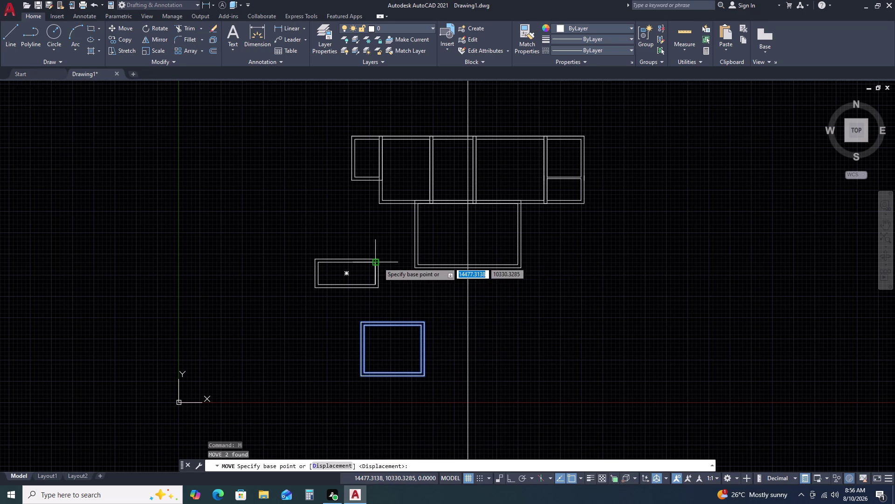
click(426, 321)
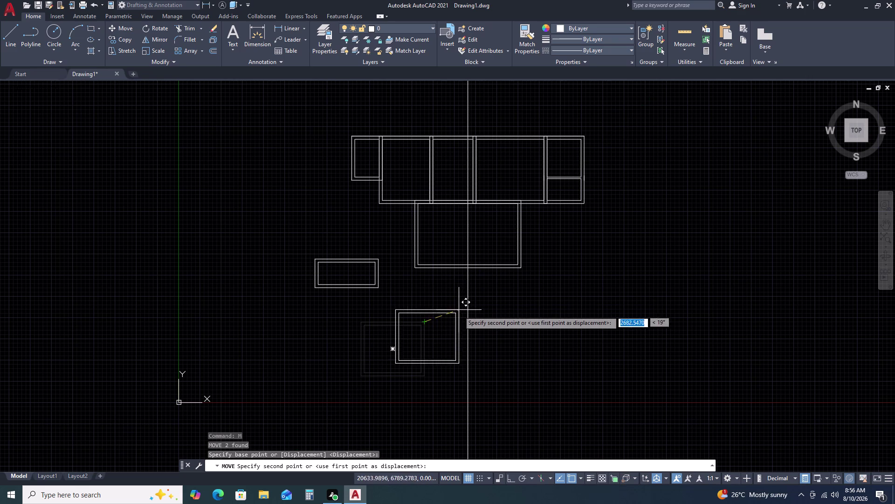
click(470, 319)
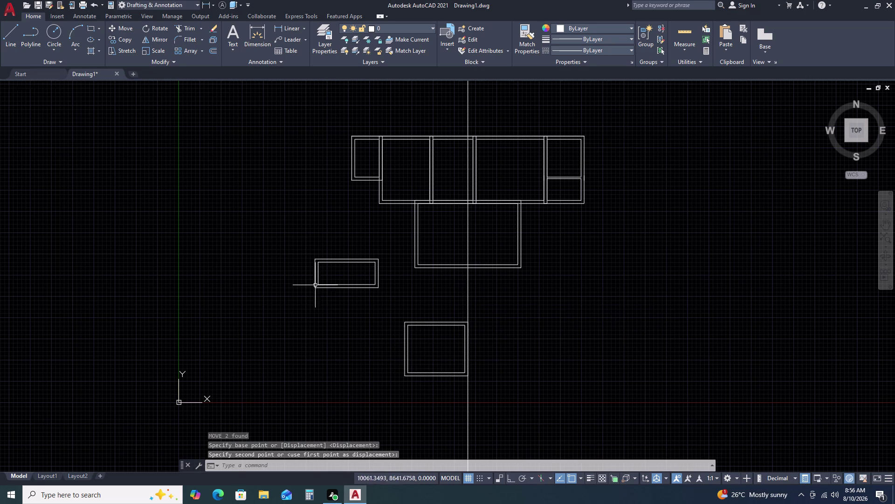
Move the small double rectangle onto the larger rectangle's top edge.
click(336, 284)
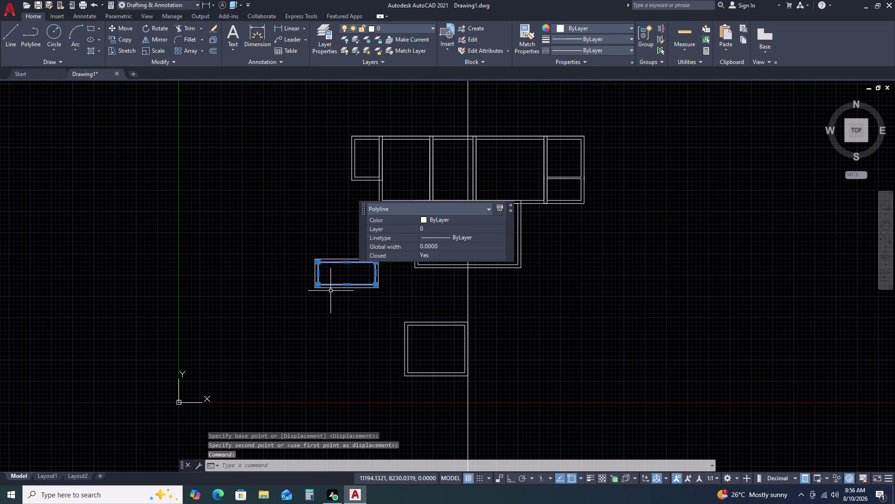
key(Escape)
click(340, 265)
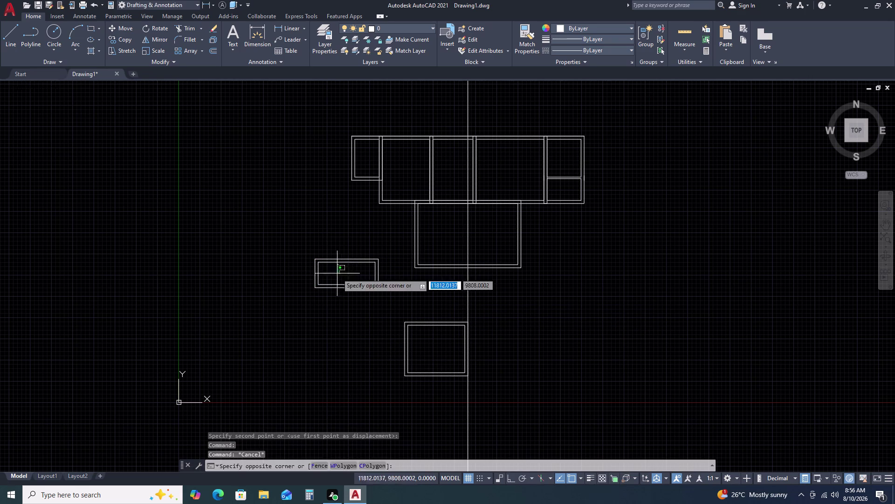
double_click(324, 305)
text(m)
key(space)
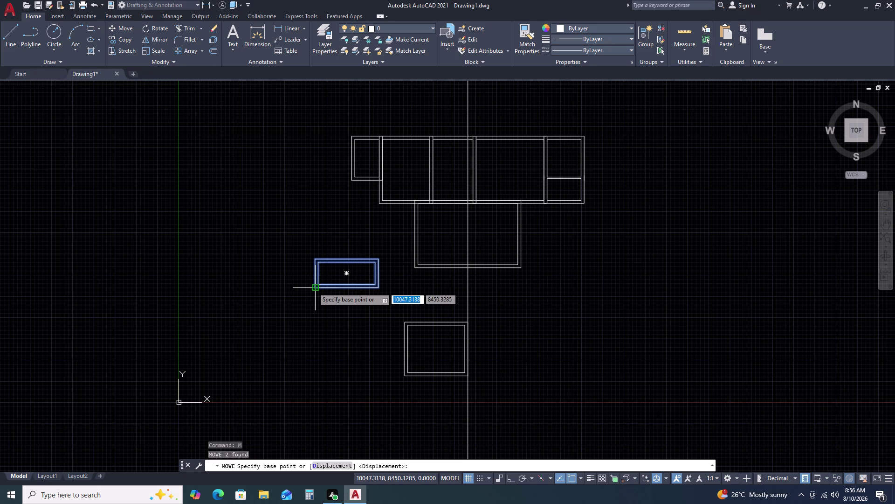
click(313, 287)
scroll(up, 3)
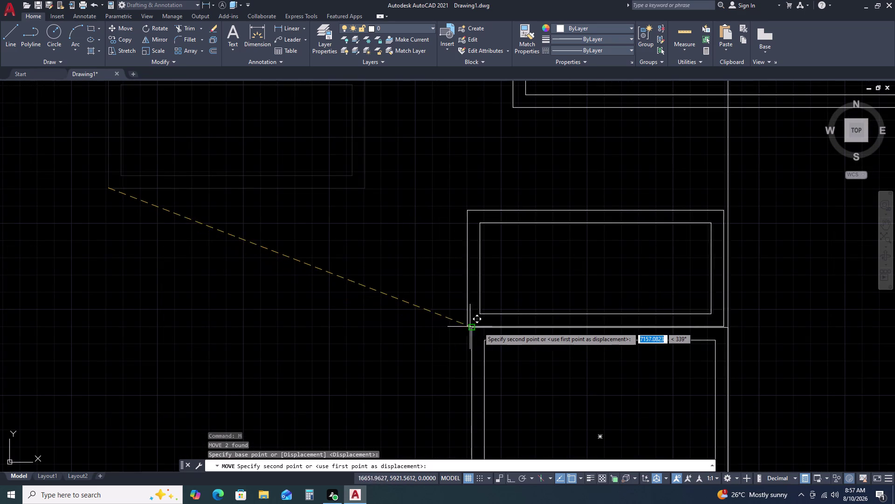
click(472, 327)
scroll(down, 3)
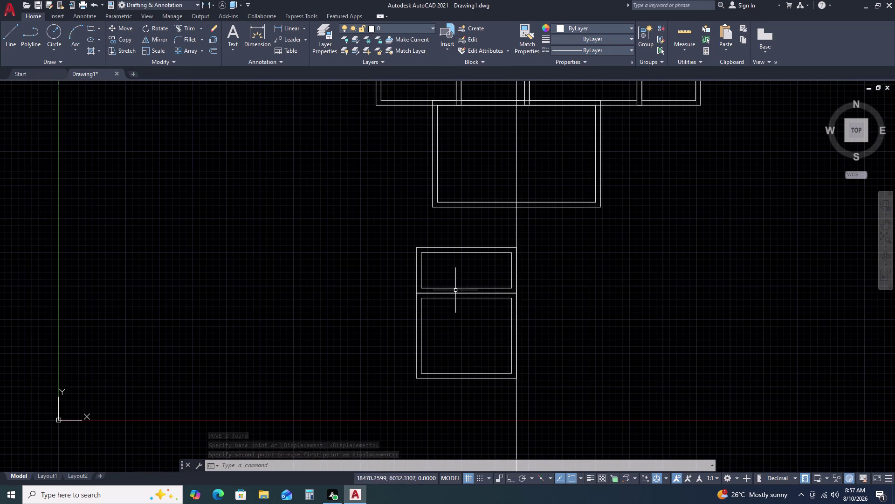
scroll(up, 3)
drag(462, 244, 447, 221)
Delete the selected double rectangle.
click(308, 111)
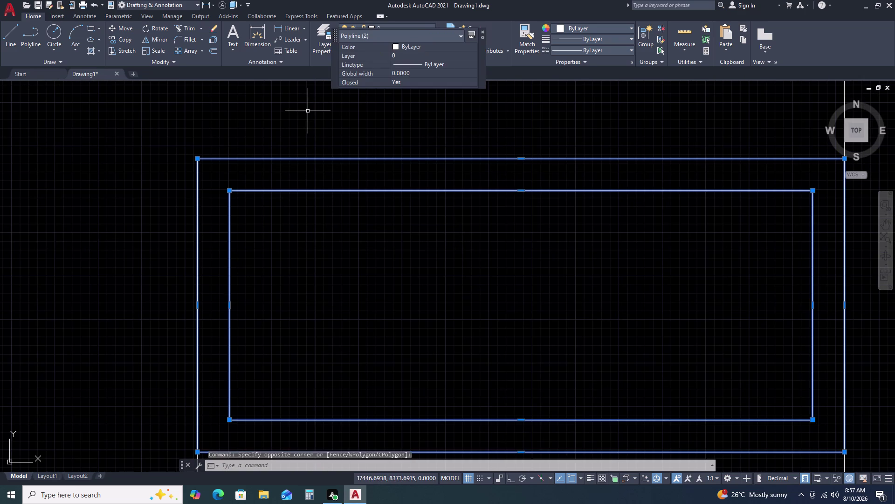
key(Delete)
scroll(down, 3)
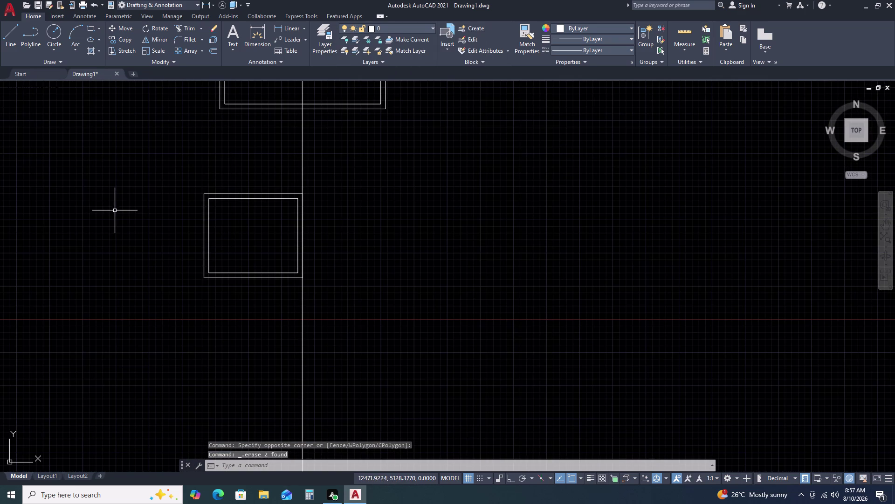
Draw a 2920 by 1650 rectangle using the Dimensions option.
text(rec)
key(space)
drag(79, 160, 84, 161)
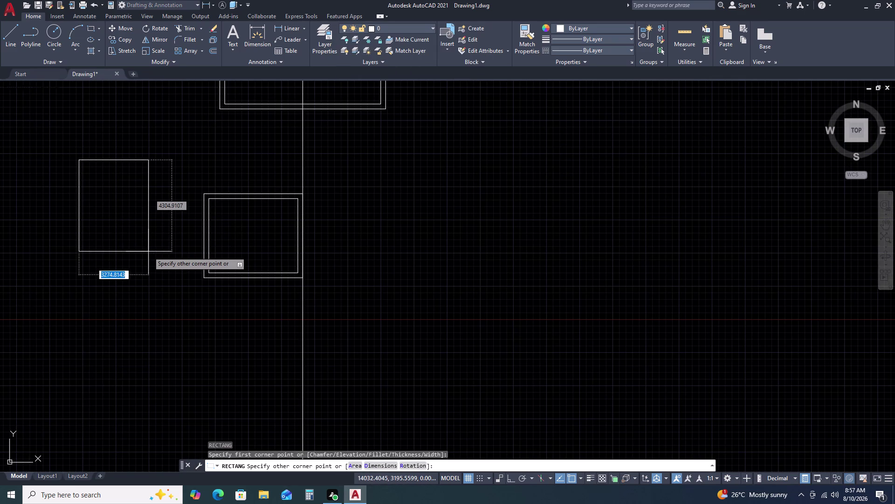
key(d)
key(space)
key(2)
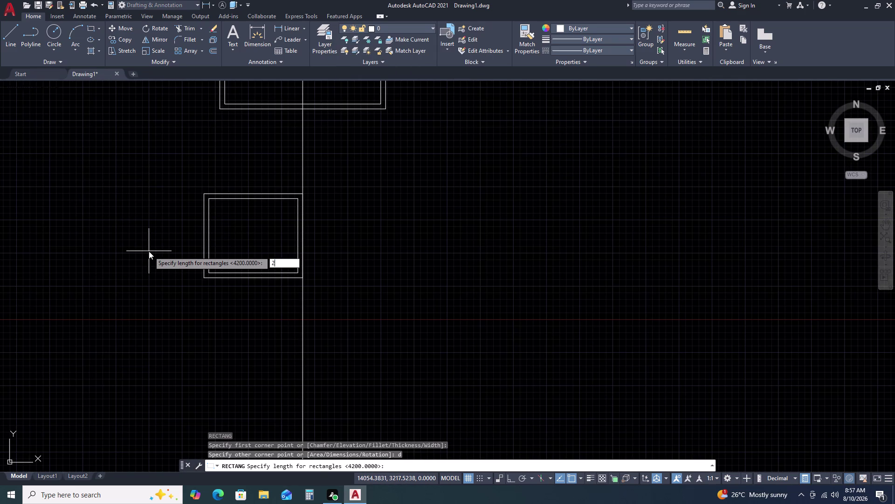
key(9)
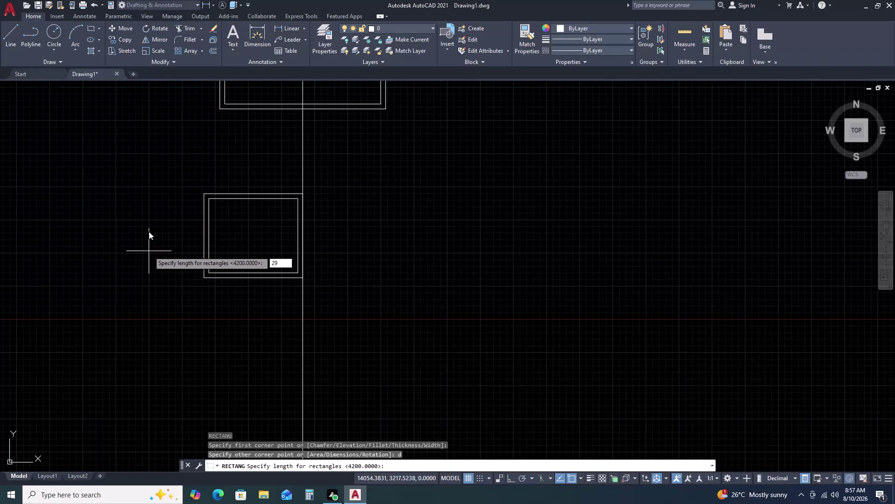
key(2)
key(0)
key(Return)
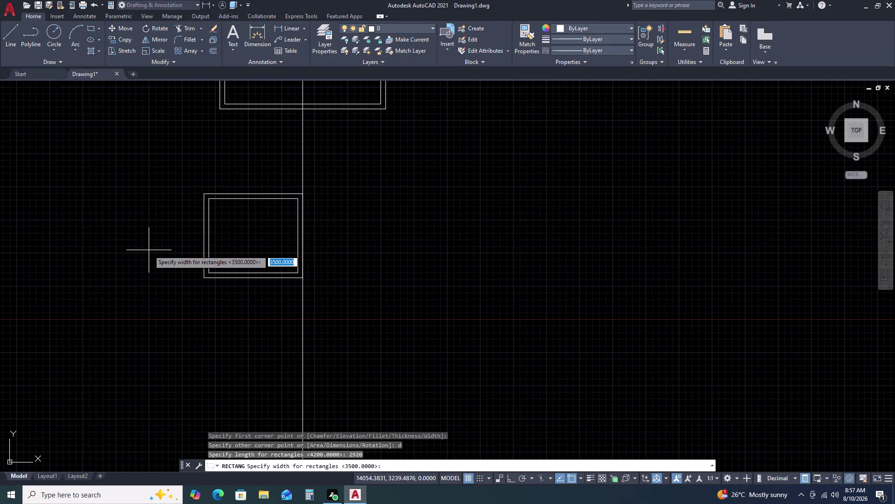
key(1)
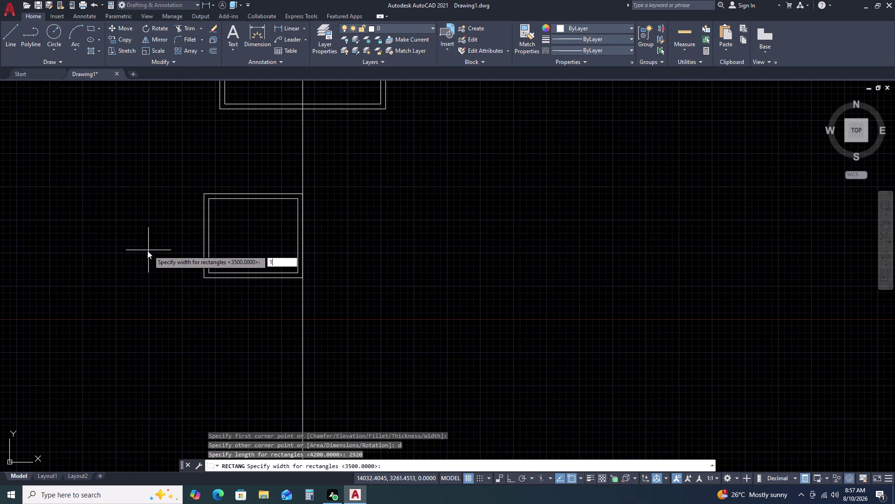
text(65)
key(0)
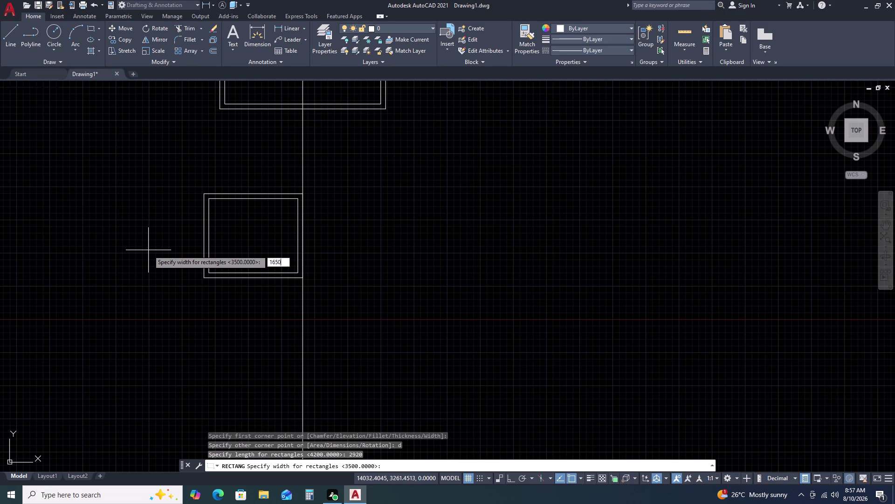
key(Return)
click(148, 250)
Offset the 2920 by 1650 rectangle 230 outward to form its outer wall.
click(133, 196)
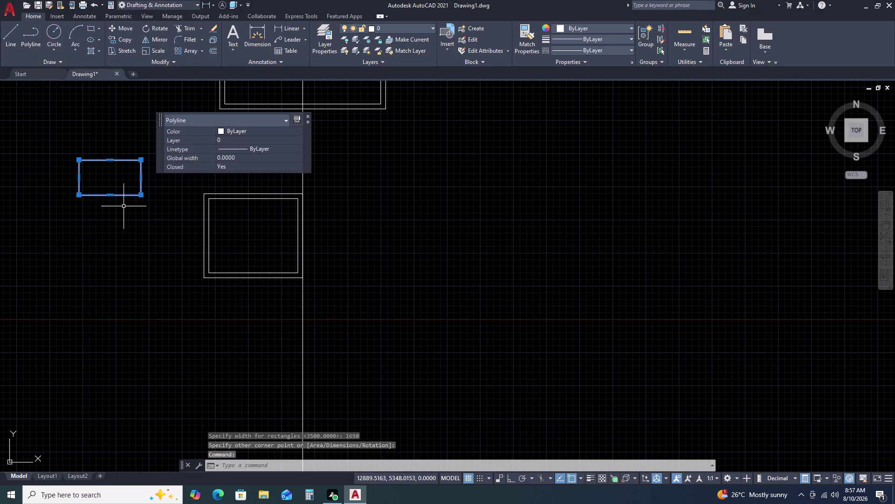
key(o)
key(space)
key(space)
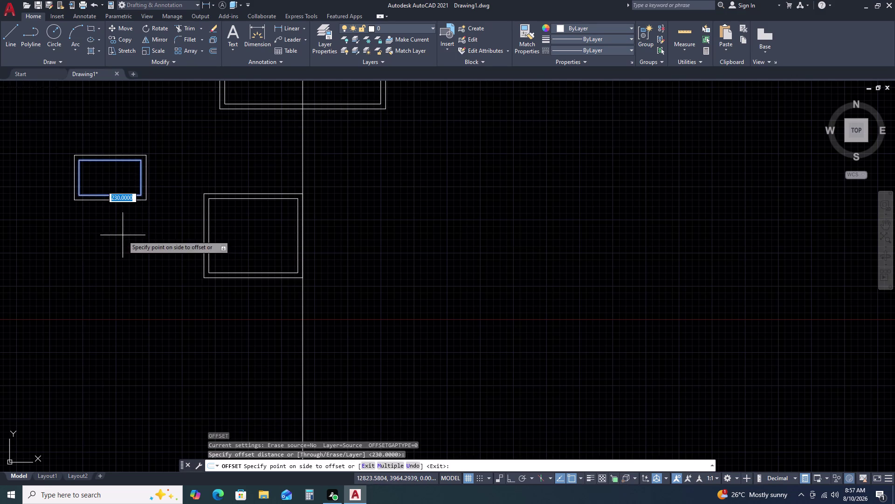
double_click(123, 235)
key(Escape)
click(130, 141)
Move the small double rectangle onto the square room's top.
drag(120, 159, 118, 164)
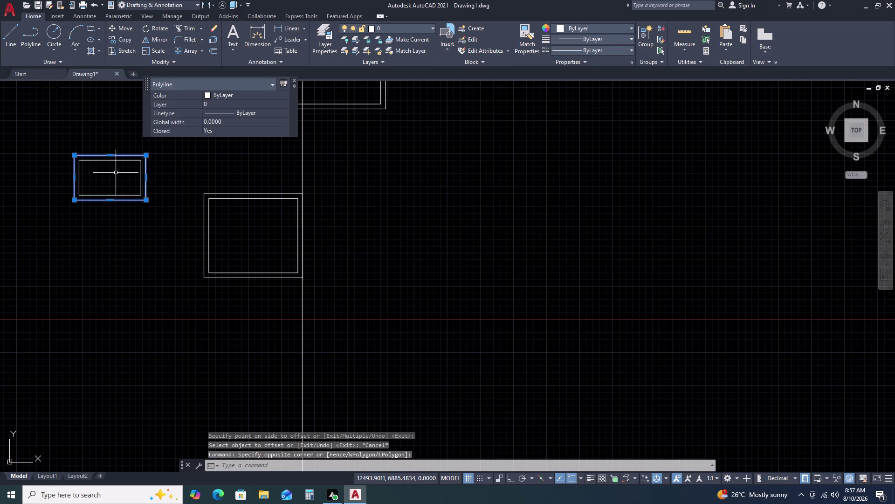
double_click(115, 162)
click(102, 138)
key(m)
key(space)
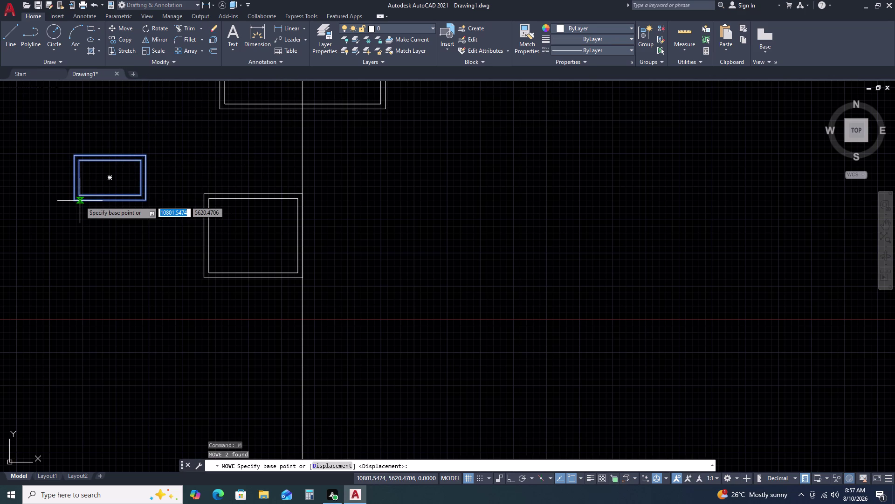
click(76, 201)
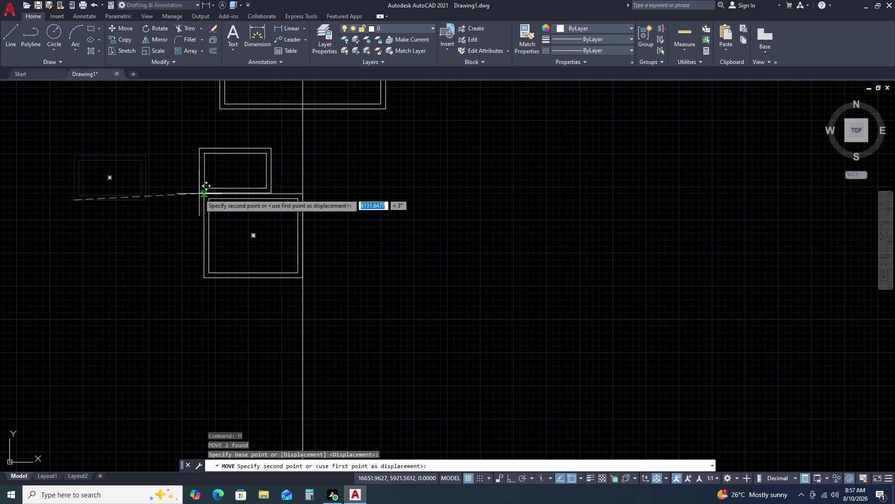
double_click(203, 195)
Window-select the outlines of the two stacked rectangles.
scroll(down, 3)
scroll(up, 3)
middle_drag(239, 216, 372, 277)
scroll(down, 3)
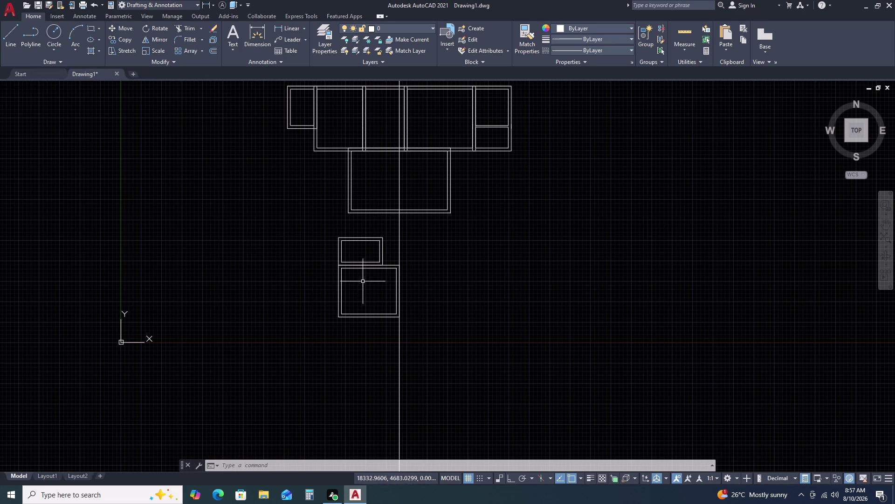
scroll(up, 3)
drag(369, 292, 351, 267)
click(288, 179)
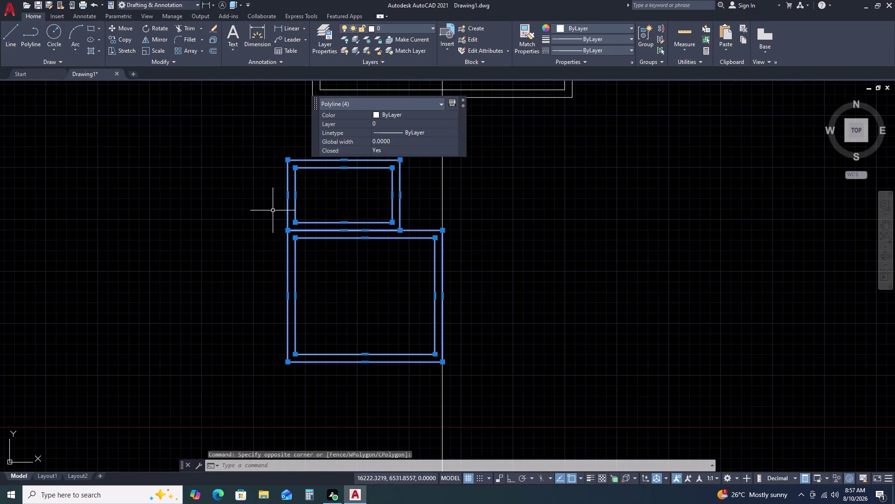
Try moving the four stacked outlines, then undo the misplaced move.
text(m)
key(space)
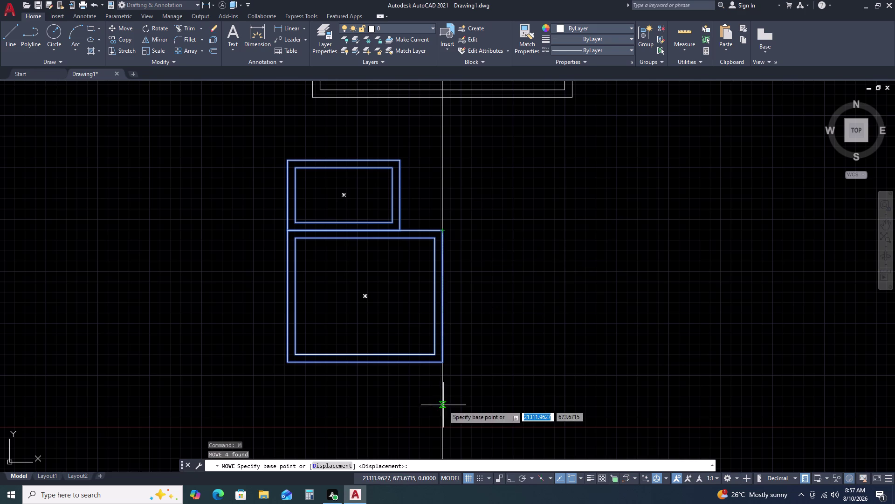
triple_click(442, 363)
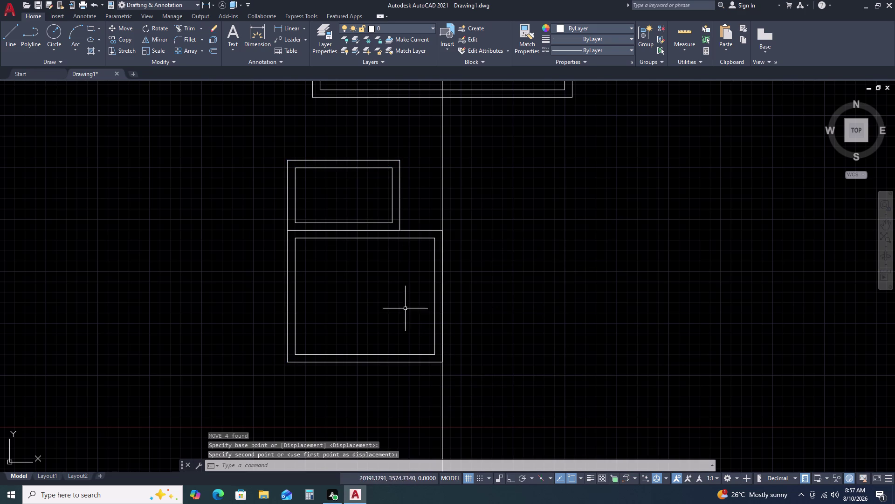
click(407, 189)
drag(406, 189, 400, 192)
double_click(328, 271)
text(m)
key(space)
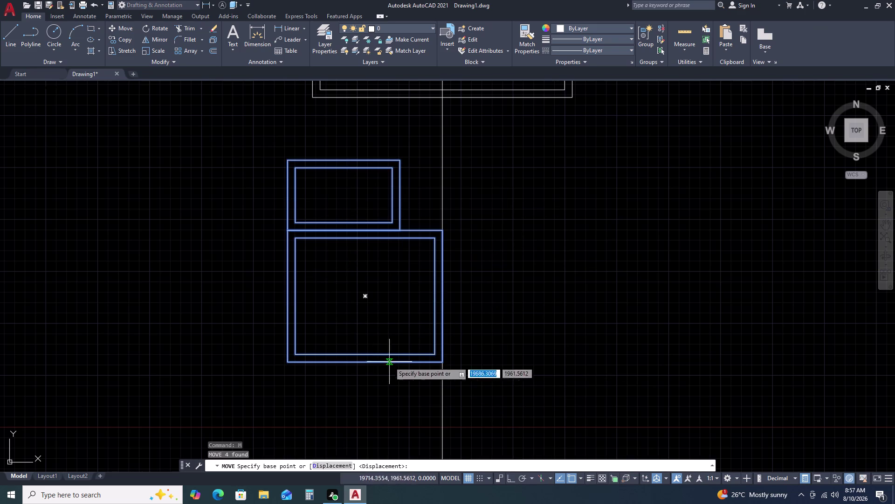
double_click(442, 357)
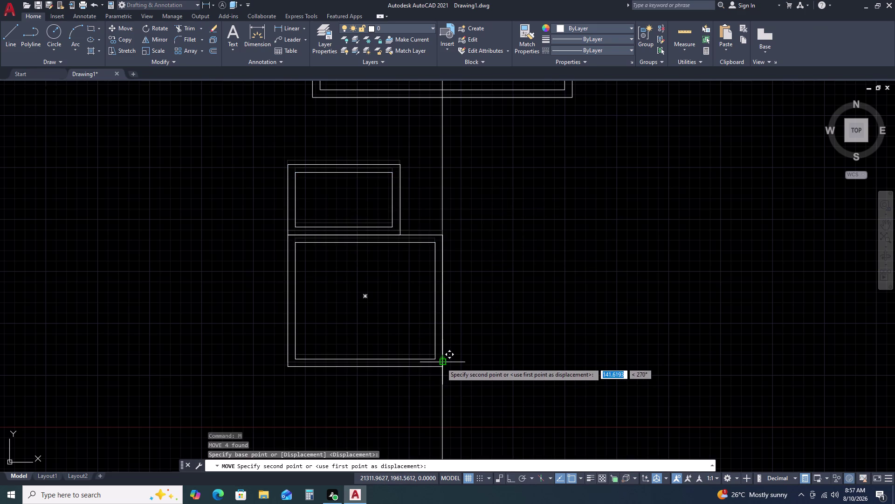
scroll(down, 3)
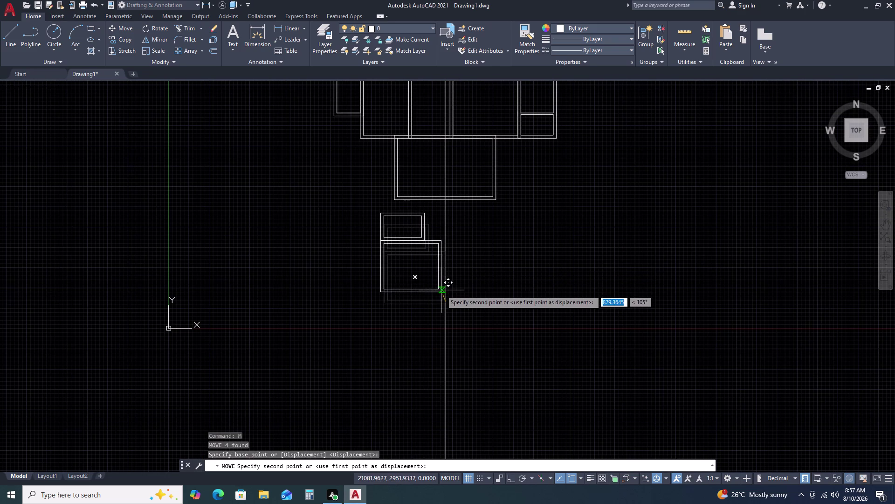
click(441, 290)
key(ctrl+z)
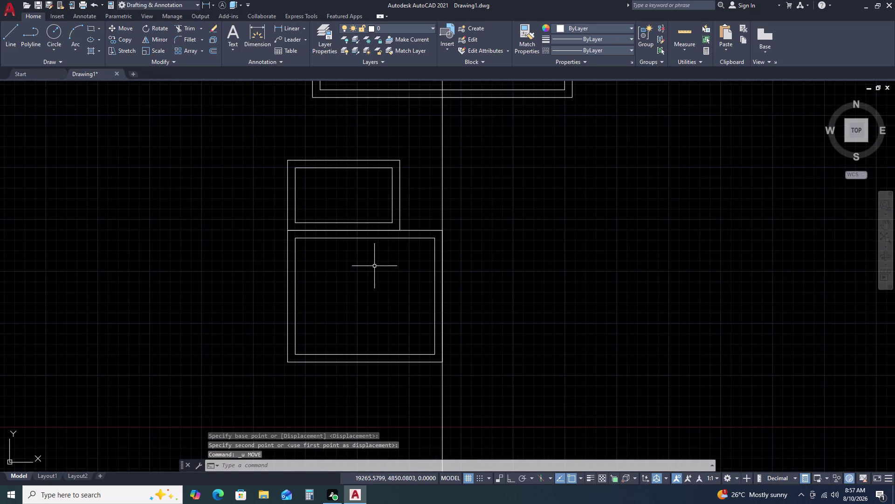
Move the stack so the small rectangle's top meets the drawing room's bottom wall.
double_click(240, 139)
click(459, 360)
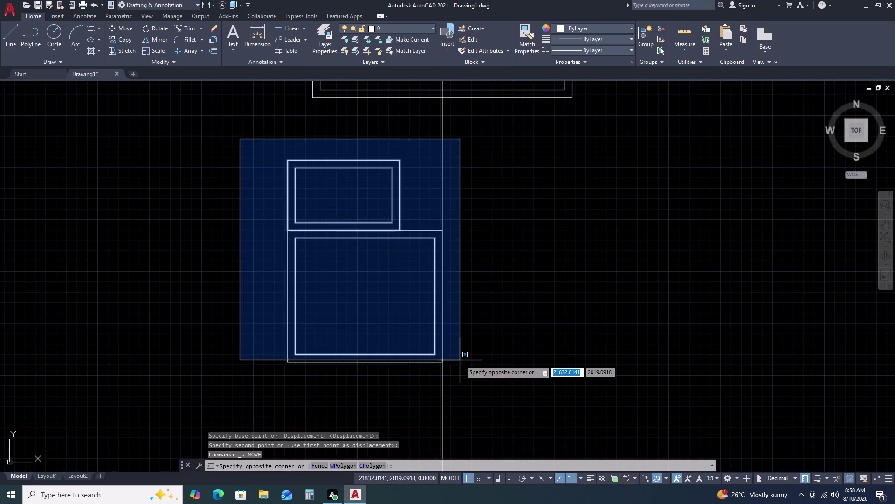
click(311, 359)
click(304, 368)
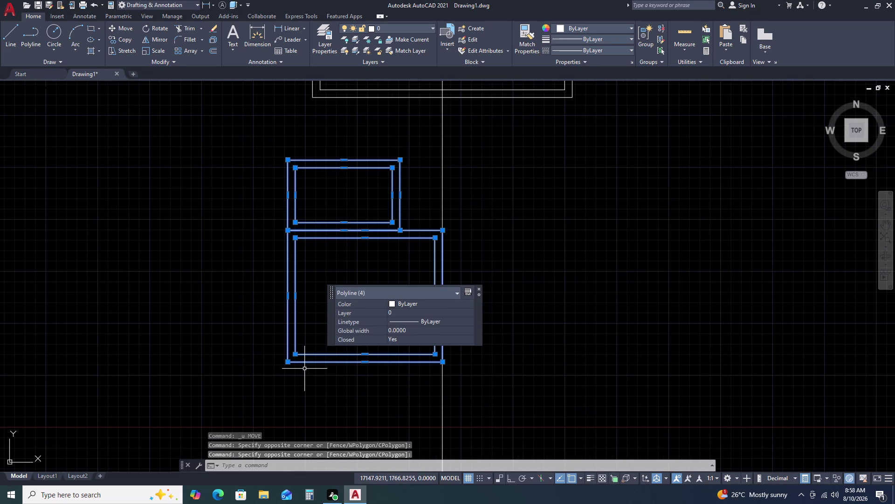
text(m)
key(space)
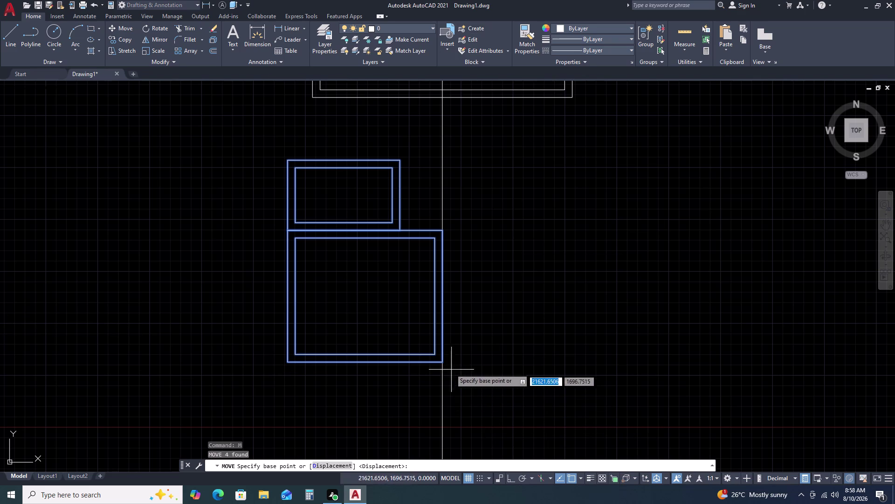
scroll(down, 3)
scroll(up, 3)
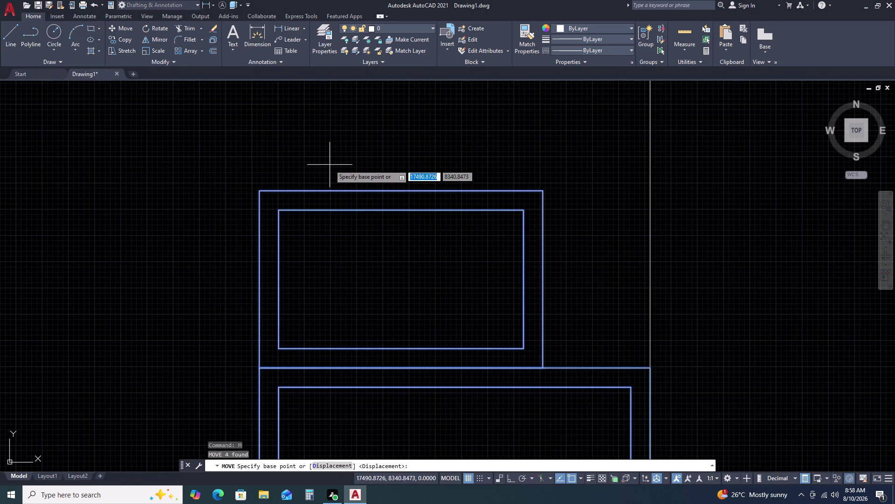
scroll(down, 3)
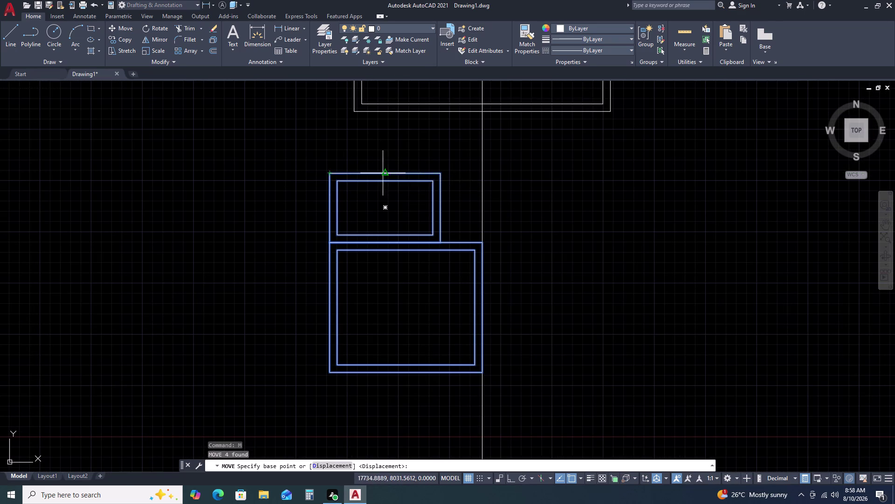
click(438, 174)
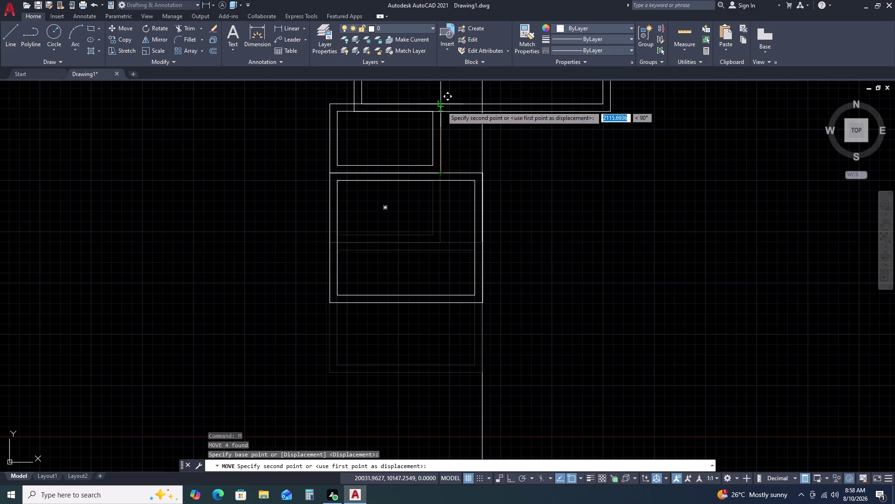
click(442, 105)
scroll(down, 3)
scroll(down, 3)
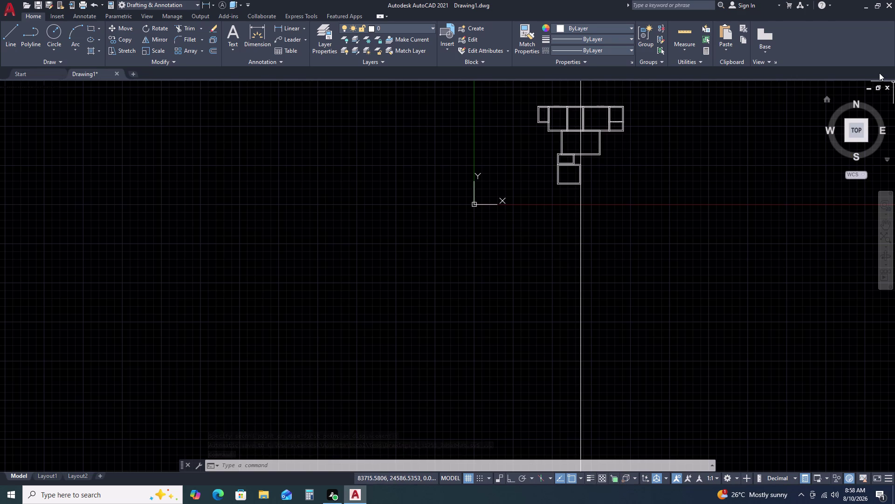
scroll(up, 3)
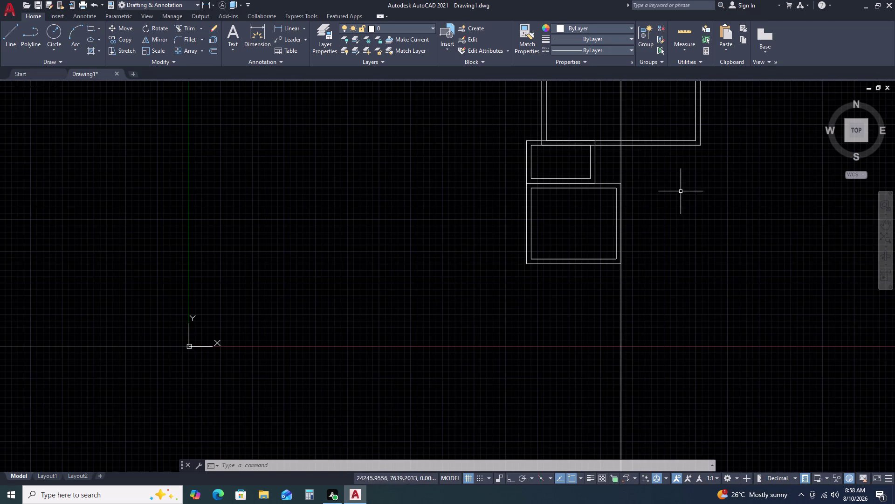
scroll(down, 3)
scroll(up, 3)
scroll(down, 3)
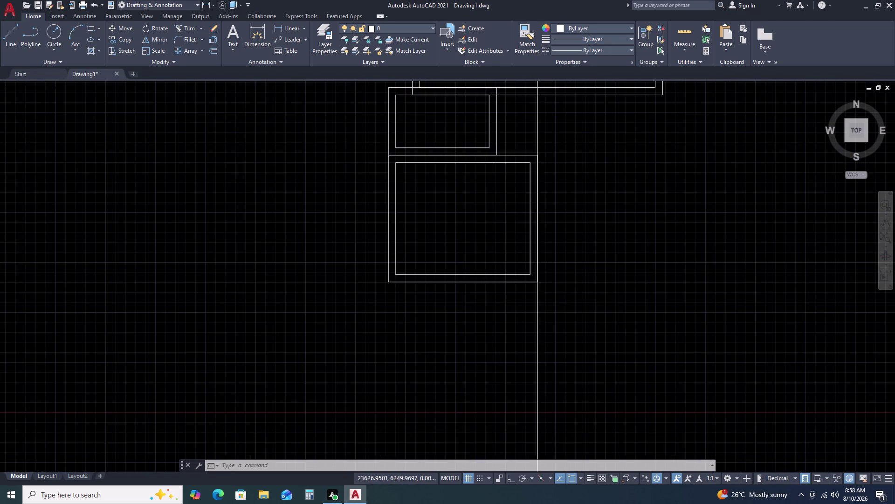
scroll(down, 3)
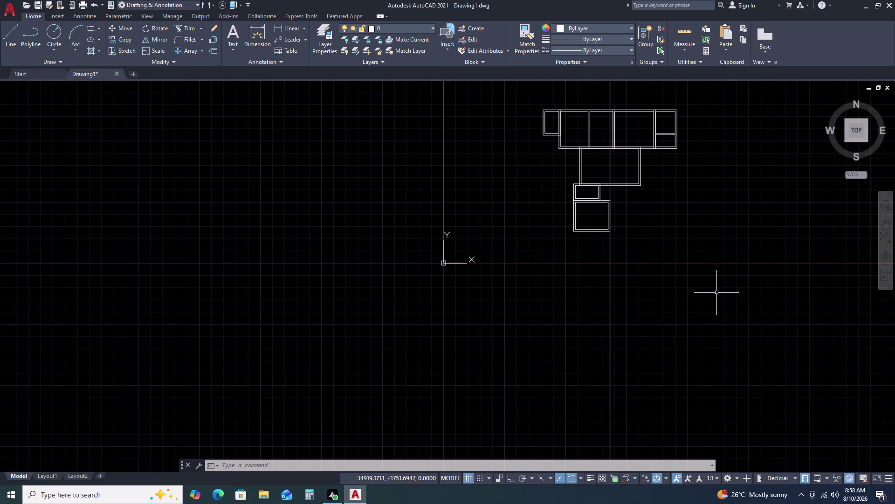
Draw a 4800 by 3650 rectangle to the left of the plan.
key(r)
text(ec)
key(space)
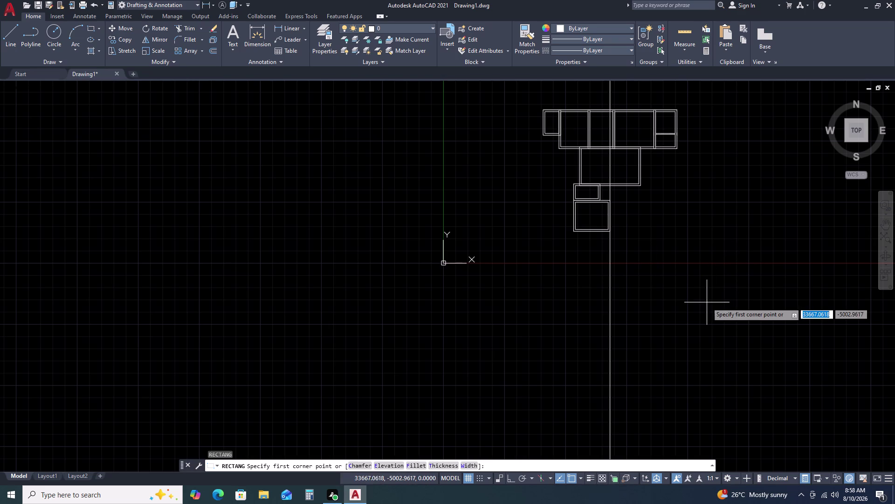
click(483, 187)
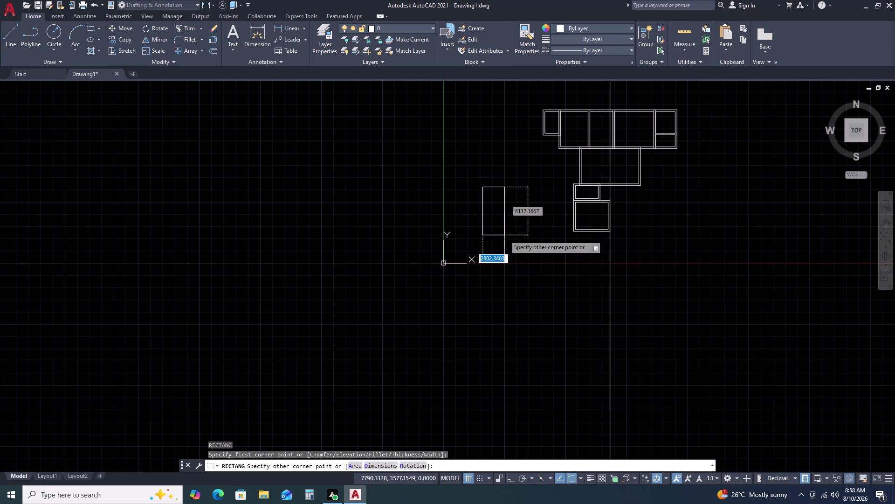
text(d)
key(space)
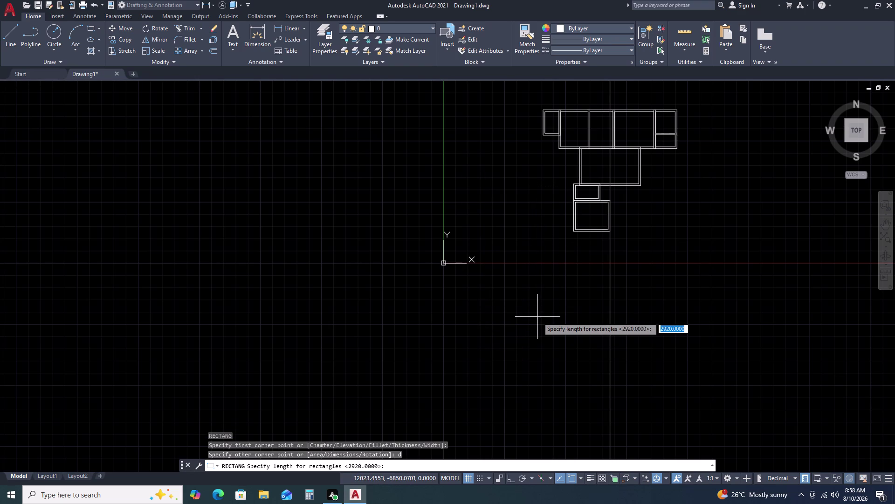
text(4)
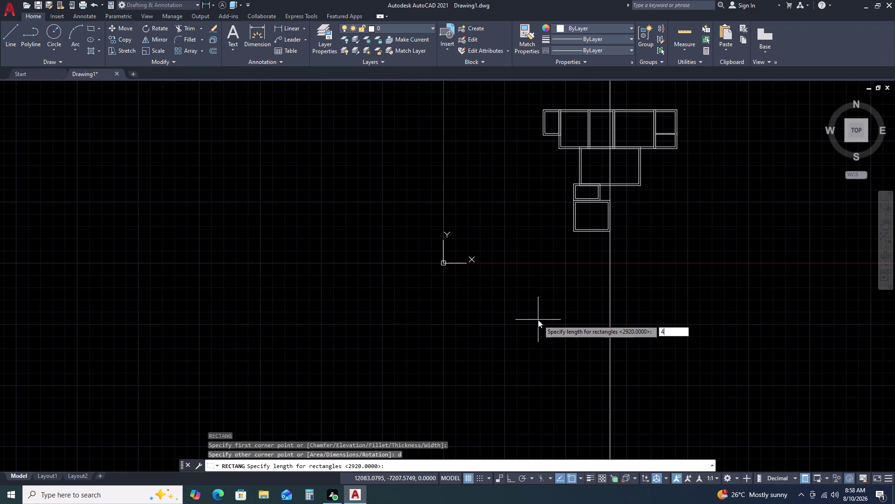
text(80)
text(0)
key(space)
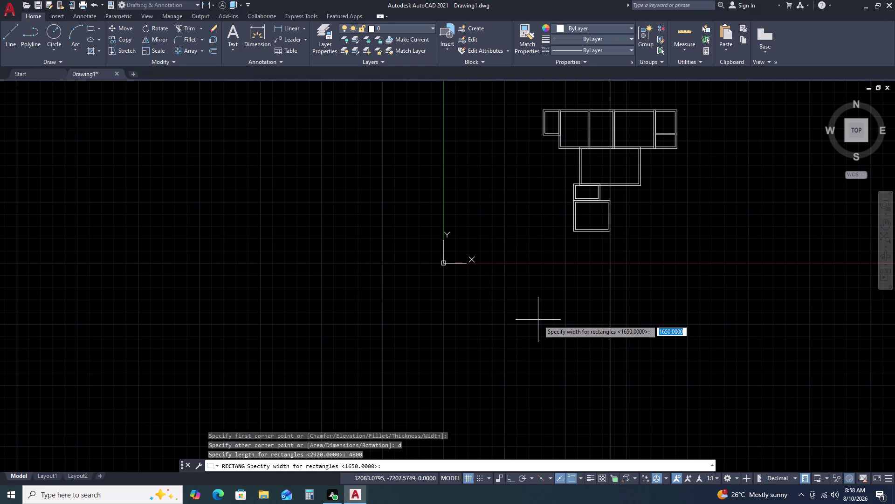
text(365)
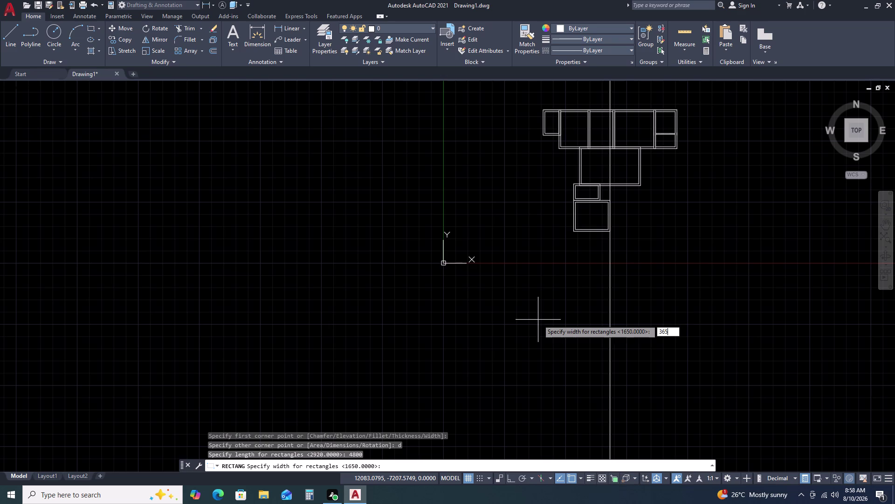
key(0)
key(space)
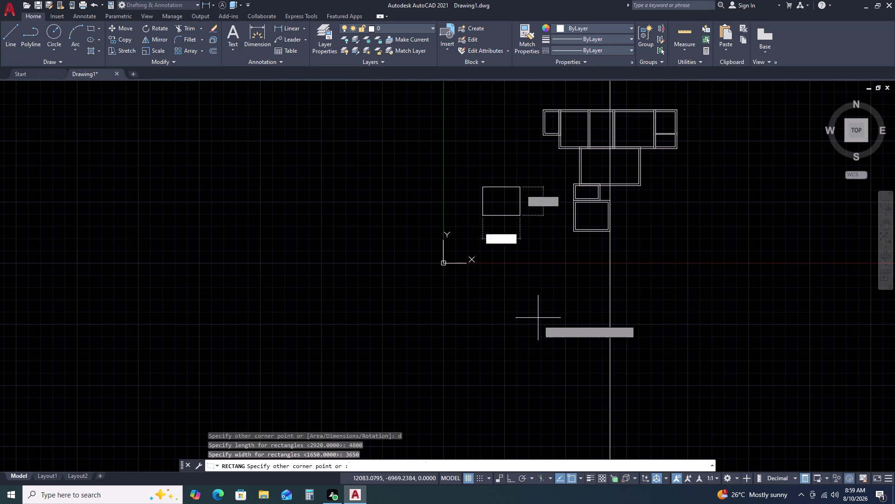
click(534, 268)
Offset the rectangle 230 inward as an inner wall and select both walls.
click(513, 203)
double_click(503, 225)
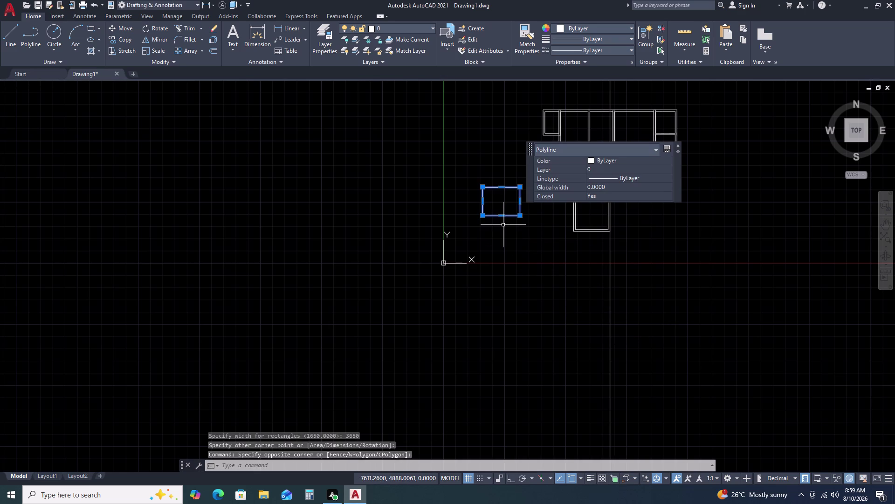
text(o)
key(space)
key(space)
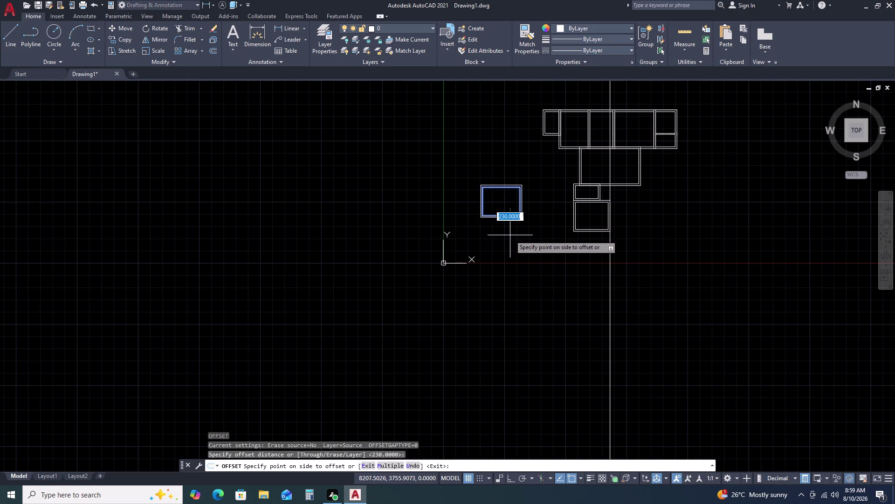
triple_click(514, 246)
key(Escape)
drag(519, 226, 517, 214)
double_click(503, 175)
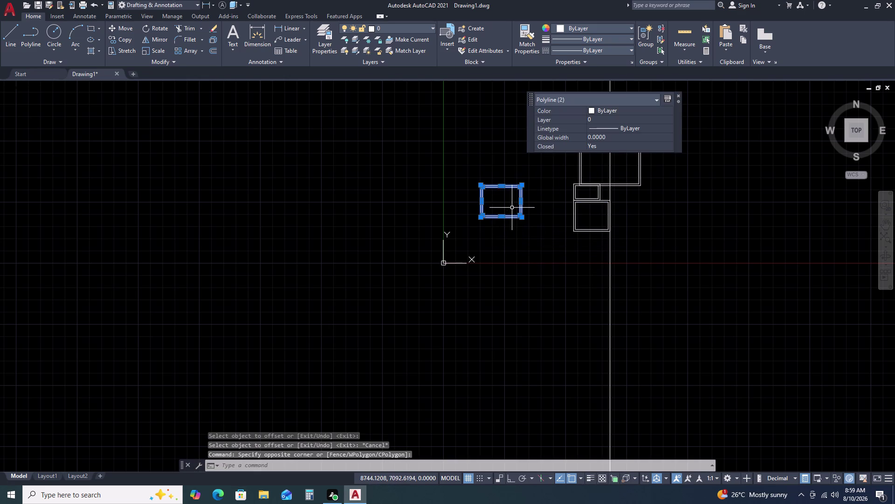
Move the 4800 by 3650 double-walled room to snap against the small room's corner.
text(m)
key(space)
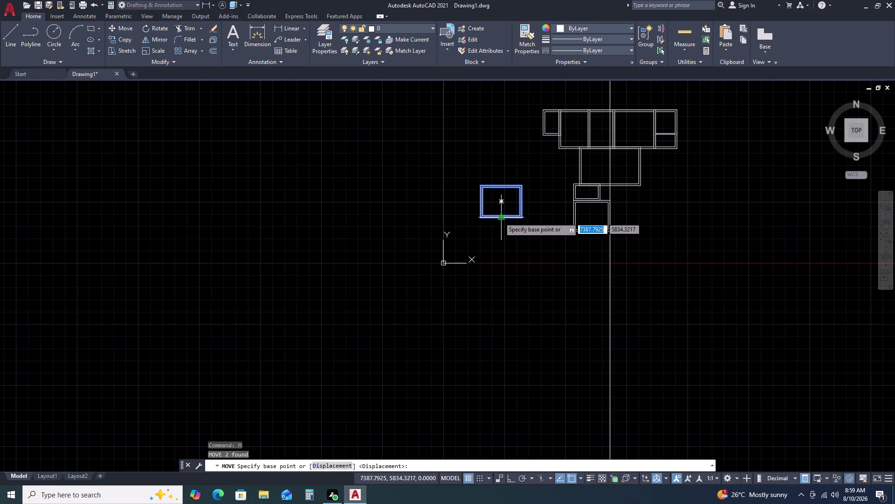
scroll(up, 3)
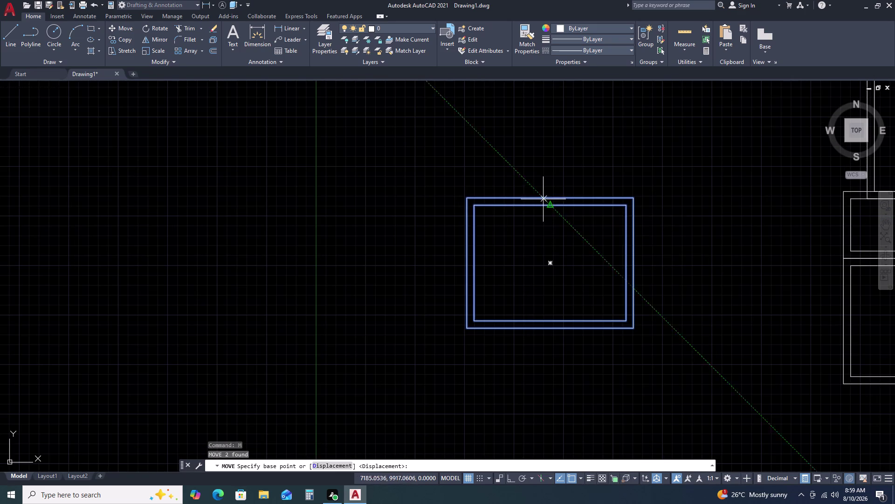
click(549, 201)
scroll(down, 3)
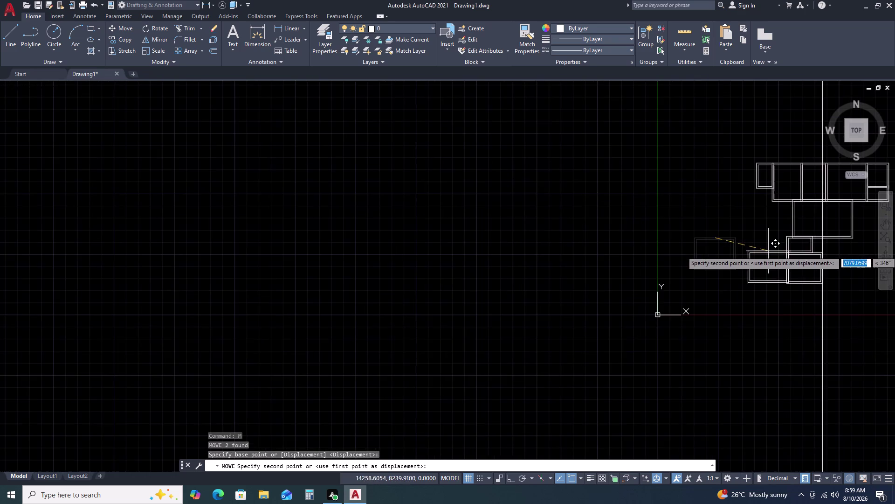
middle_drag(757, 252, 466, 256)
scroll(down, 3)
scroll(up, 3)
scroll(up, 3)
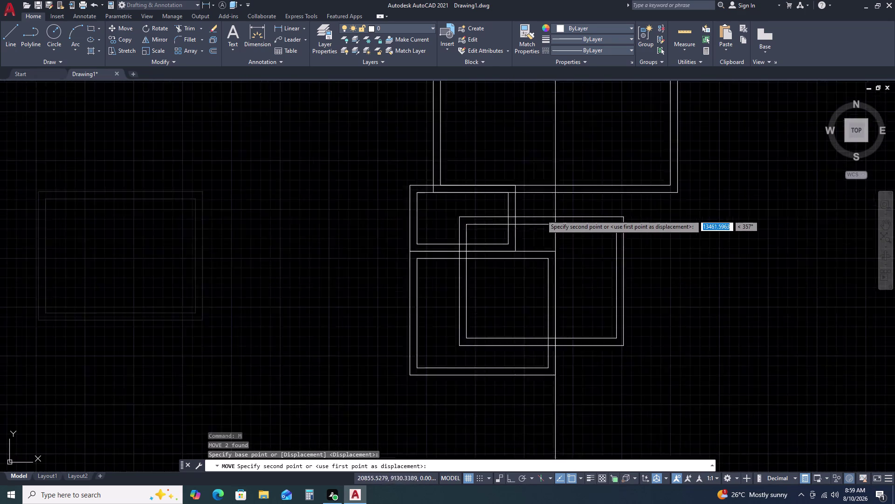
scroll(down, 3)
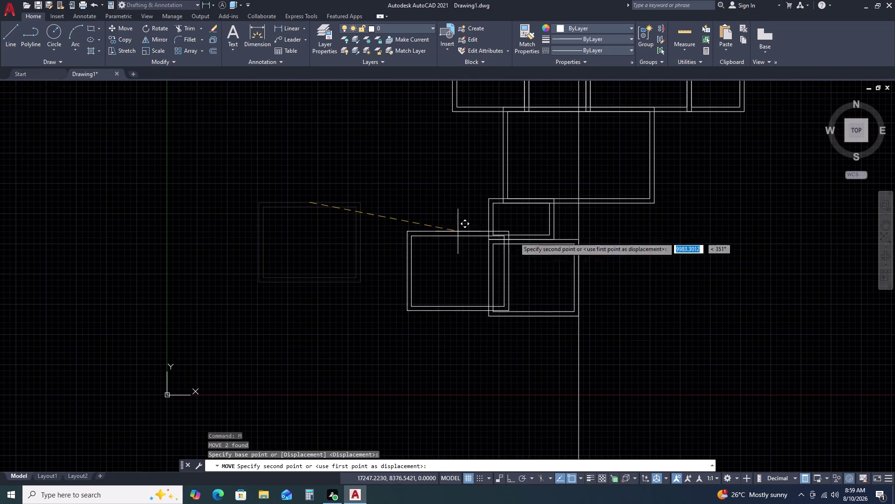
scroll(up, 3)
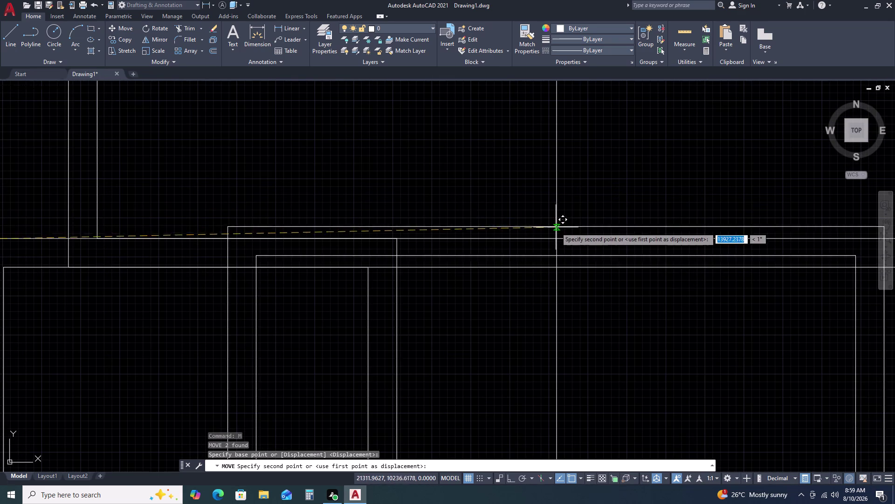
double_click(557, 238)
Window-select the polylines of the two lower rooms.
scroll(down, 3)
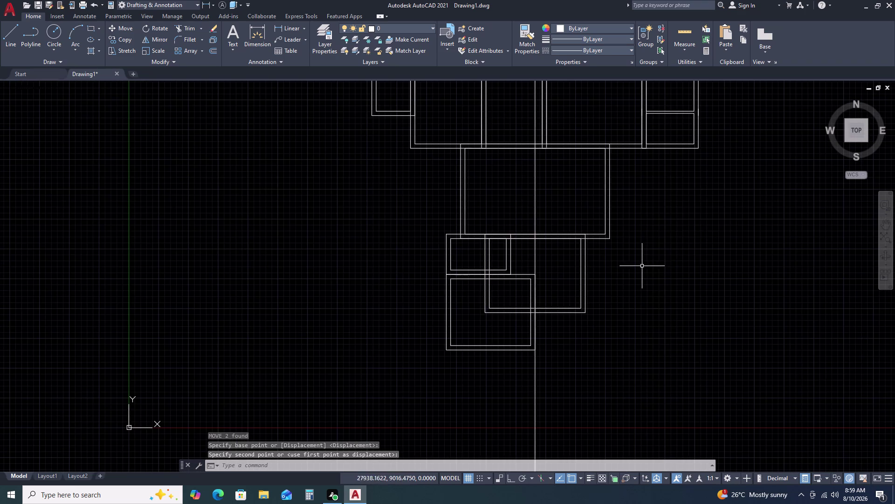
scroll(up, 3)
scroll(down, 3)
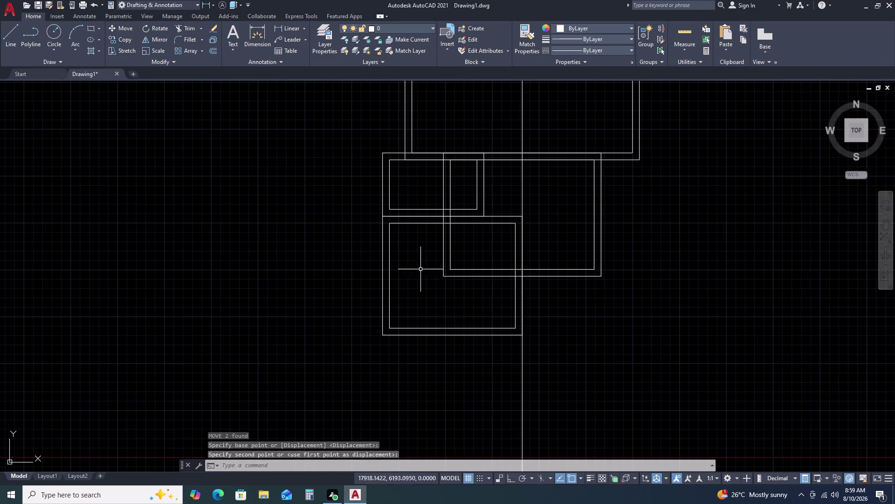
click(407, 246)
click(391, 197)
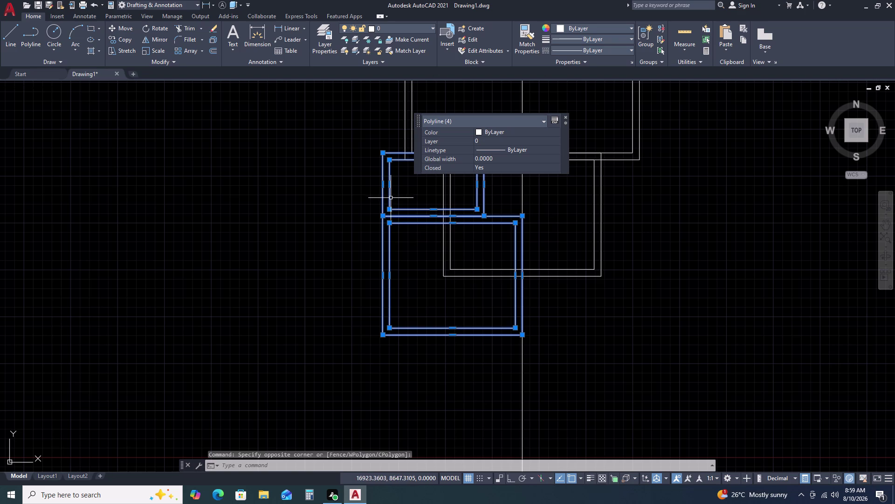
text(m)
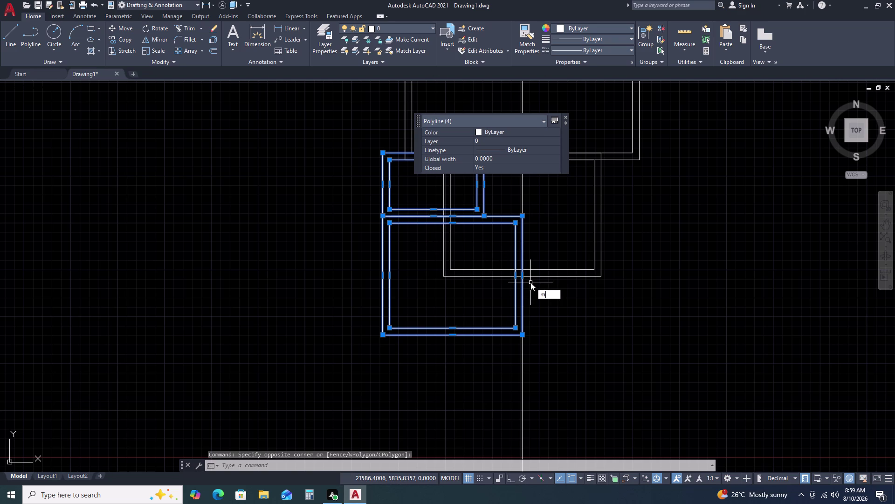
key(space)
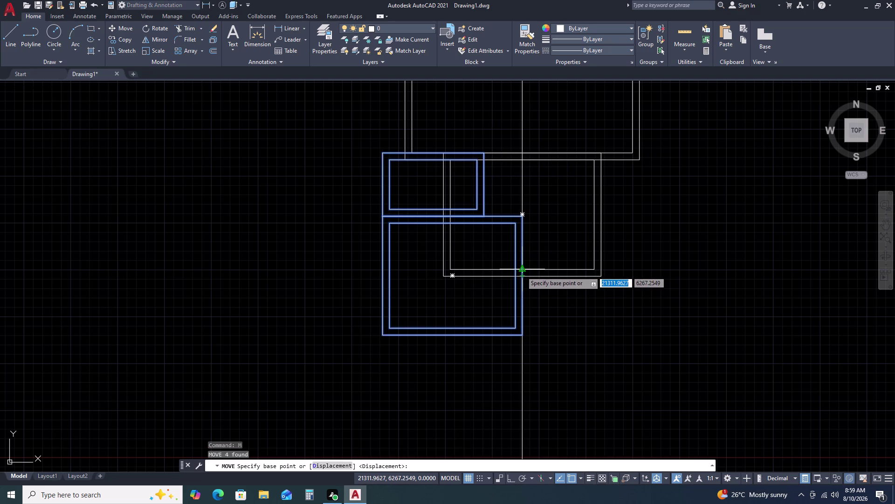
click(522, 271)
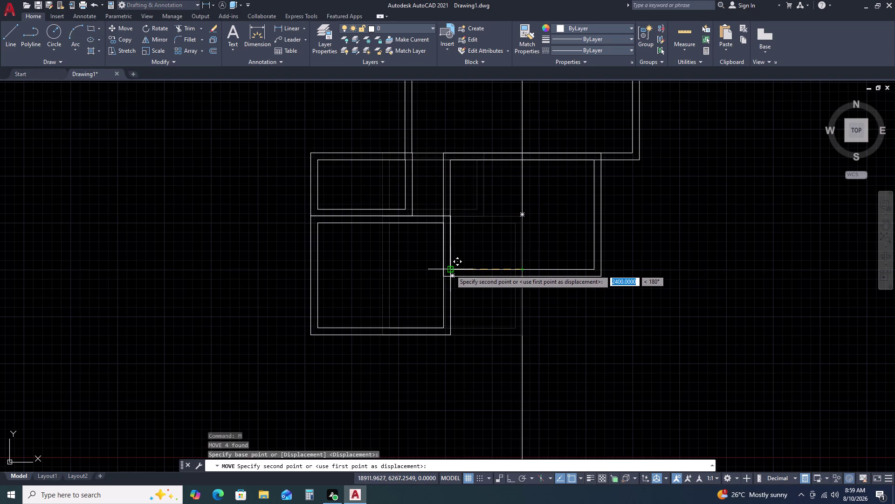
click(450, 270)
scroll(down, 3)
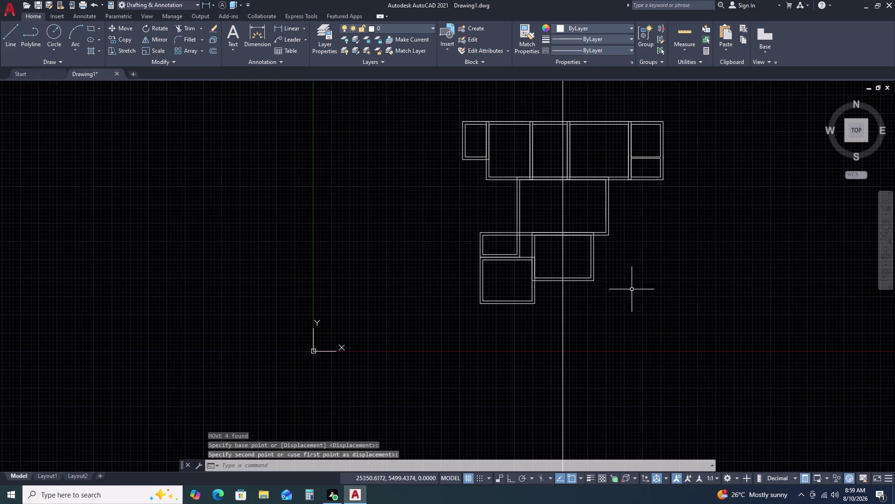
scroll(up, 3)
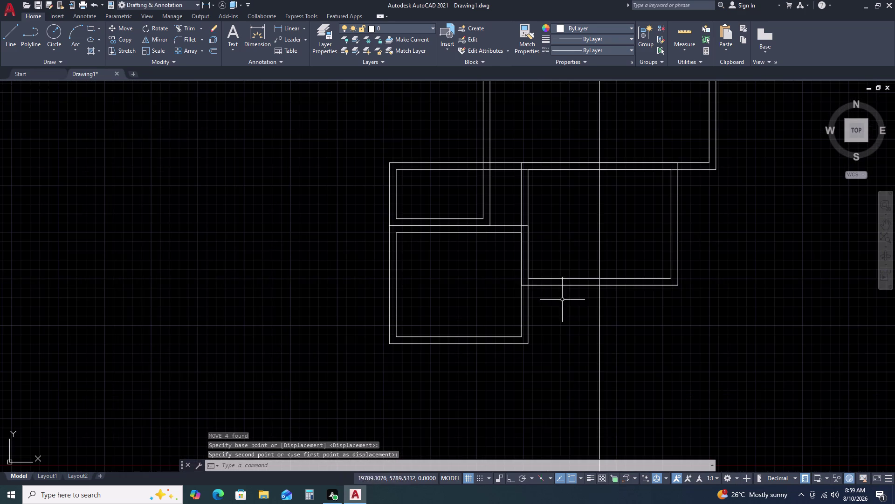
scroll(down, 3)
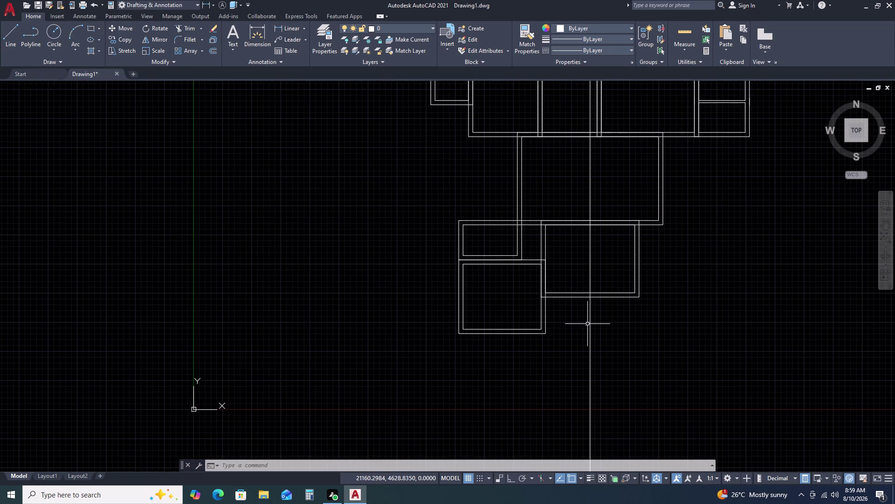
key(ctrl+z)
key(ctrl+z)
scroll(down, 3)
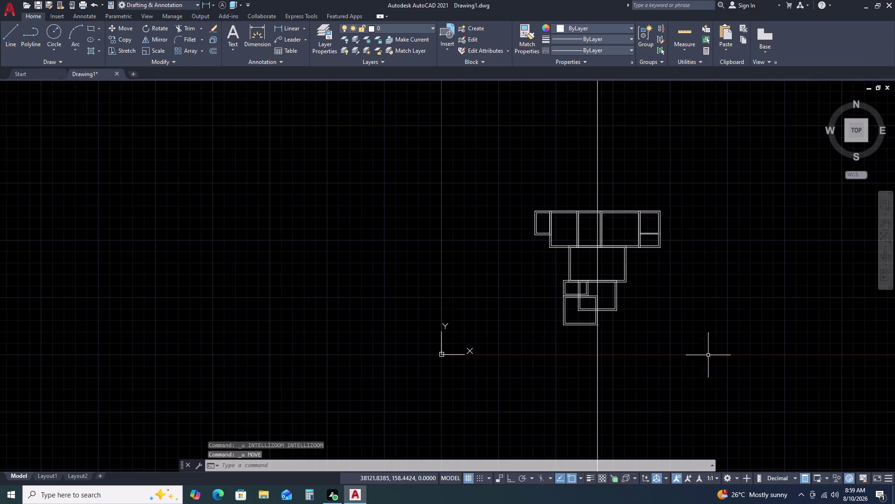
scroll(up, 3)
scroll(down, 3)
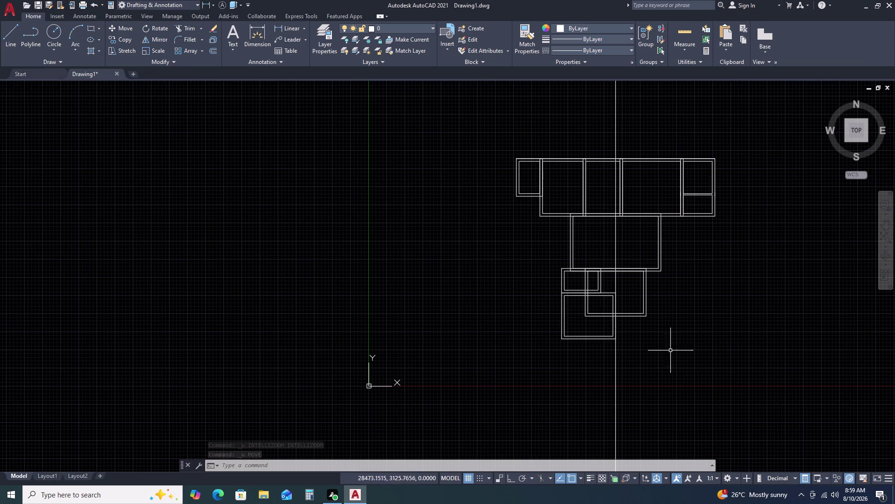
click(531, 255)
click(594, 365)
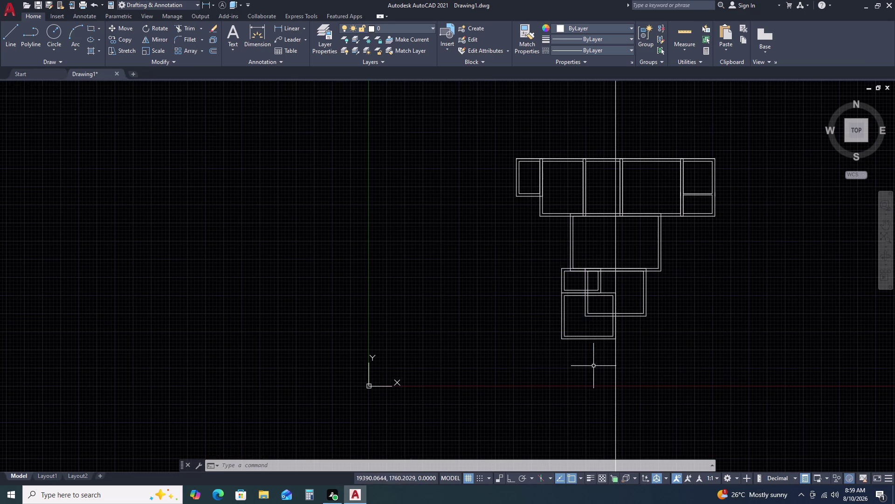
drag(570, 319, 569, 308)
Mirror the two lower rooms about the vertical centre line with Ortho on, keeping originals.
click(556, 287)
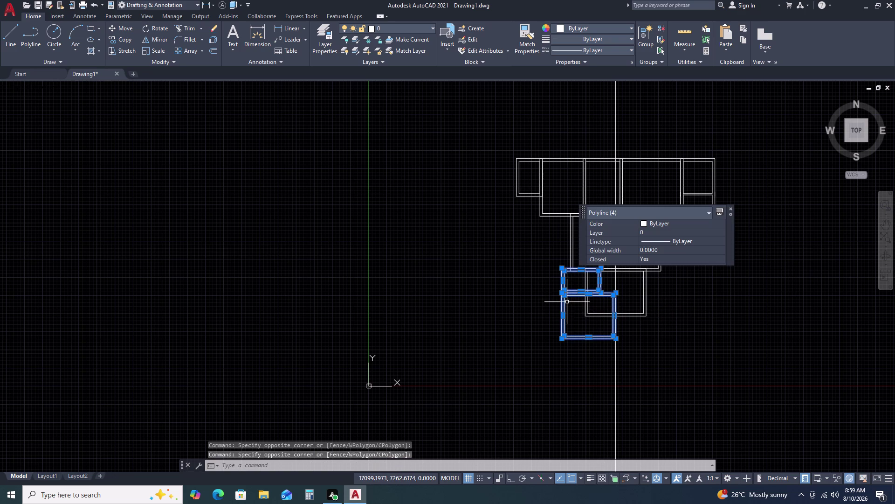
key(m)
key(i)
key(space)
scroll(up, 3)
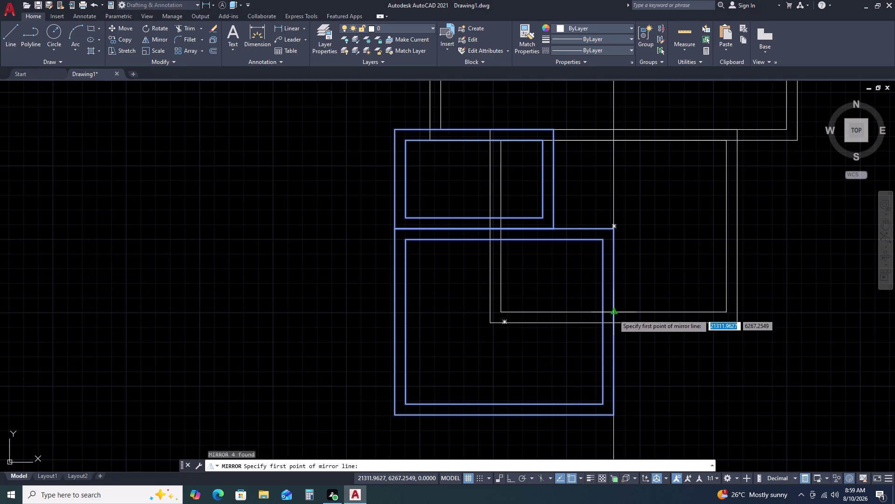
double_click(613, 313)
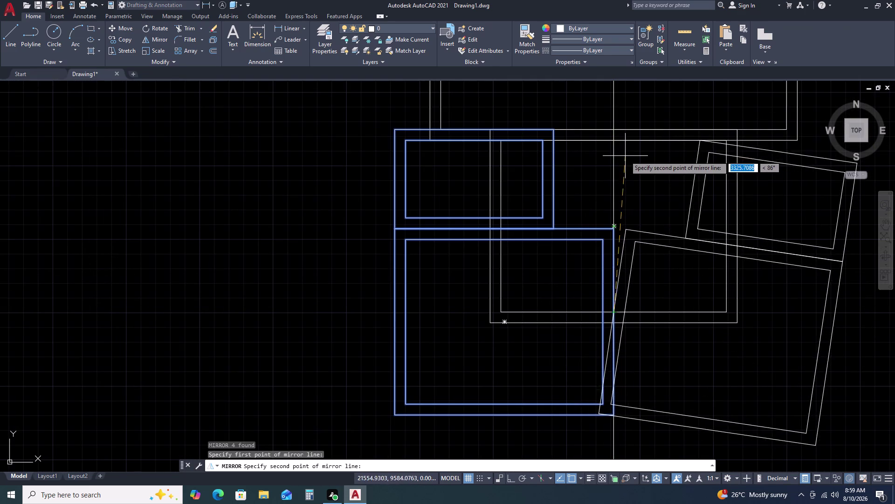
key(F8)
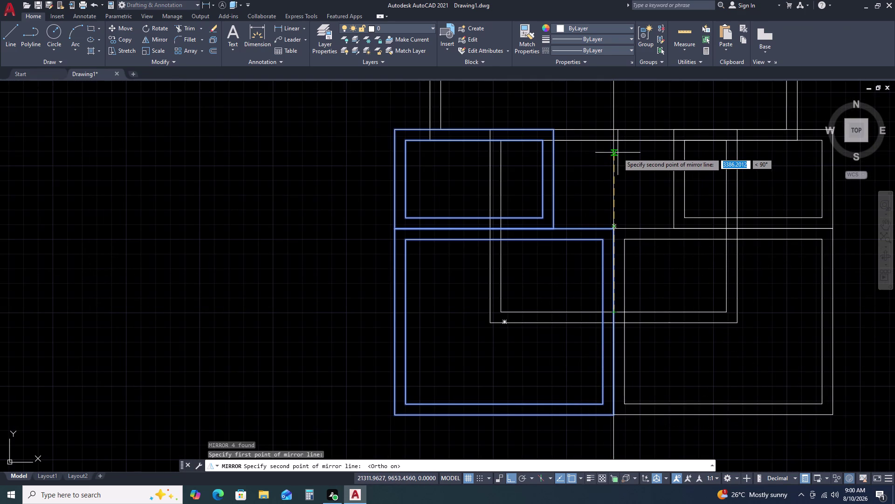
click(617, 133)
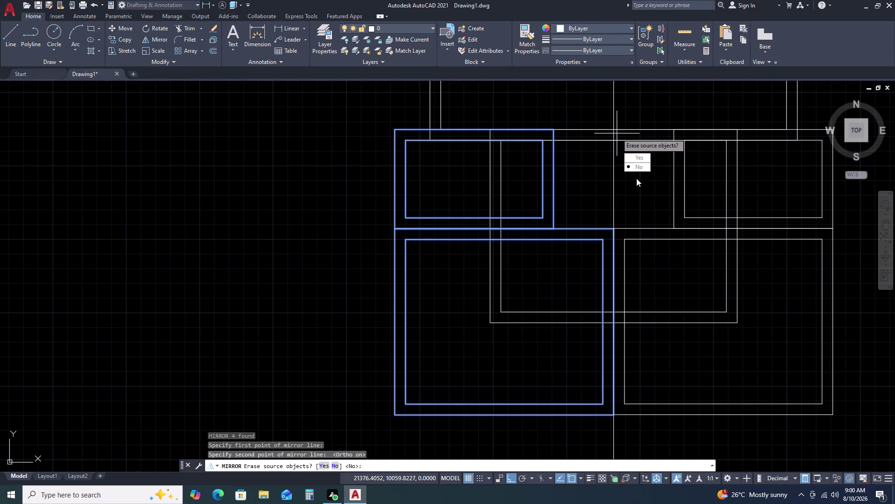
drag(637, 166, 616, 133)
scroll(down, 3)
middle_drag(711, 197, 569, 203)
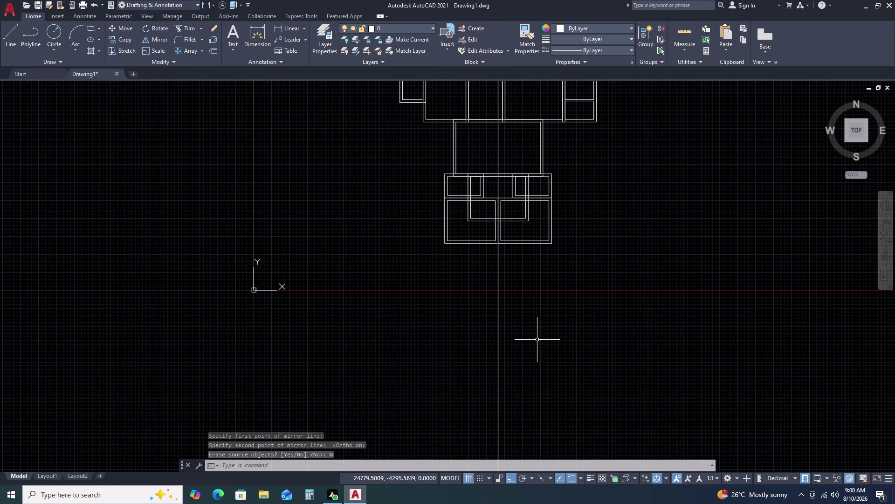
scroll(up, 3)
scroll(down, 3)
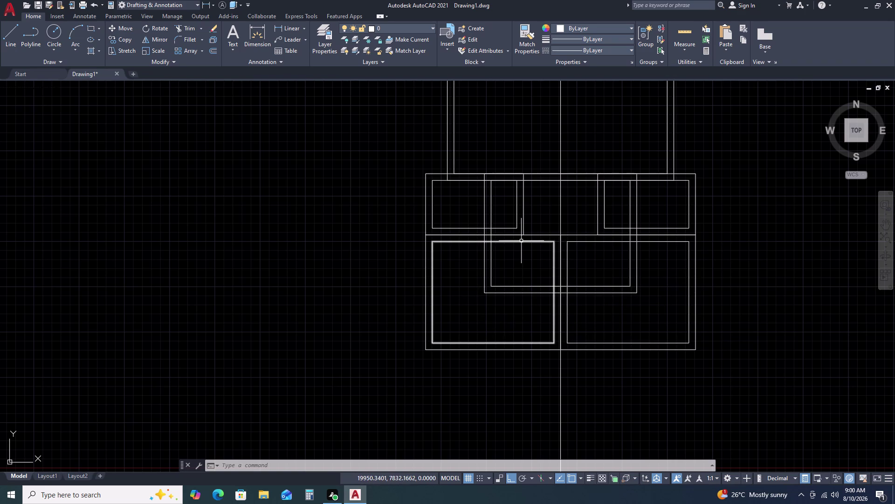
Make initial TRIM fence attempts across the overlapping walls, cancelling each one.
text(tr)
key(space)
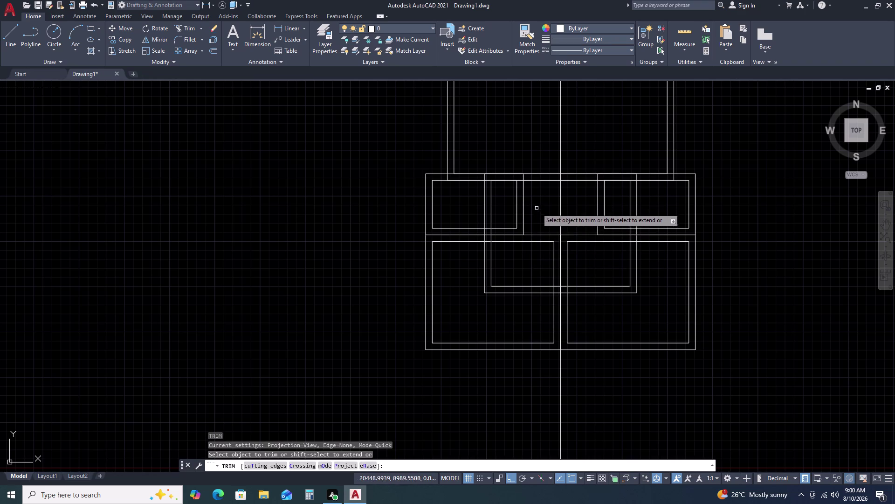
double_click(536, 214)
right_click(536, 214)
key(Escape)
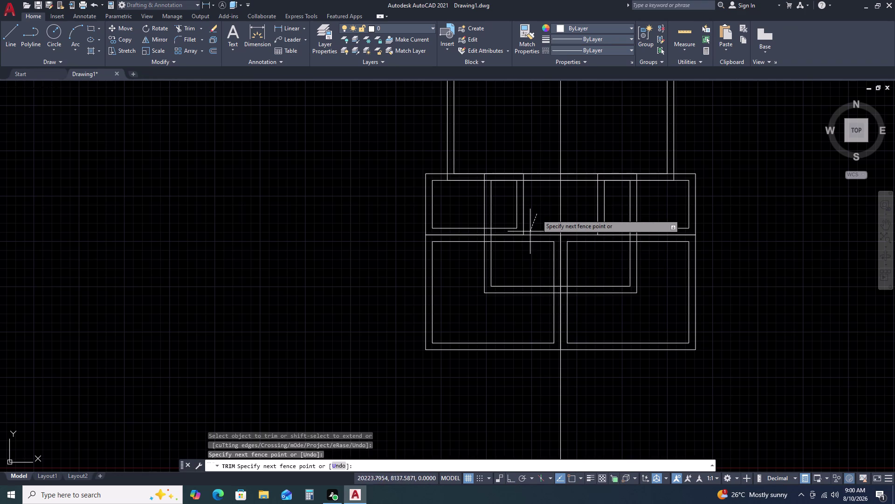
key(space)
text(tr)
key(space)
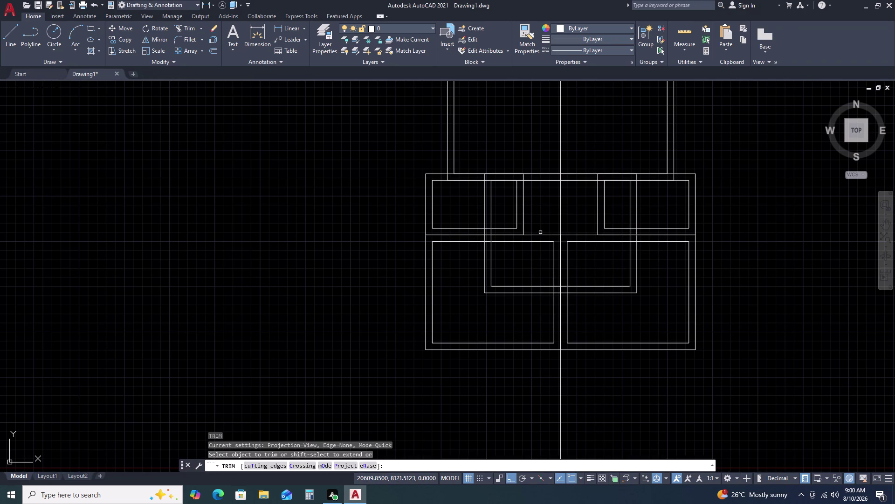
double_click(545, 224)
click(528, 260)
key(Escape)
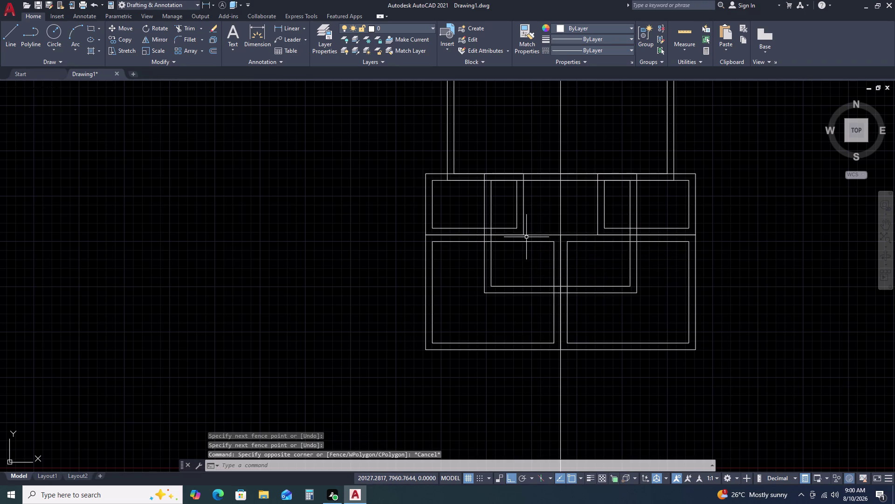
Trim the inner wall lines crossing the centre opening with a fence.
text(tr)
key(space)
click(544, 222)
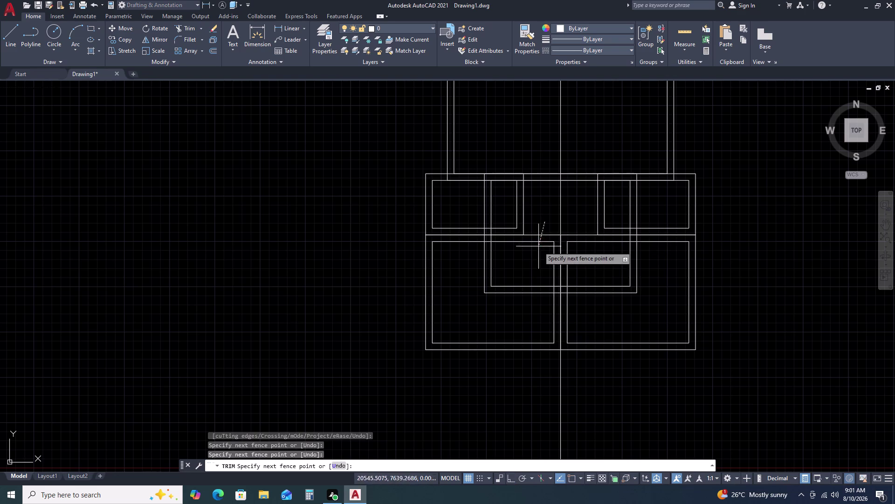
double_click(528, 267)
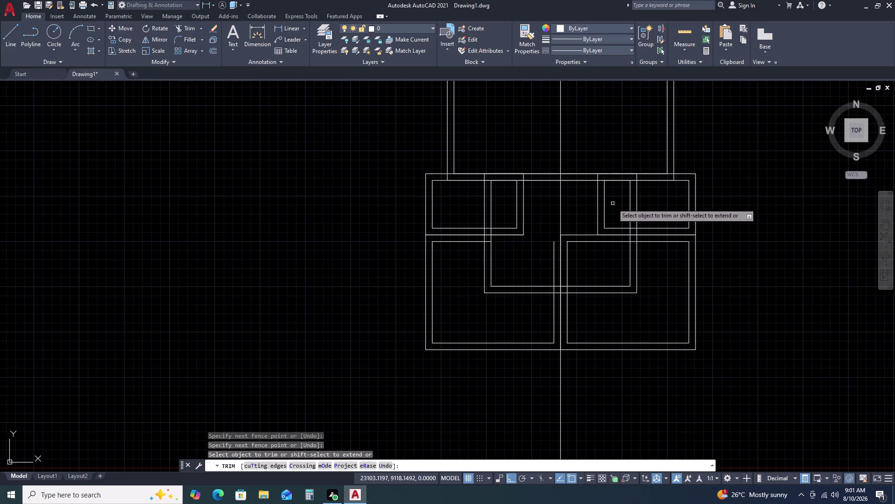
key(Escape)
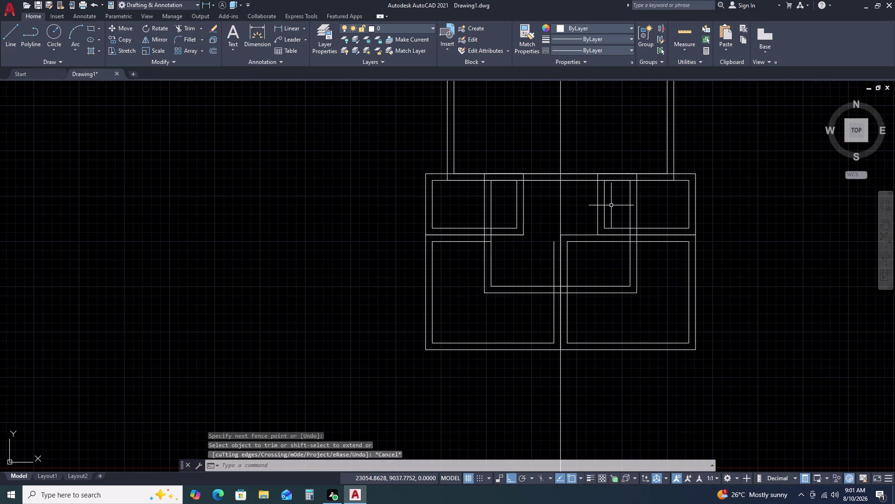
Trim the overlapping right-hand wall lines and segments inside the central room.
key(space)
click(615, 214)
double_click(589, 271)
right_click(589, 272)
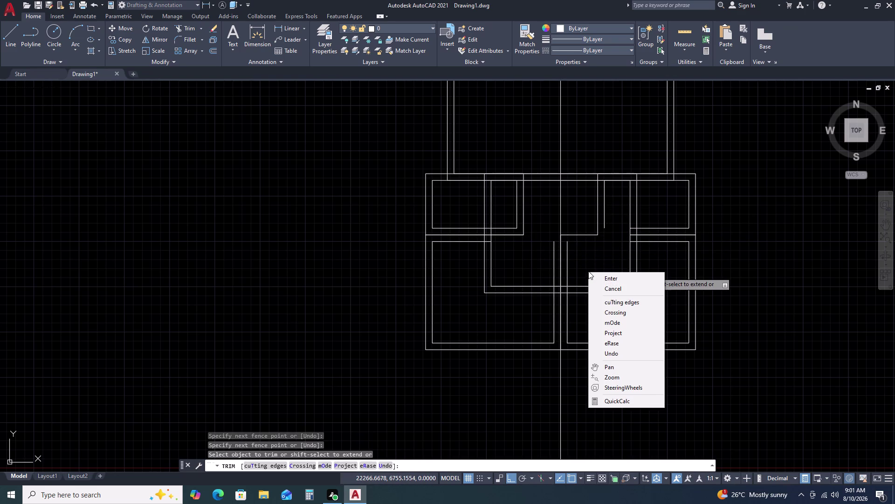
key(space)
key(Escape)
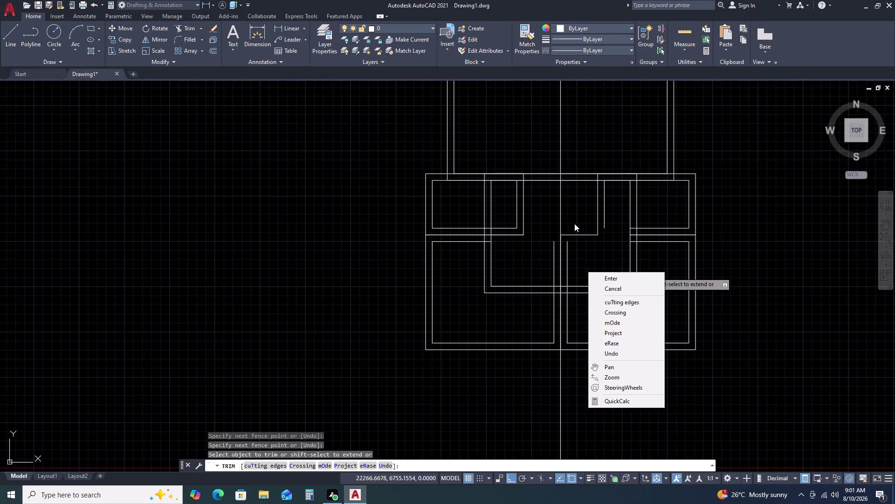
click(574, 222)
right_click(574, 223)
click(574, 222)
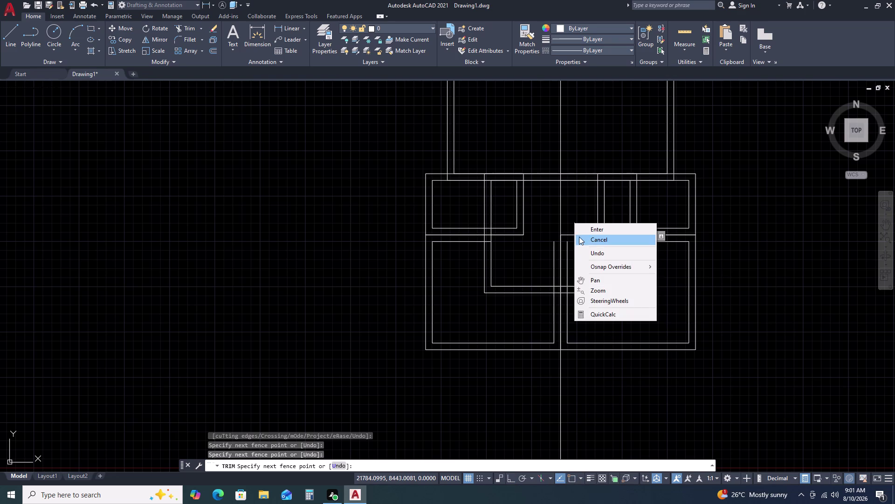
key(Escape)
click(579, 255)
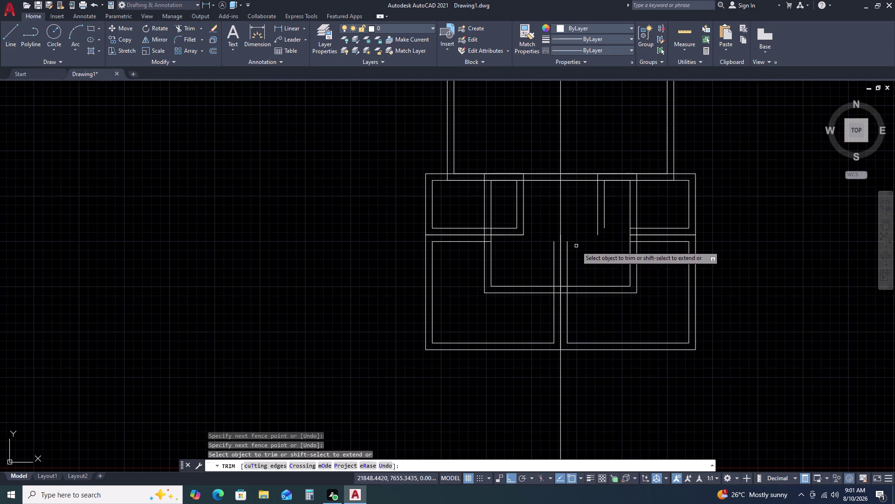
double_click(567, 253)
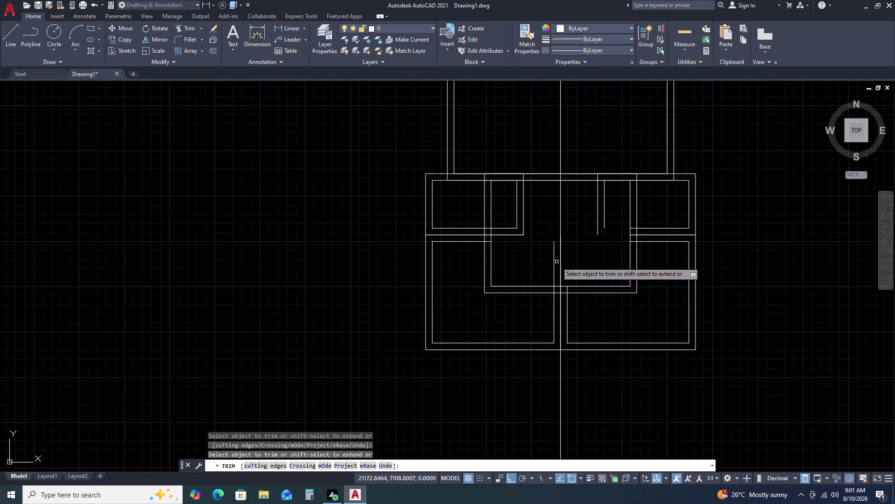
click(554, 263)
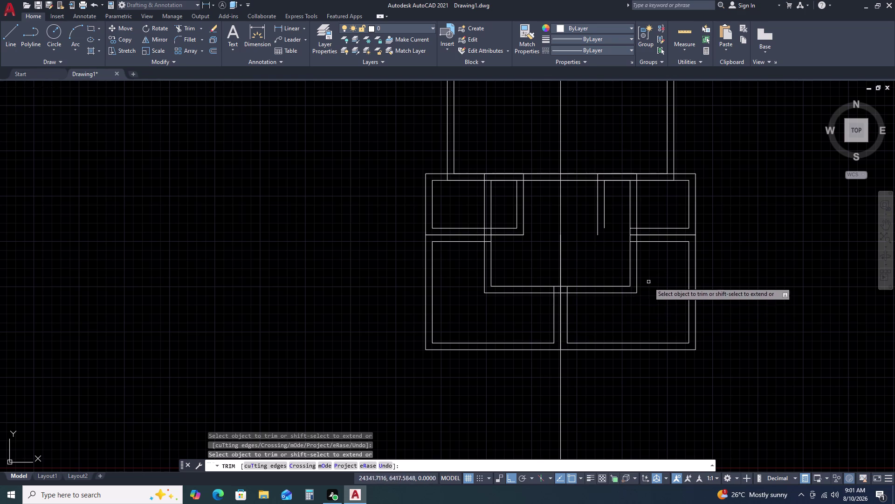
Trim the overlapping lower wall lines and remaining vertical wall segments.
click(647, 270)
click(608, 269)
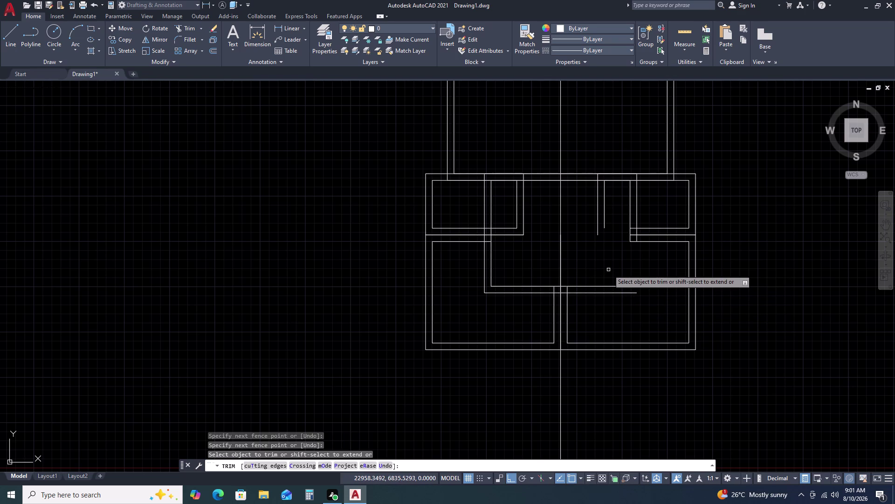
click(618, 268)
click(600, 298)
right_click(600, 298)
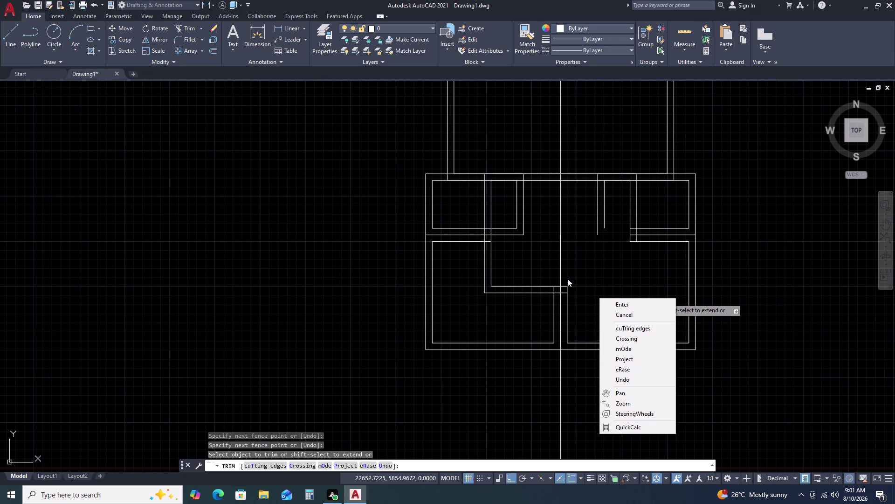
key(Escape)
double_click(525, 296)
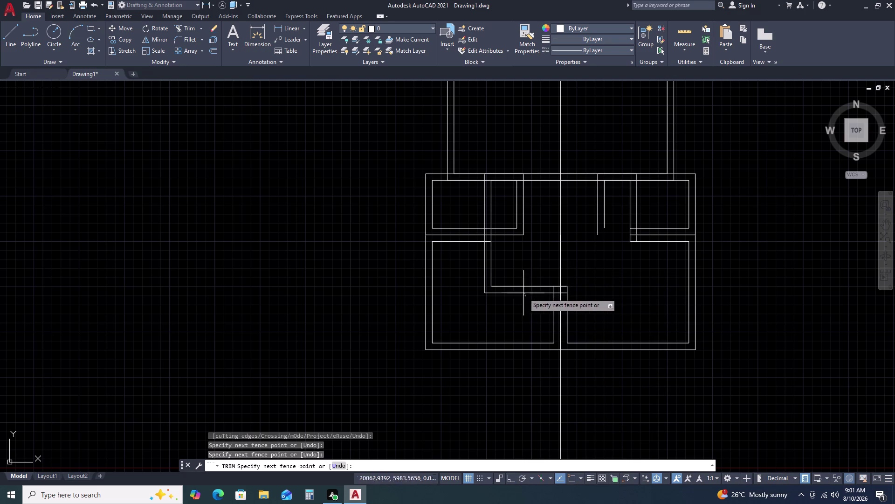
click(484, 274)
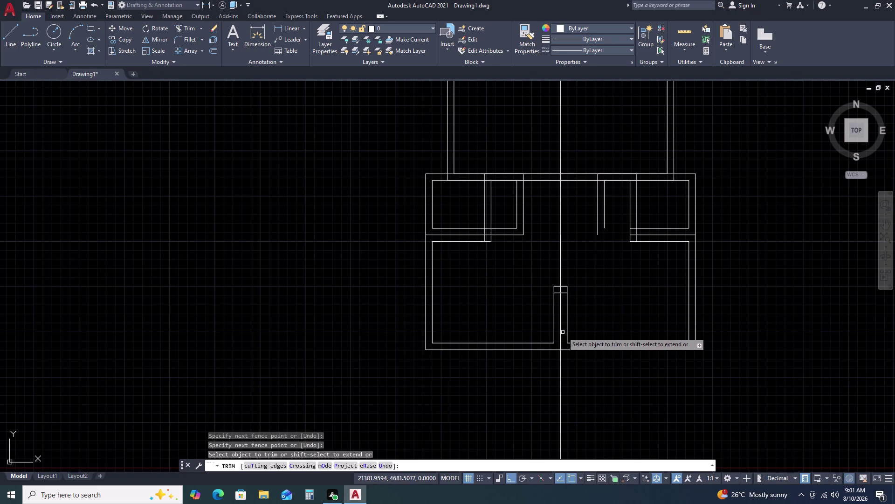
Trim the upper room's wall lines crossed by a fence.
scroll(up, 3)
scroll(down, 3)
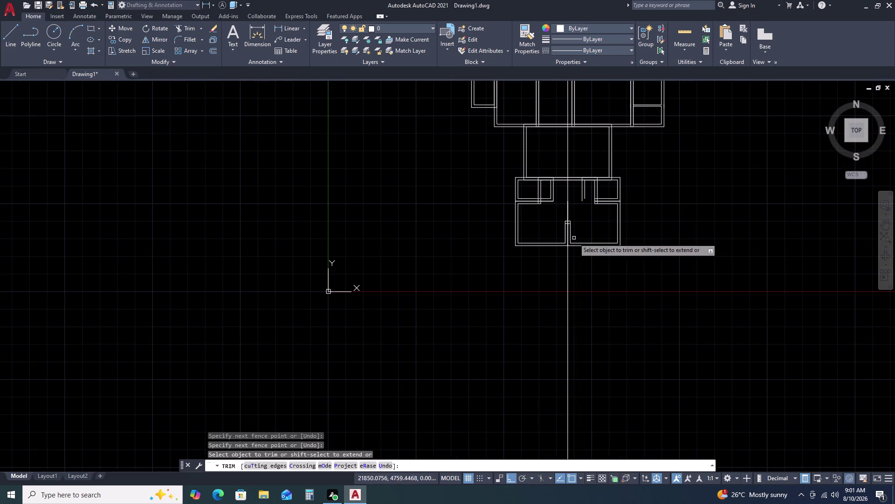
scroll(up, 3)
double_click(590, 190)
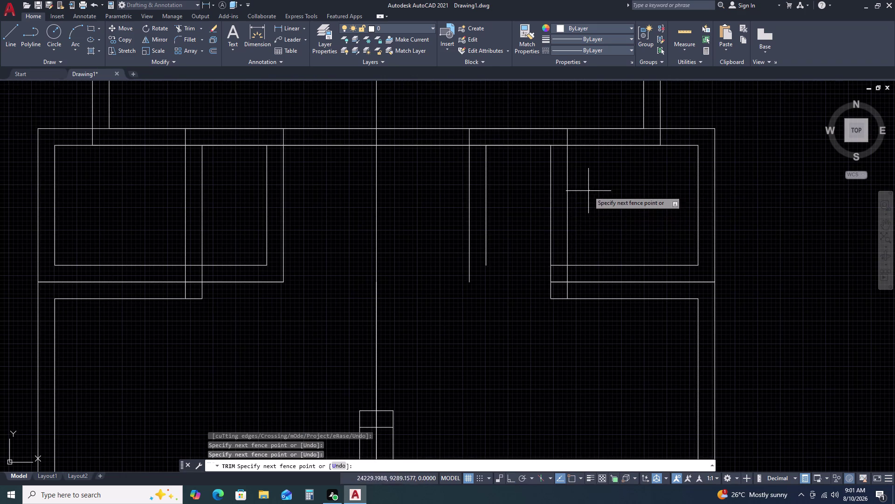
click(547, 226)
scroll(up, 3)
scroll(down, 3)
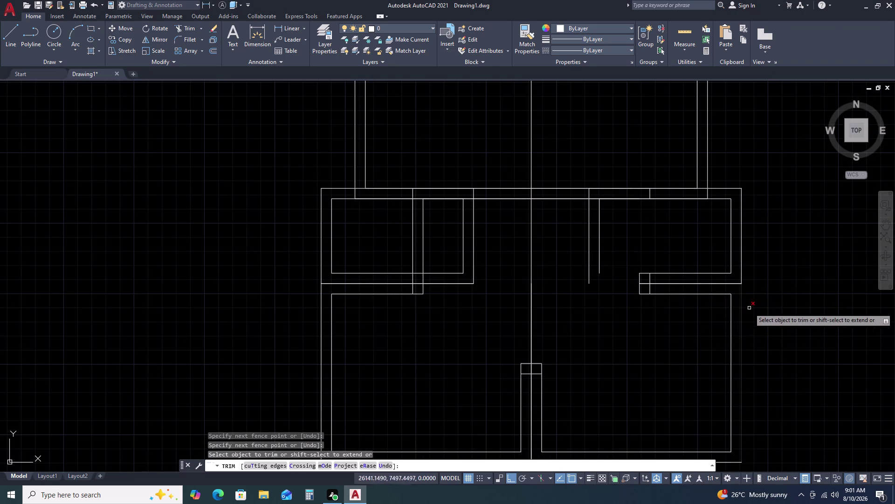
scroll(down, 3)
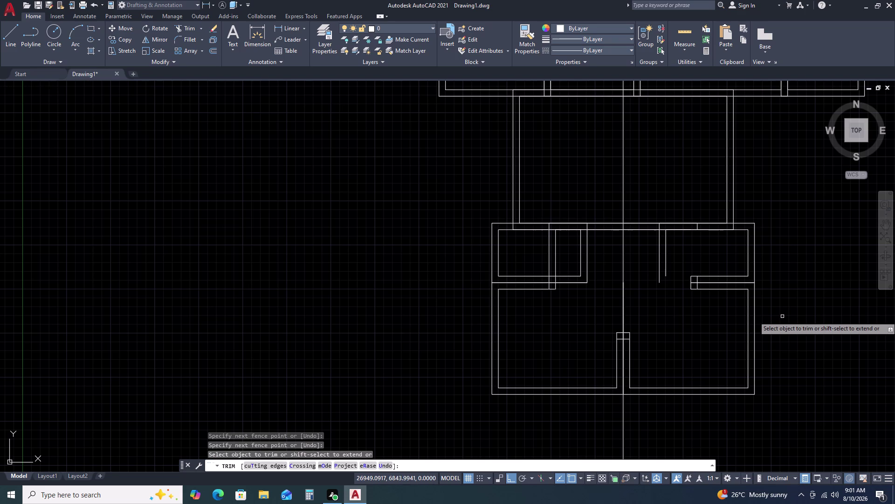
Undo the recent wall trims and end the TRIM command.
key(ctrl+z)
key(ctrl+z)
key(ctrl+z)
key(ctrl+z)
key(ctrl+z)
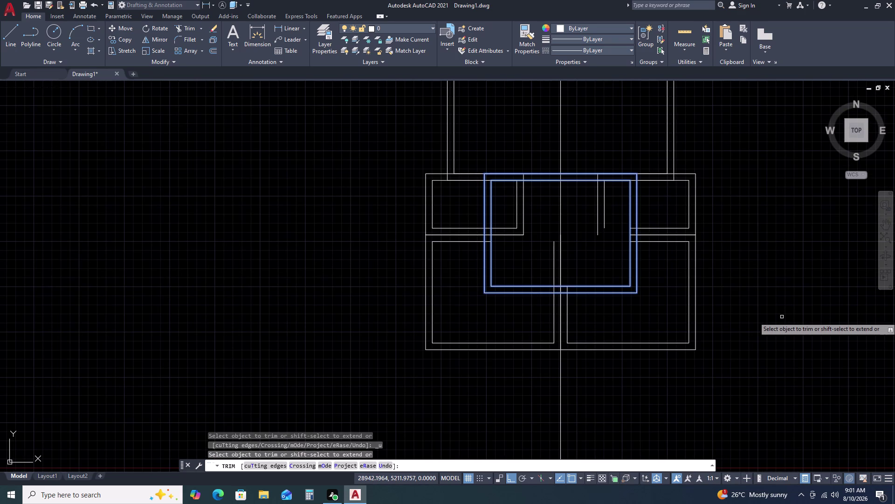
key(ctrl+z)
key(ctrl+z)
key(ctrl+z)
key(ctrl+z)
key(ctrl+z)
key(ctrl+z)
key(ctrl+z)
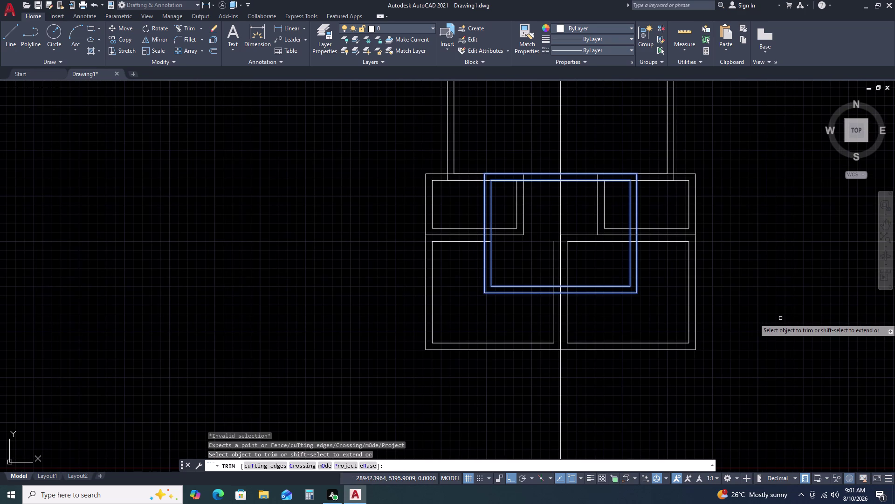
key(ctrl+z)
key(ctrl+z)
key(Escape)
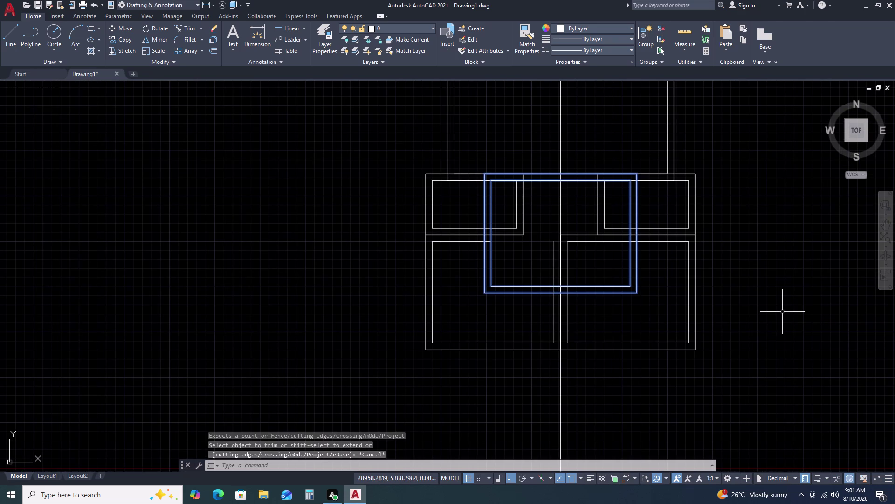
key(Escape)
Undo the whole trim operation plus the earlier MOVE and OFFSET.
key(ctrl+z)
key(ctrl+z)
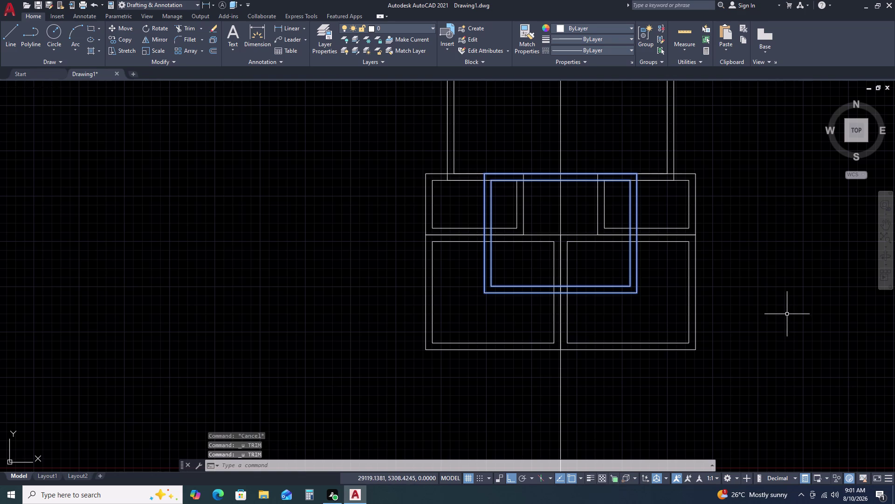
key(ctrl+z)
key(ctrl+z)
key(ctrl+z)
key(ctrl+z)
key(ctrl+z)
key(ctrl+z)
key(ctrl+z)
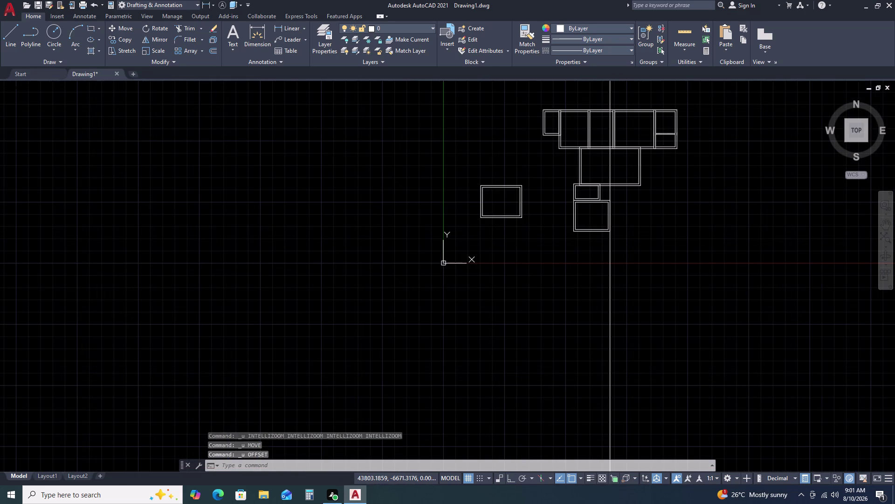
scroll(up, 3)
Offset the loose rectangle outward by the 230 wall thickness to double its wall.
double_click(553, 180)
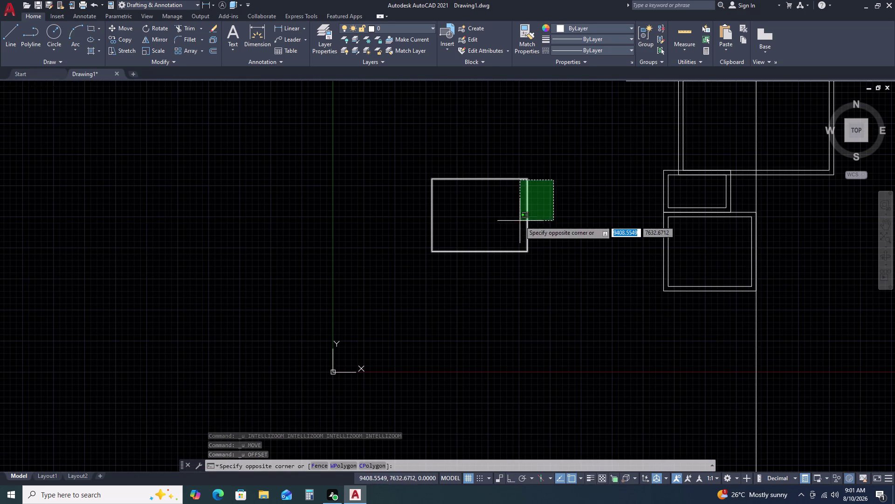
click(518, 226)
text(o)
key(space)
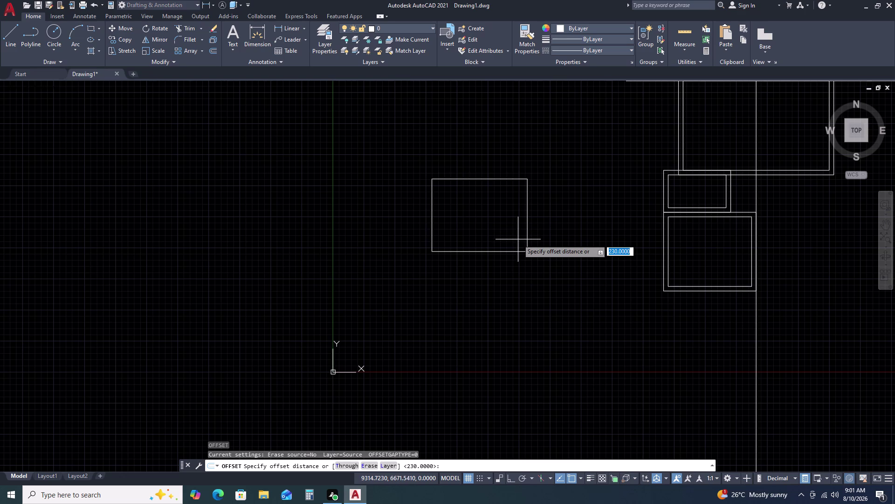
key(space)
click(571, 246)
key(Escape)
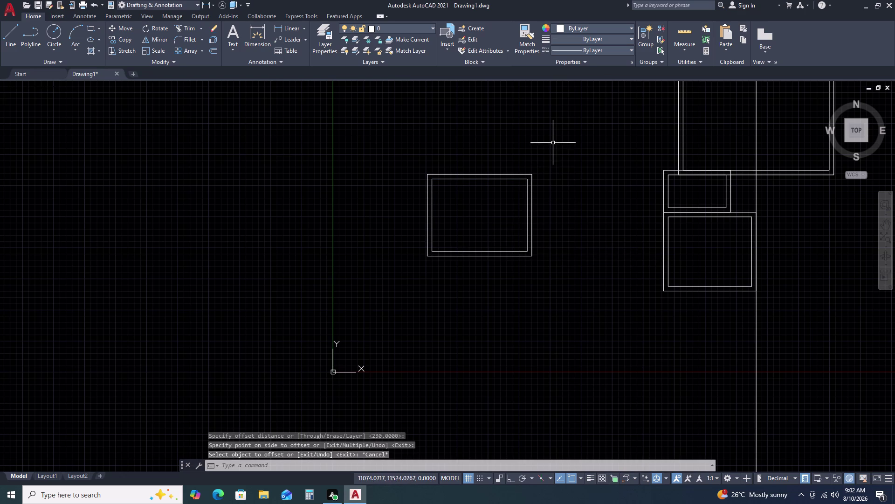
click(694, 259)
Move the right-hand room's wall outlines 230 upward.
click(666, 269)
click(664, 270)
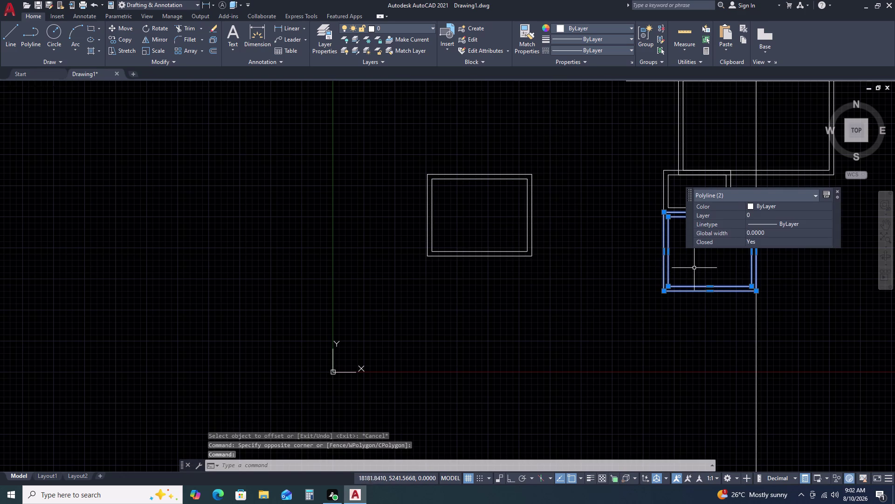
key(m)
key(space)
scroll(up, 3)
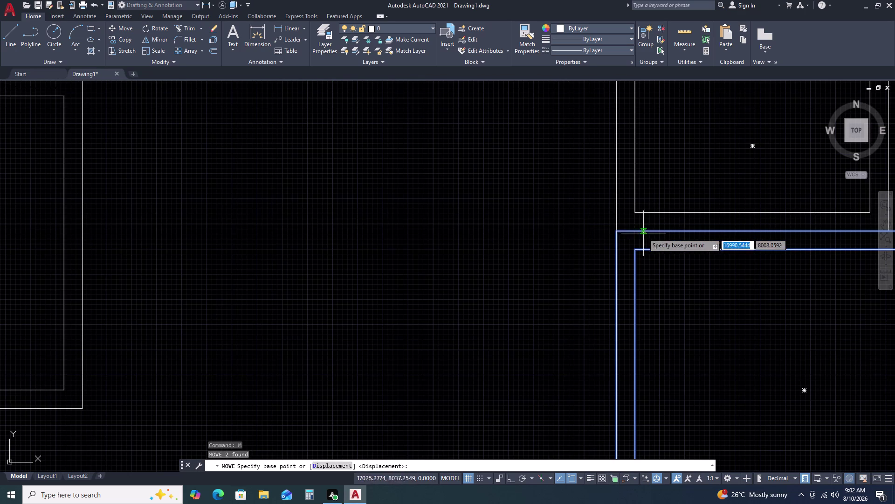
click(638, 250)
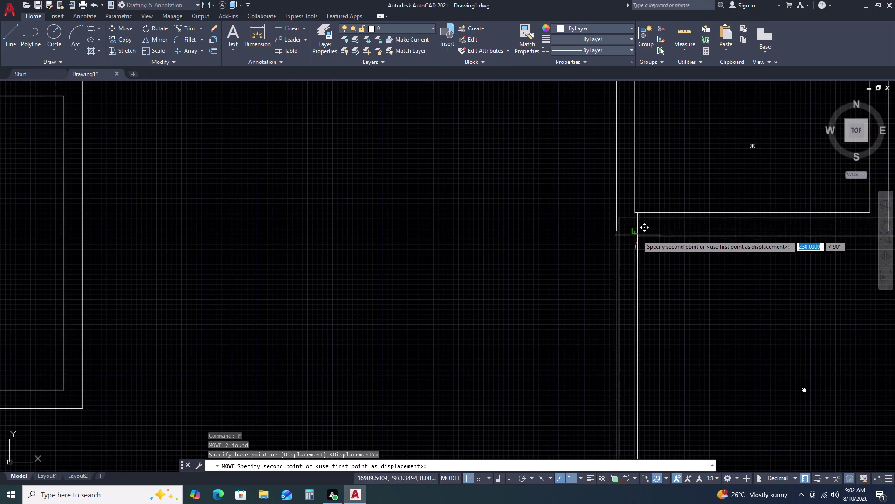
double_click(638, 229)
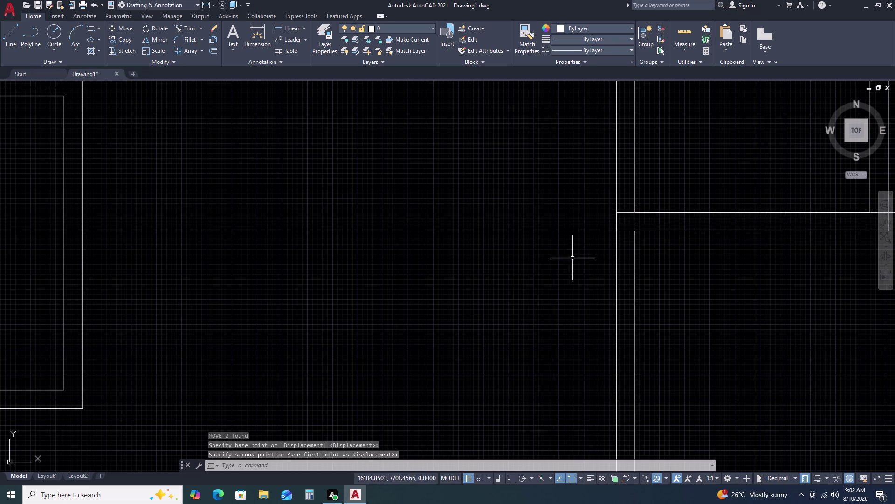
scroll(down, 3)
scroll(up, 3)
Move the double-walled porch rectangle from its top edge to the plan's wall corner.
click(629, 204)
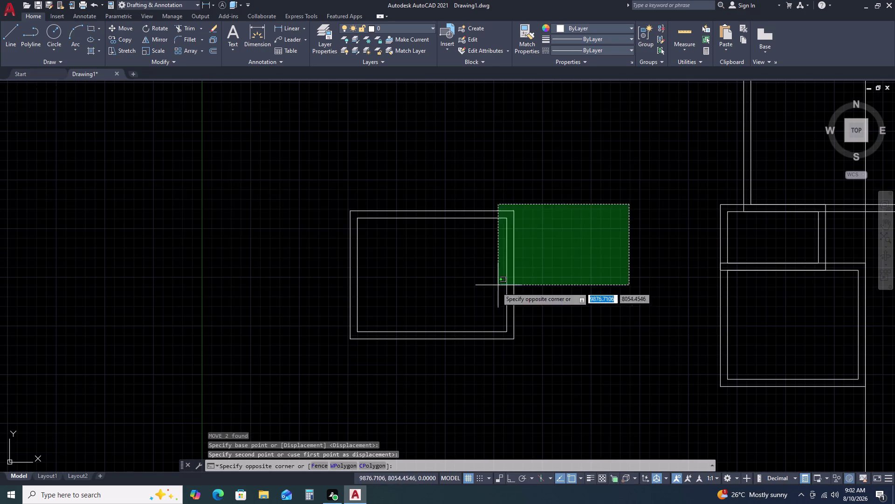
click(496, 289)
text(m)
key(space)
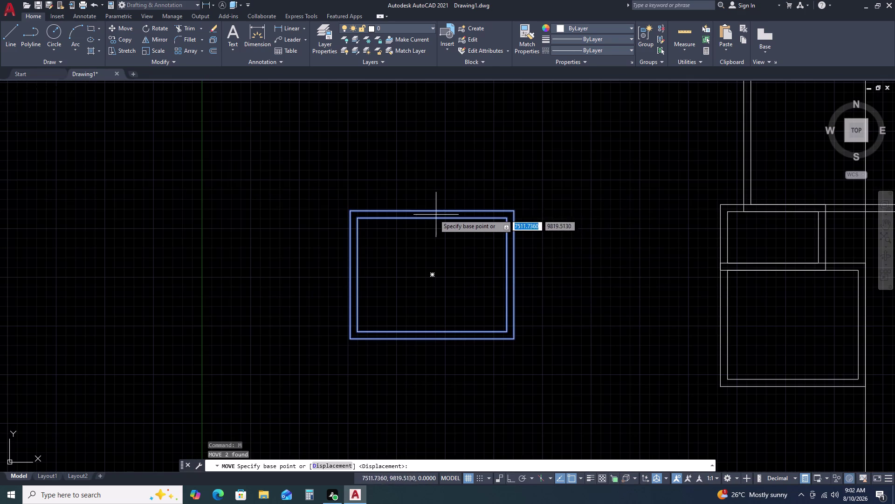
click(430, 212)
drag(431, 211, 456, 209)
scroll(down, 3)
middle_drag(739, 233, 623, 260)
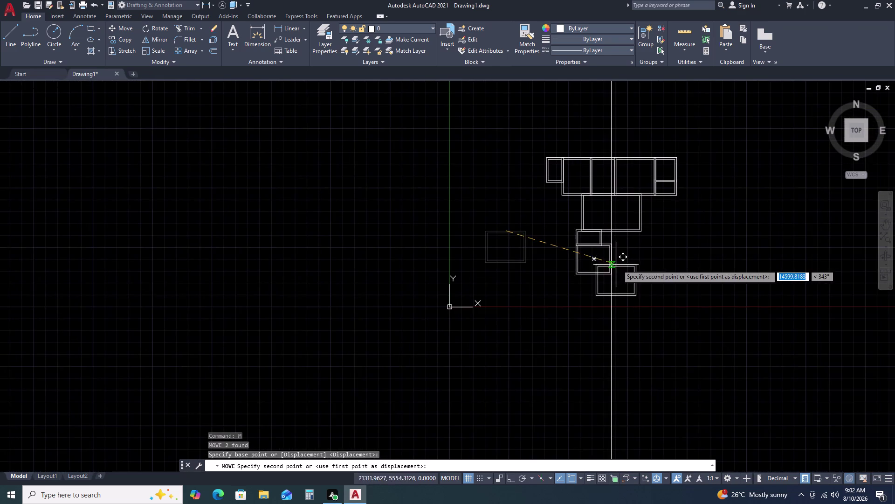
scroll(up, 3)
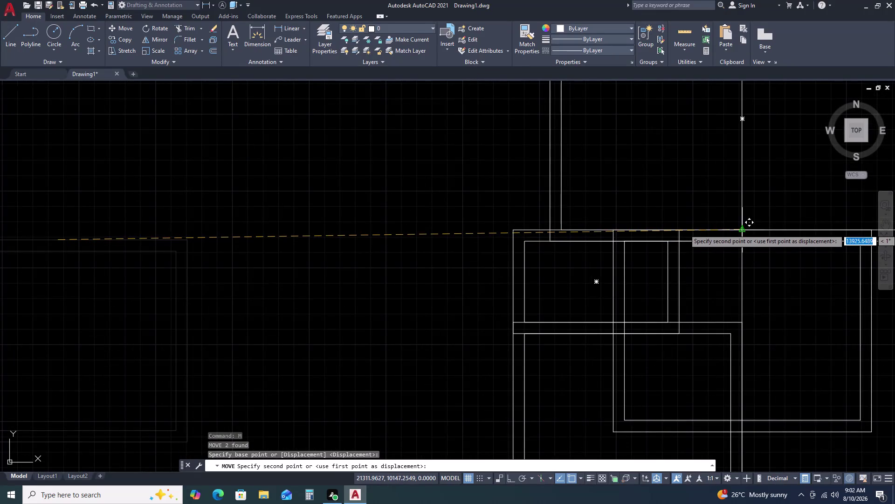
click(745, 228)
scroll(down, 3)
middle_drag(726, 318, 672, 317)
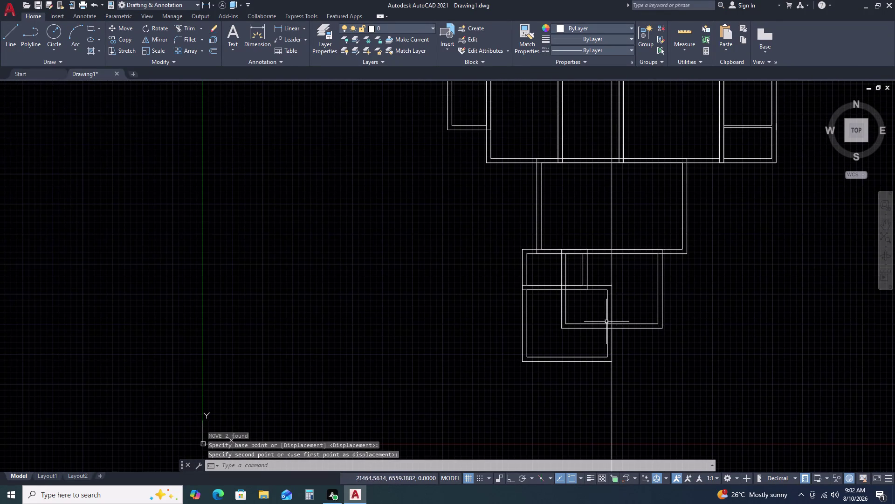
Mirror the lower rooms' walls about a vertical axis, keeping the originals.
drag(531, 303, 522, 286)
double_click(512, 279)
text(m)
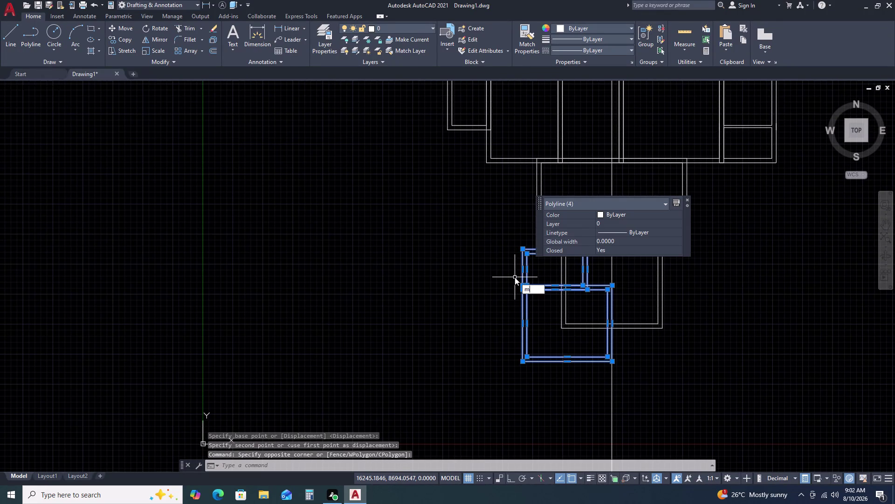
text(i)
key(space)
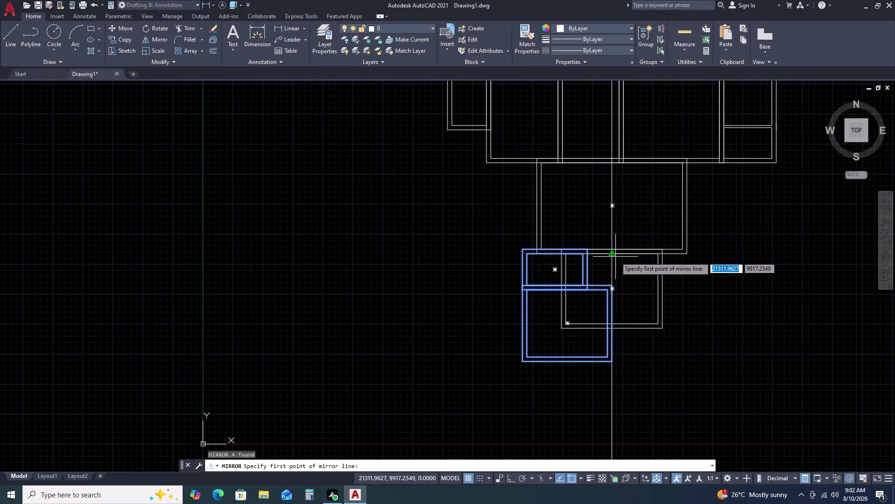
click(611, 256)
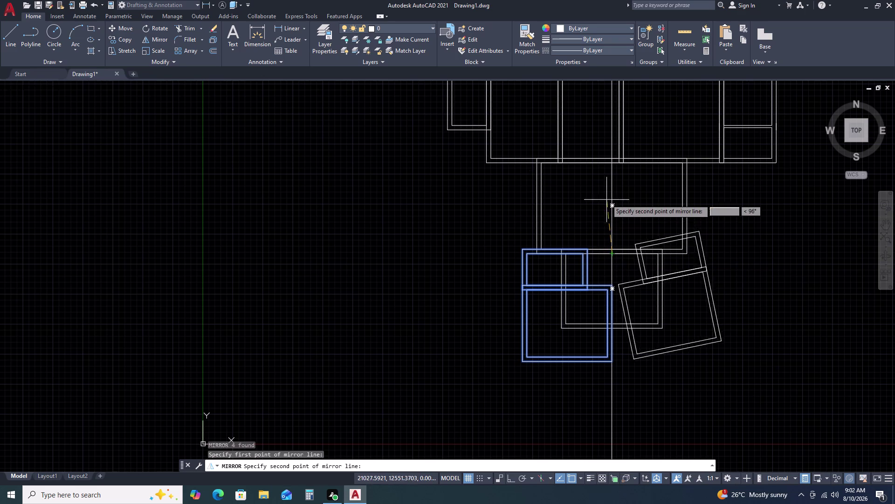
key(F8)
click(616, 176)
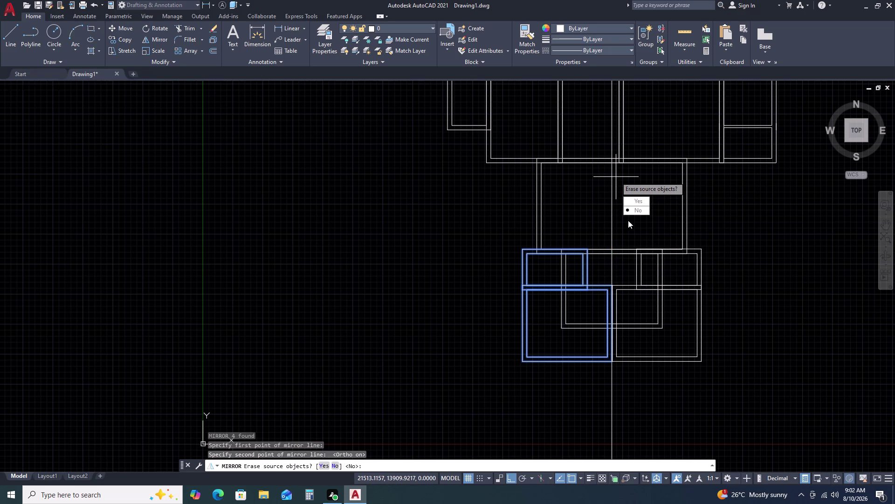
click(635, 214)
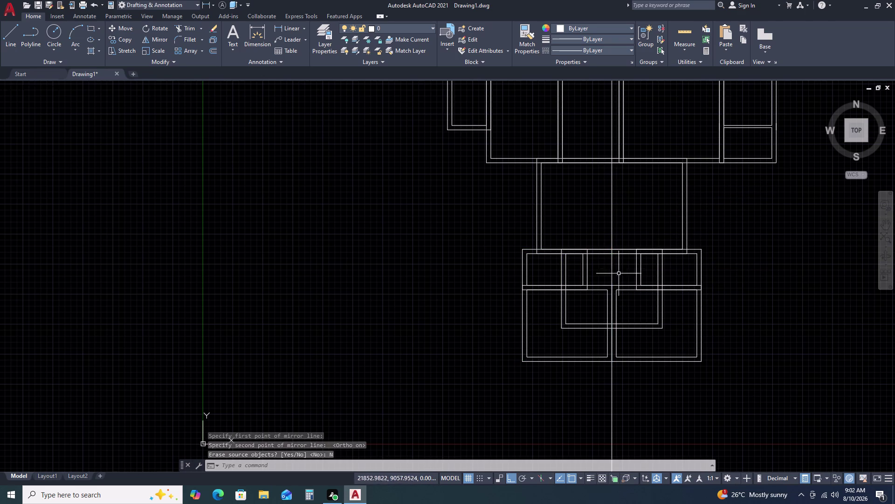
Undo the mirrored copy of the rooms.
scroll(up, 3)
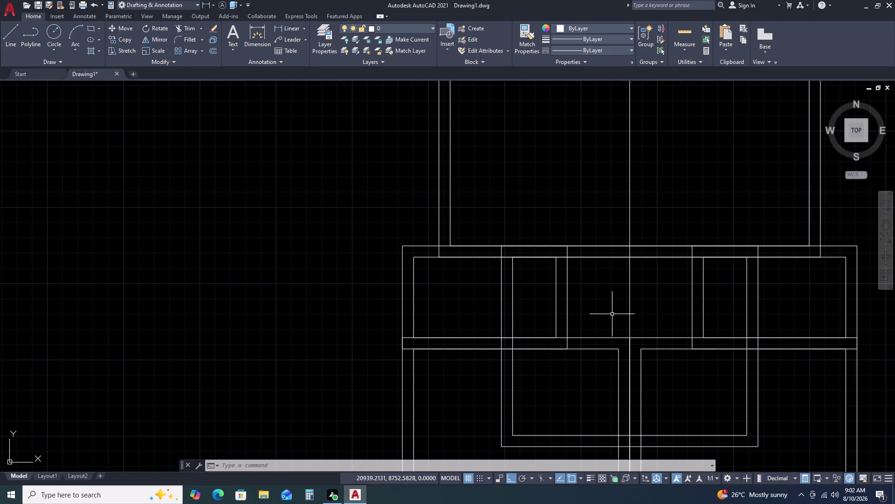
scroll(down, 3)
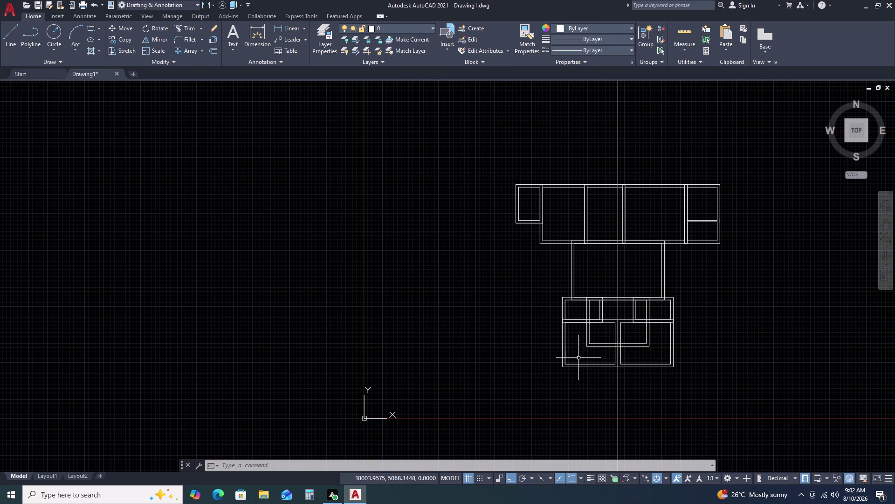
scroll(up, 3)
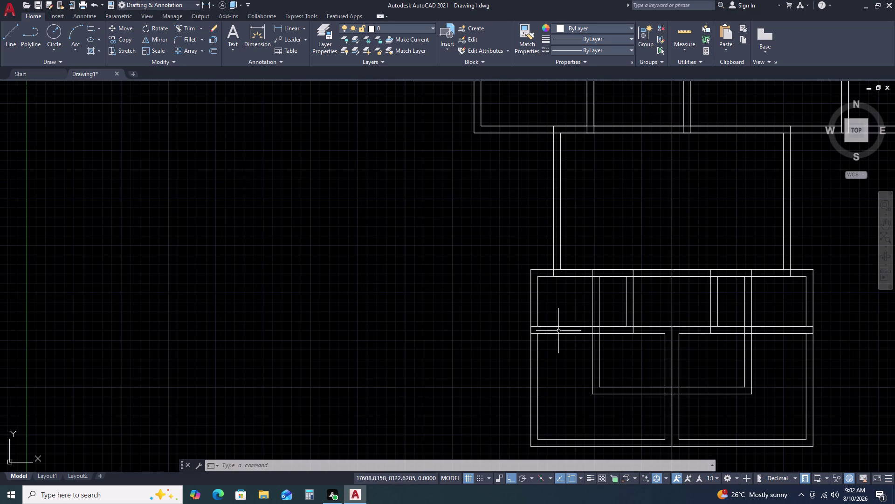
key(ctrl+z)
key(ctrl+z)
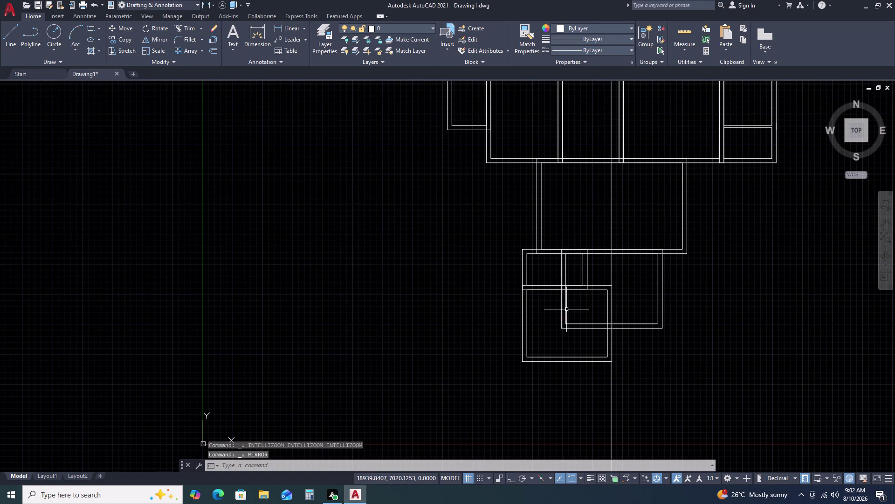
Move the four left room outlines 2400 to the left.
click(551, 277)
double_click(512, 305)
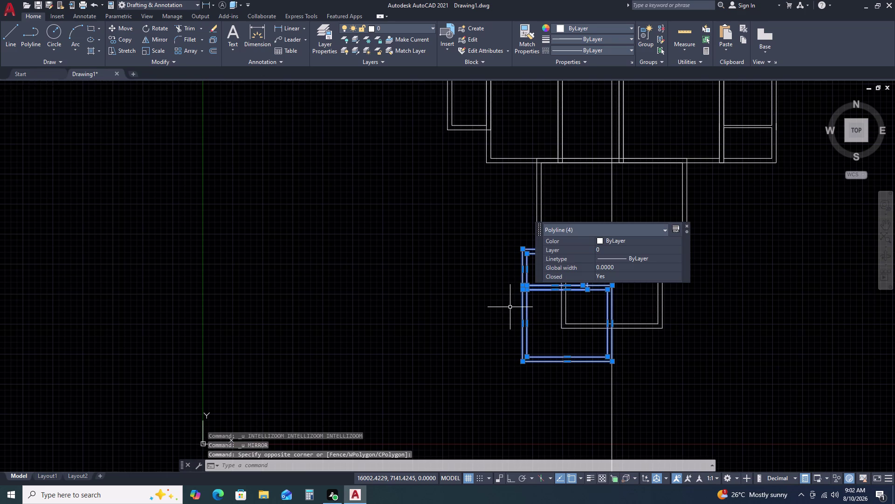
text(m)
key(space)
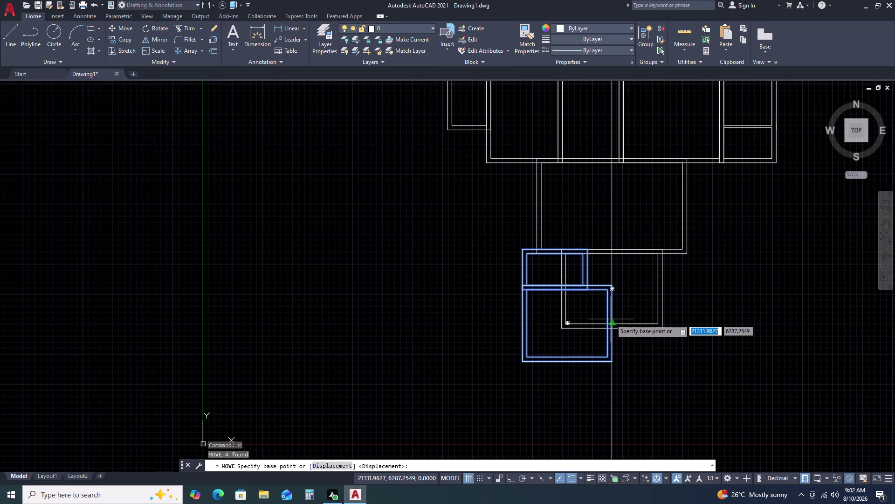
click(587, 249)
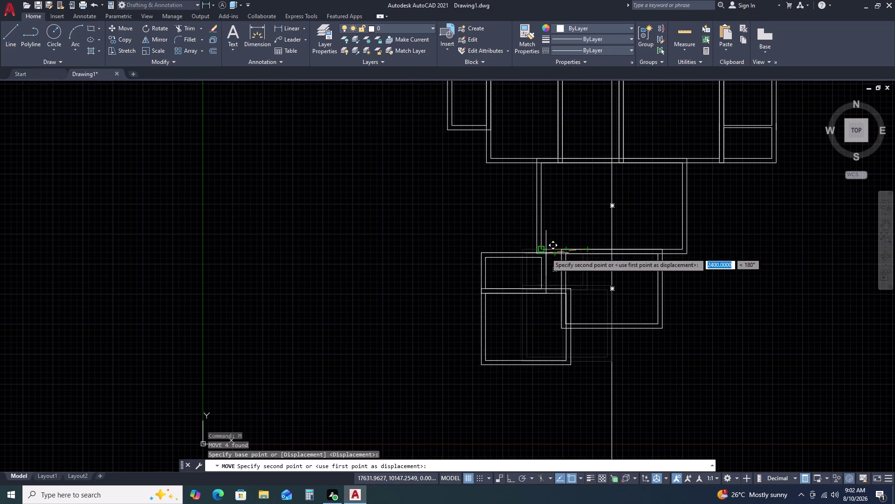
scroll(up, 3)
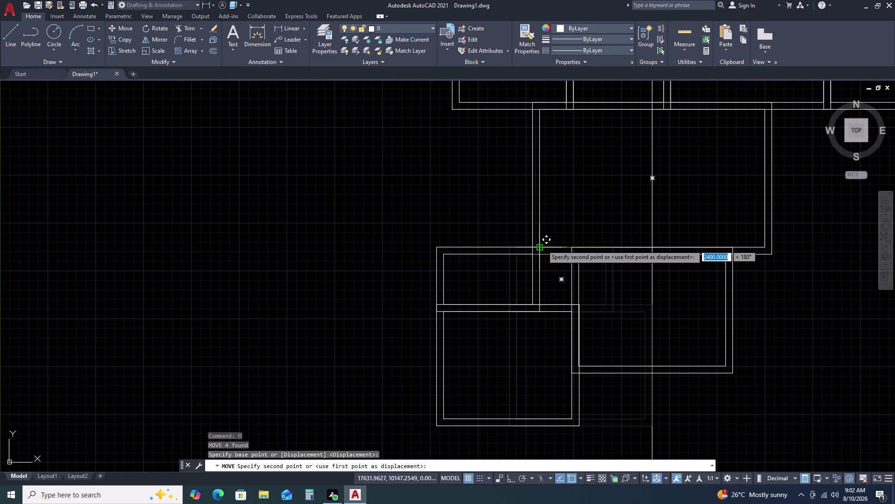
double_click(543, 245)
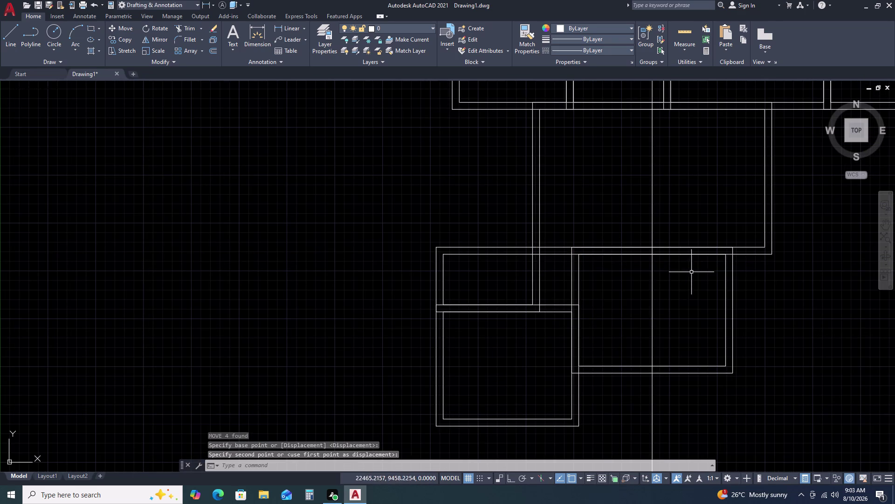
scroll(down, 3)
Mirror the four room outlines about the central room's vertical centre line, keeping originals.
click(576, 290)
click(548, 320)
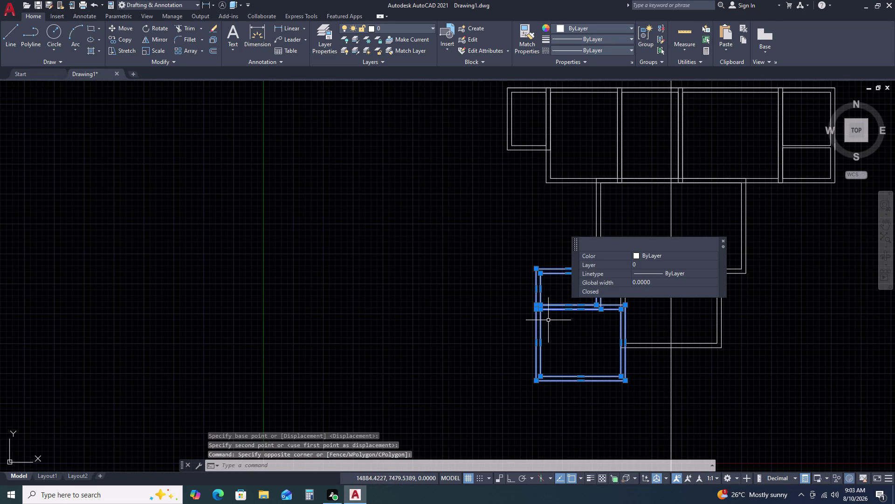
key(m)
text(i)
key(space)
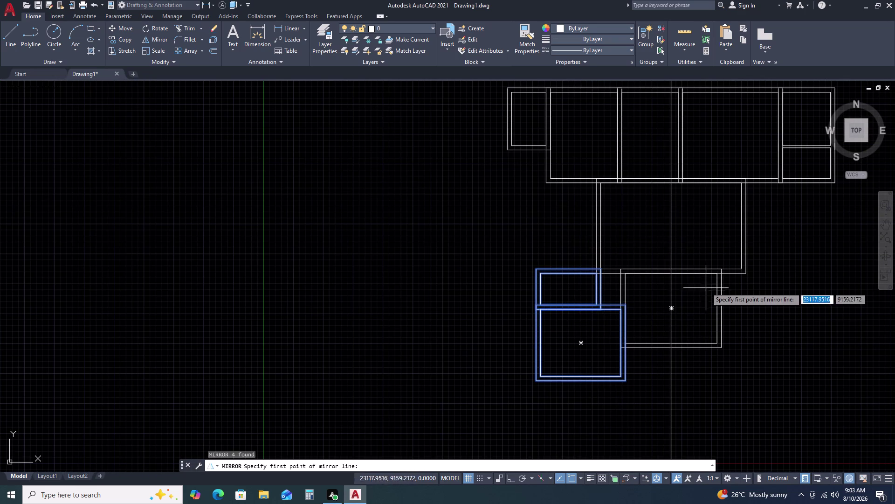
click(674, 273)
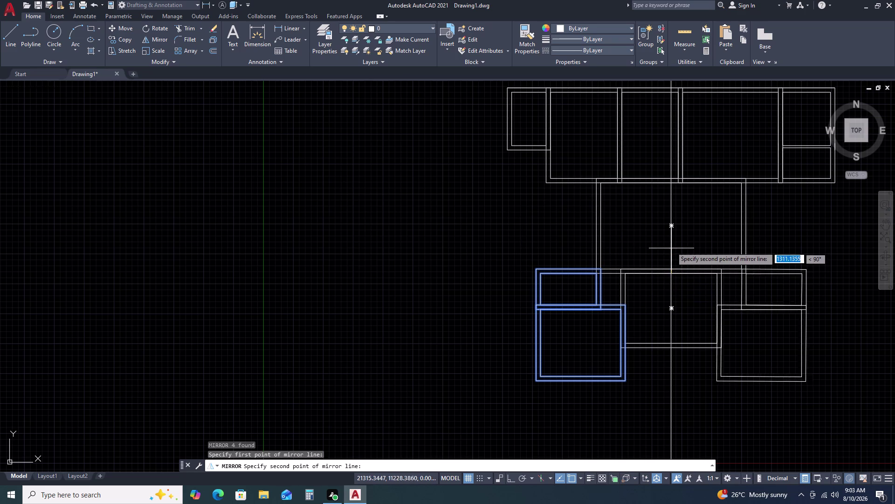
key(F8)
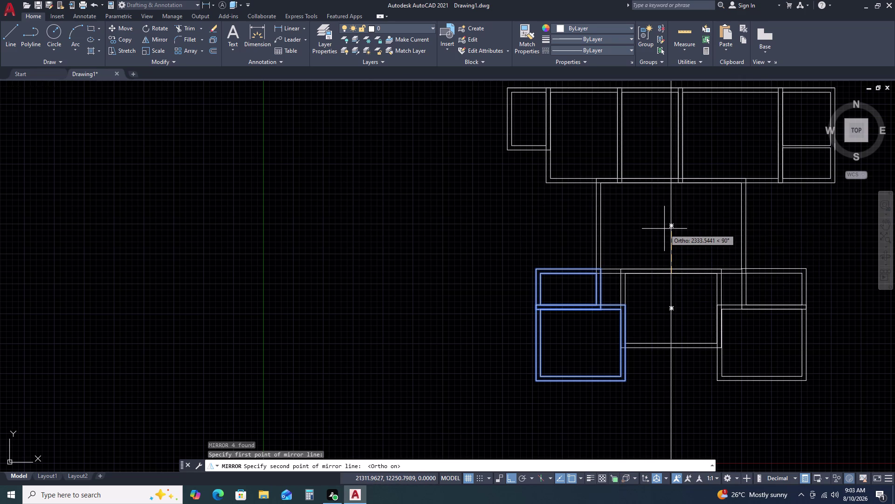
click(665, 229)
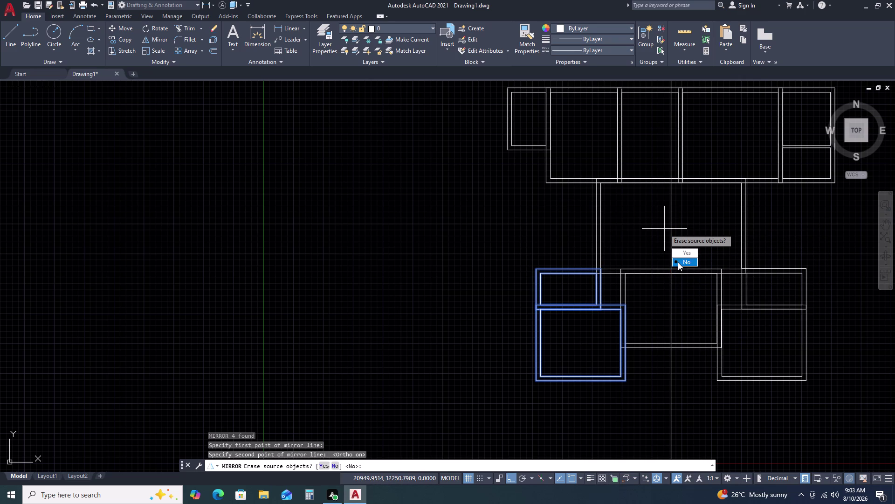
drag(684, 262, 665, 228)
scroll(up, 3)
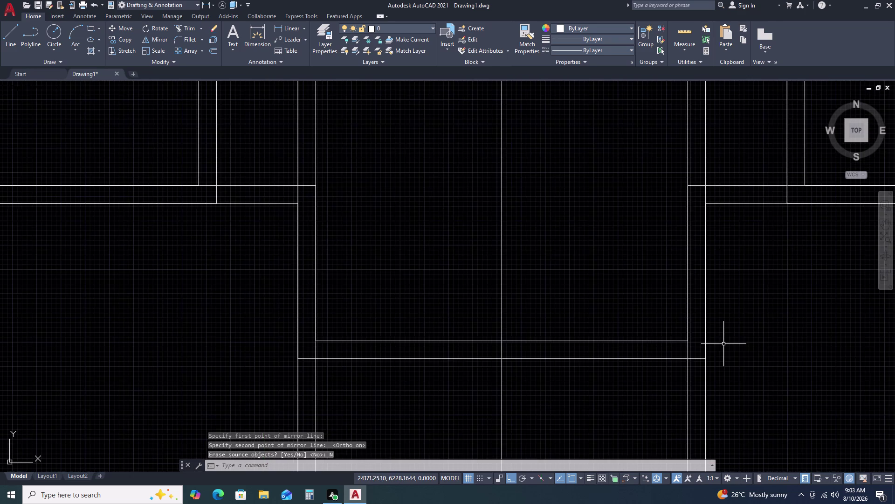
scroll(down, 3)
Draw a 460 × 230 rectangle to the left of the plan.
middle_drag(824, 360, 771, 265)
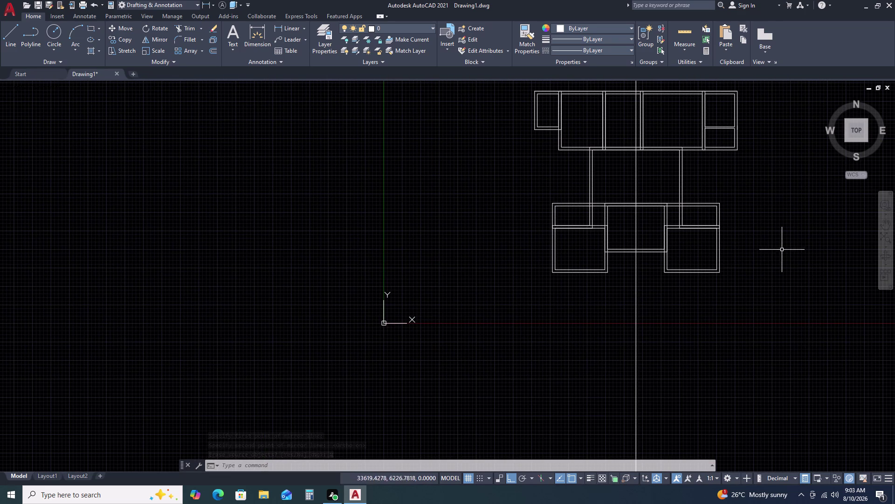
middle_drag(586, 214, 588, 294)
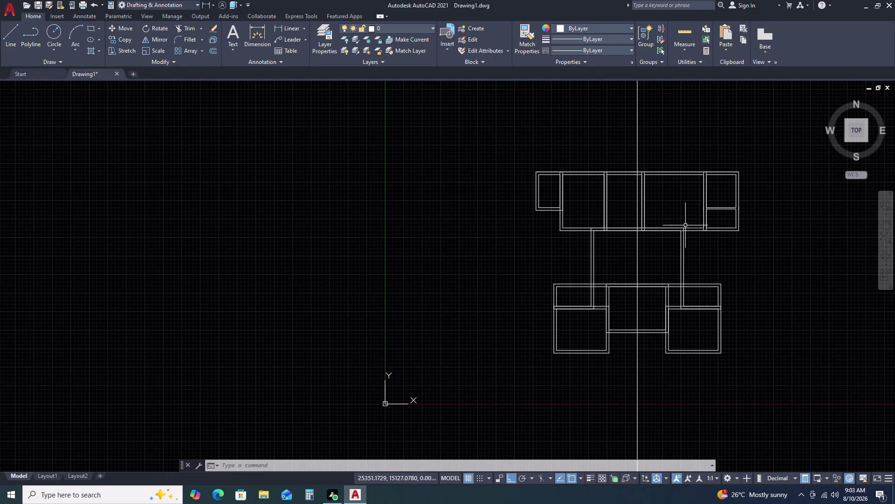
text(re)
key(c)
key(space)
double_click(423, 204)
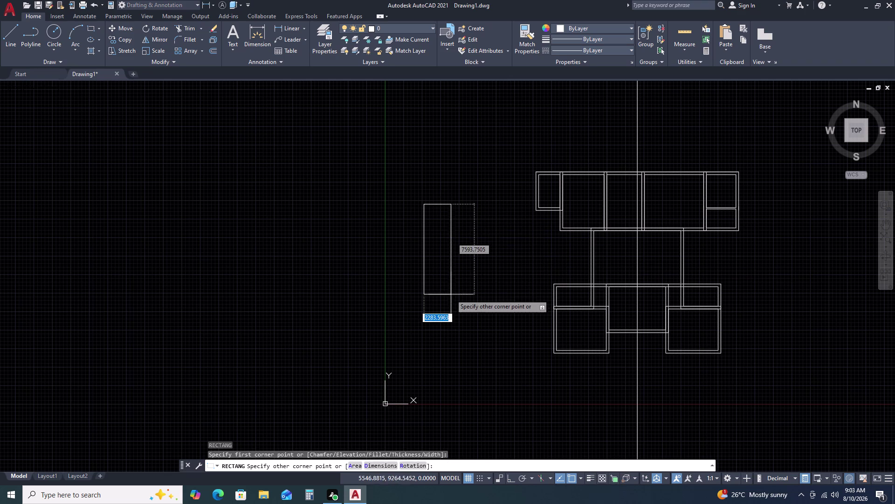
text(d)
key(space)
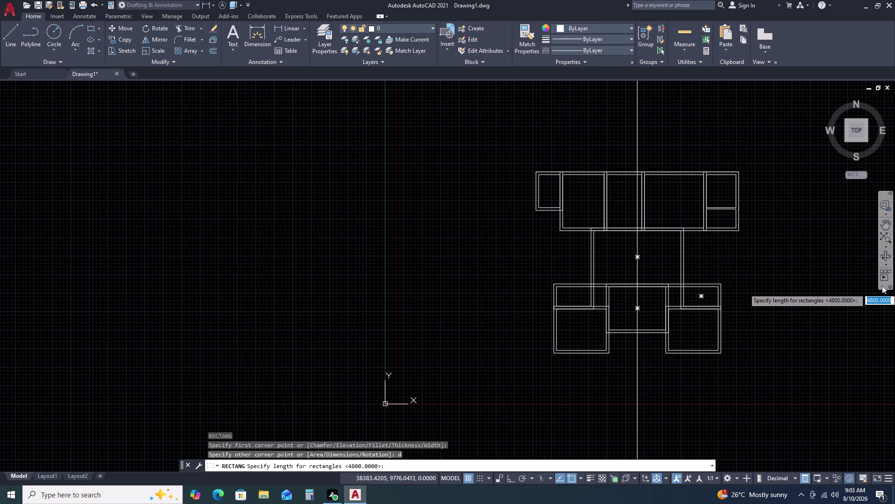
text(46)
text(0)
key(space)
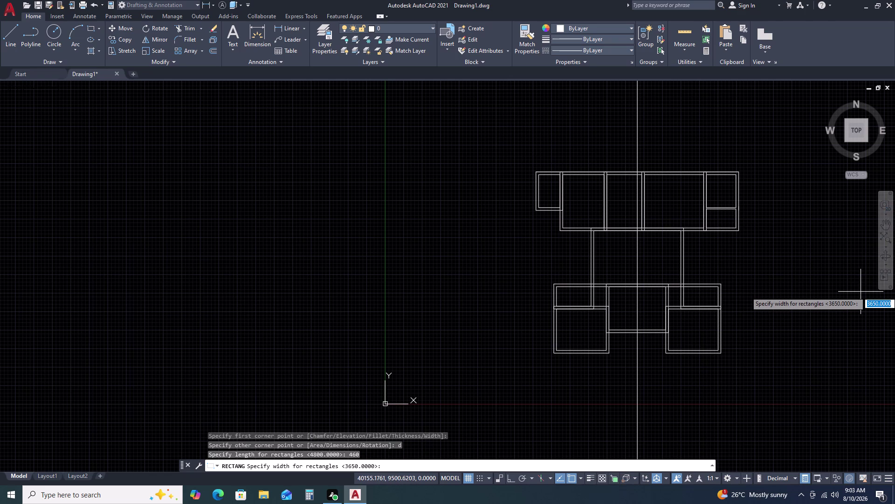
text(23)
text(0)
key(space)
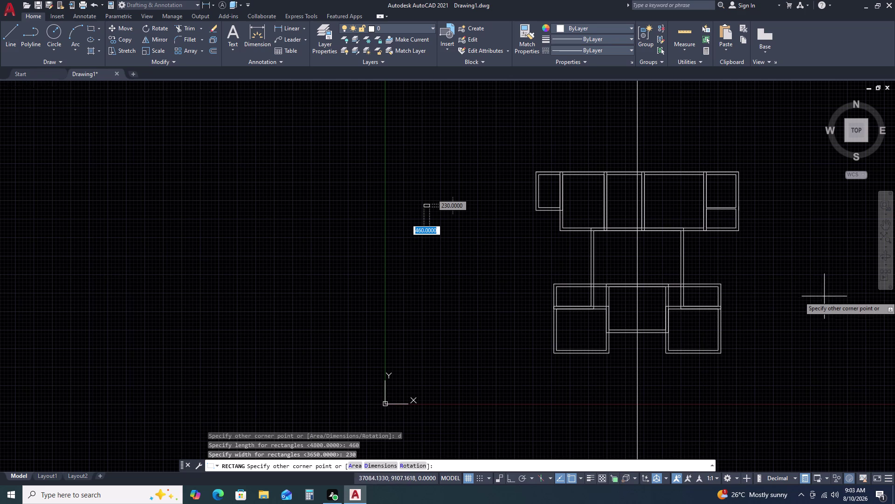
click(442, 245)
scroll(up, 3)
scroll(up, 3)
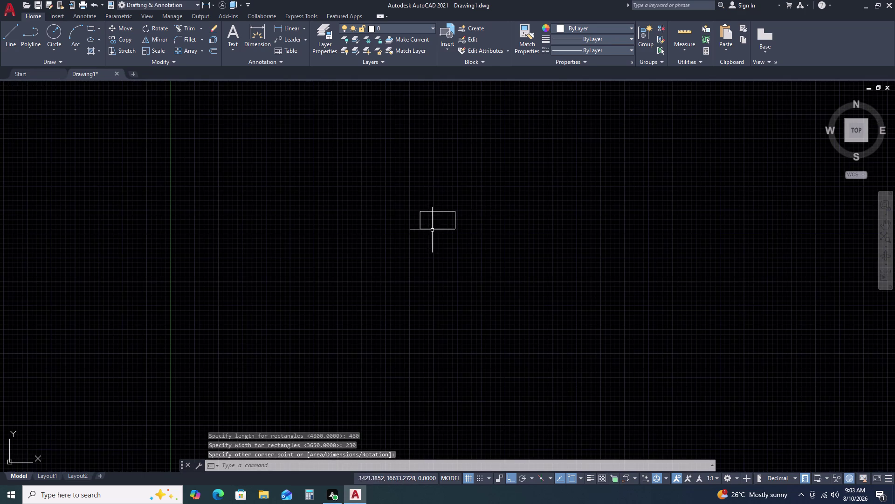
Start a hatch and pick the small rectangle's interior as the fill area.
text(h)
key(space)
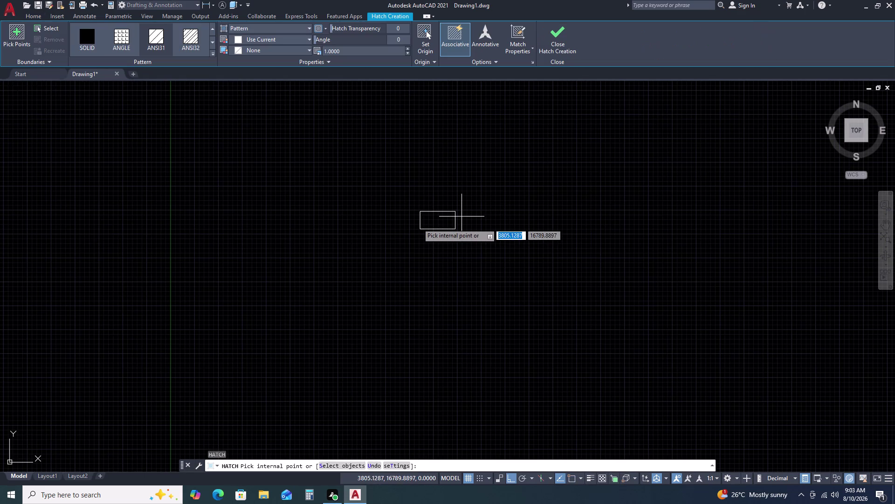
click(432, 220)
key(Escape)
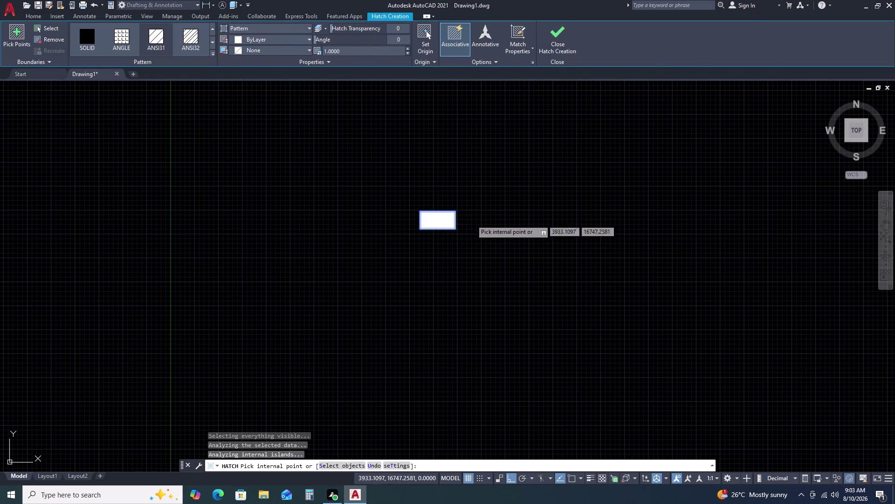
scroll(down, 3)
Start saving the drawing and browse to the MANISHA folder on the Desktop.
key(ctrl+s)
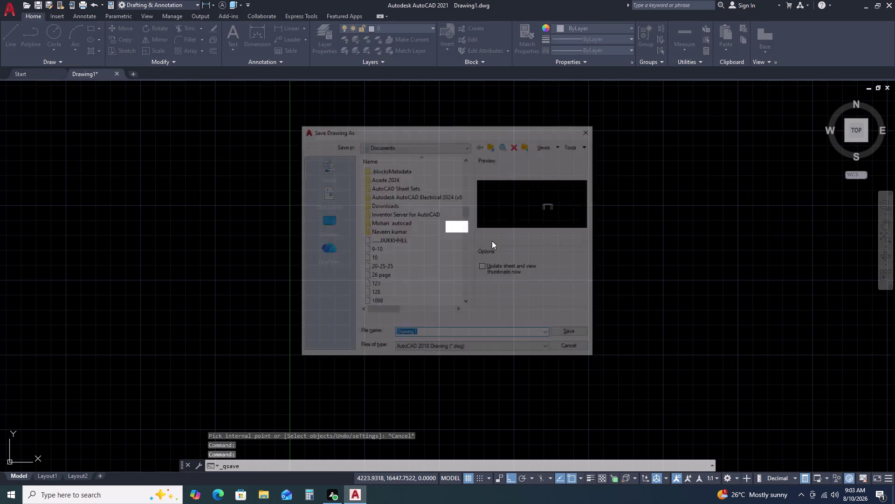
click(332, 224)
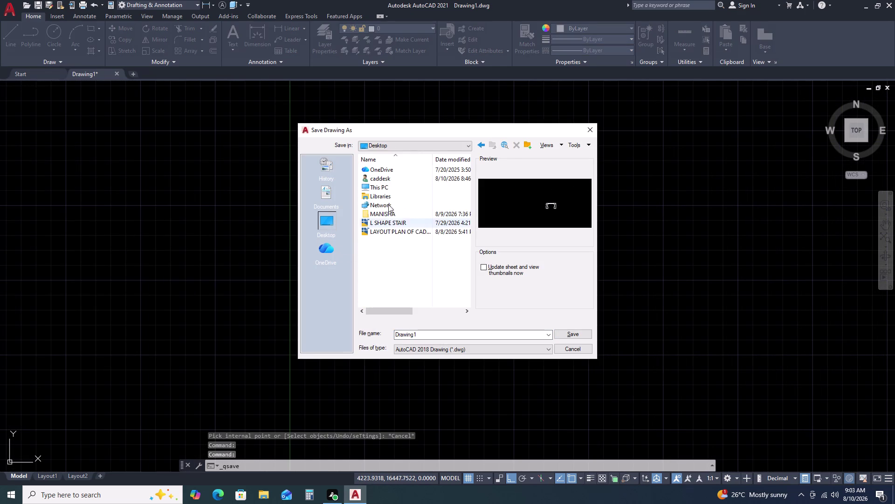
double_click(391, 213)
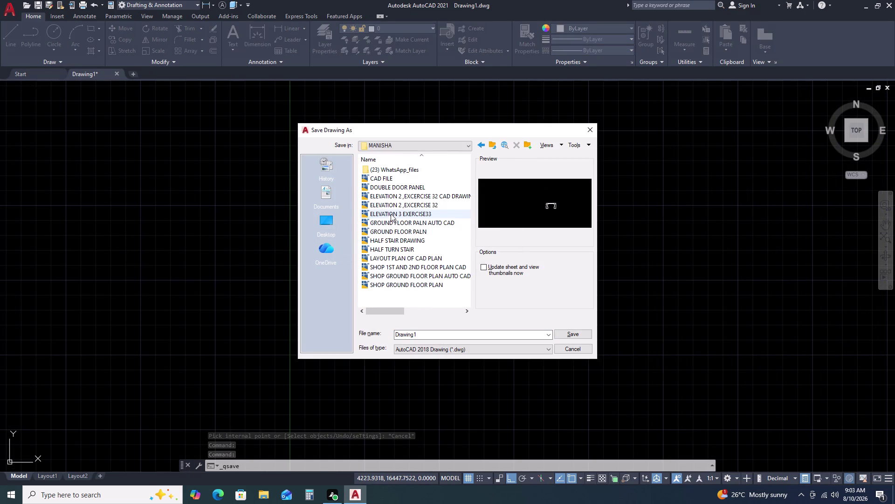
scroll(down, 3)
Save the drawing under the file name 'eletrical plan of 10 auto cad'.
click(467, 326)
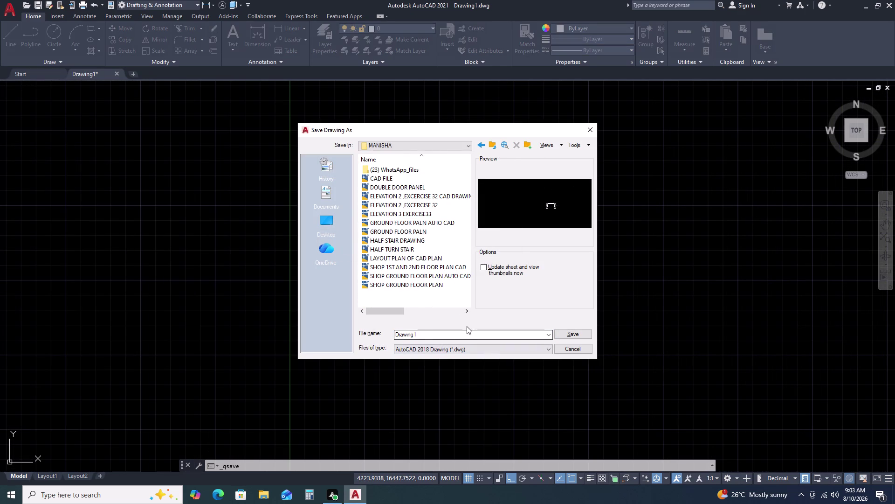
click(424, 338)
key(e)
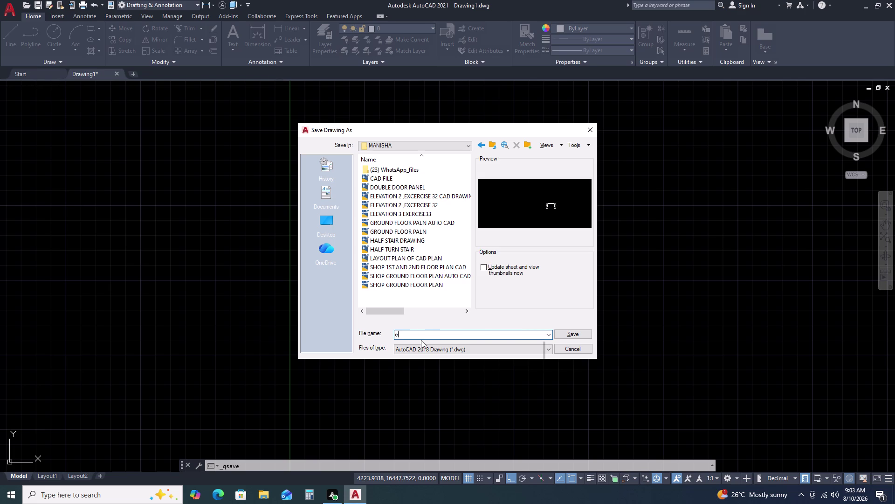
key(l)
text(et)
key(r)
key(u)
key(BackSpace)
key(i)
text(ca)
text(l)
key(space)
key(p)
key(l)
key(a)
text(n)
key(space)
key(o)
text(f)
key(space)
key(1)
key(0)
key(space)
key(a)
text(ut)
text(o)
key(space)
text(ca)
key(d)
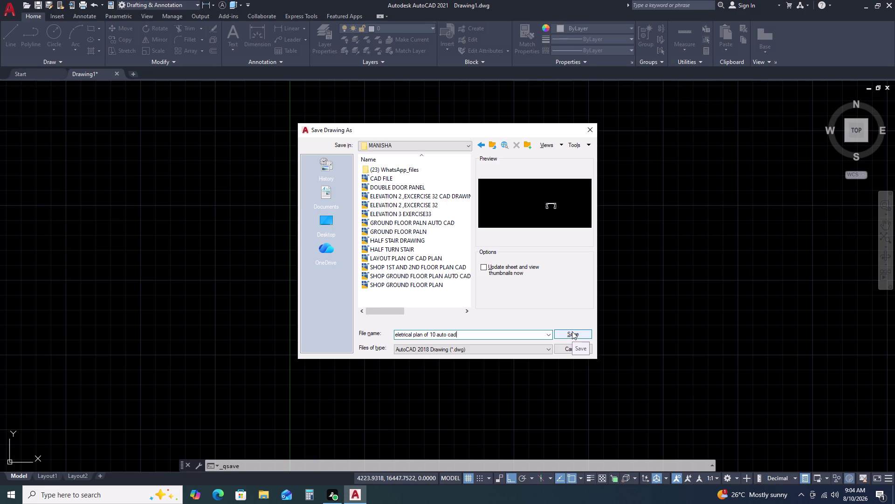
double_click(572, 331)
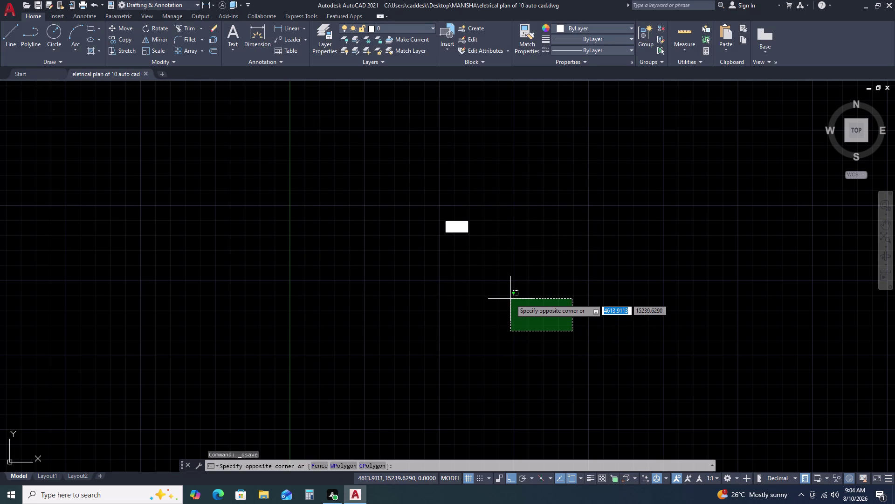
With Ortho off, move the small white block near the left room's top-left corner.
double_click(511, 298)
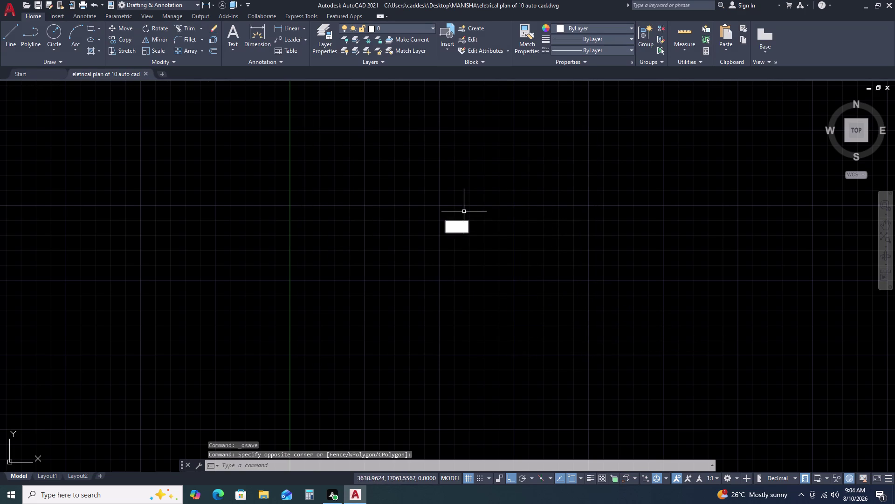
double_click(464, 211)
click(419, 241)
text(m)
key(space)
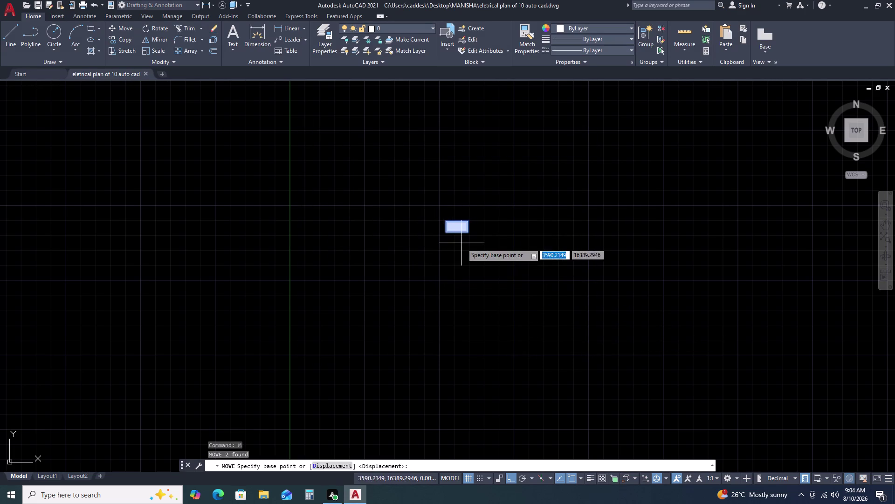
click(462, 243)
drag(462, 243, 498, 232)
scroll(down, 3)
key(F8)
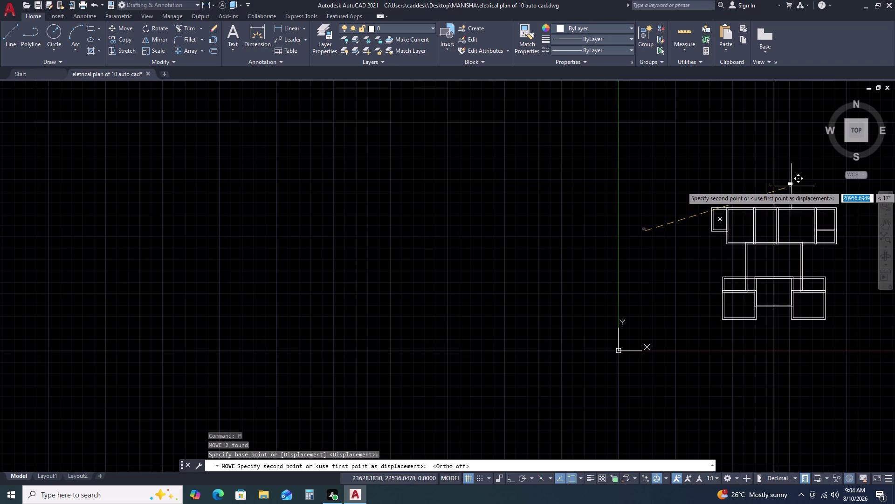
scroll(up, 3)
scroll(up, 3)
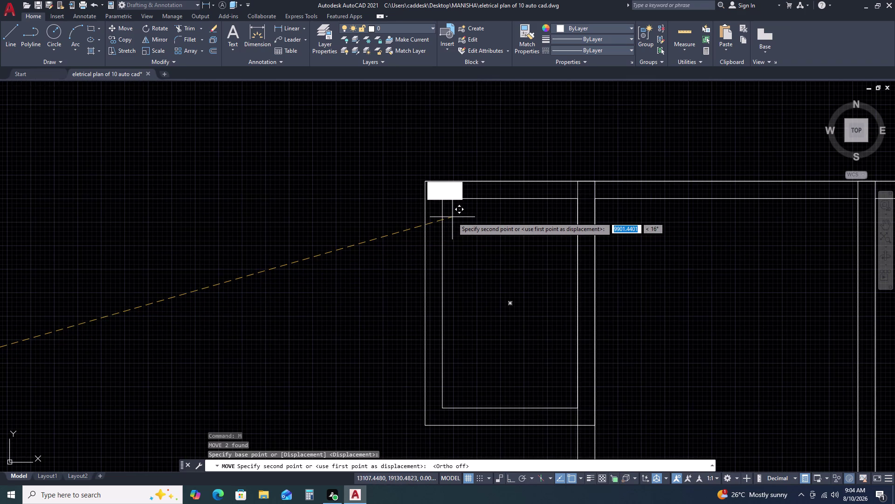
click(408, 211)
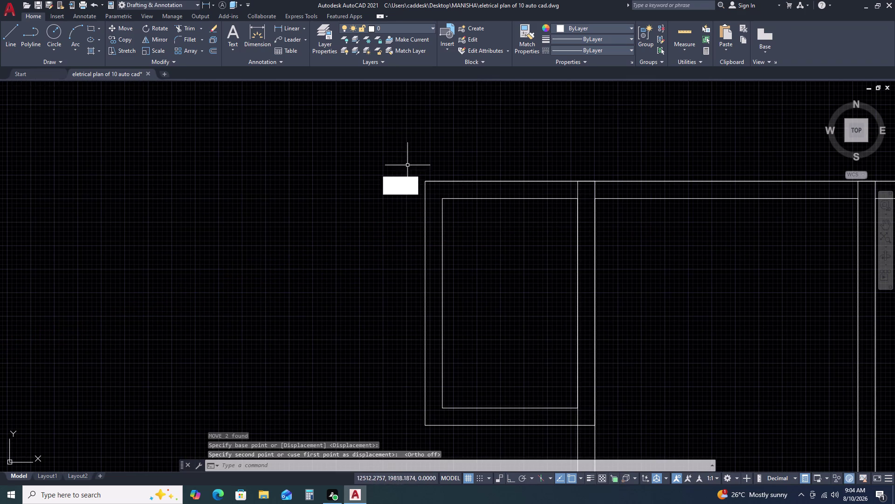
Snap the block's corner onto the outer top-left wall corner, then reselect the block.
click(408, 164)
click(366, 186)
text(m)
key(space)
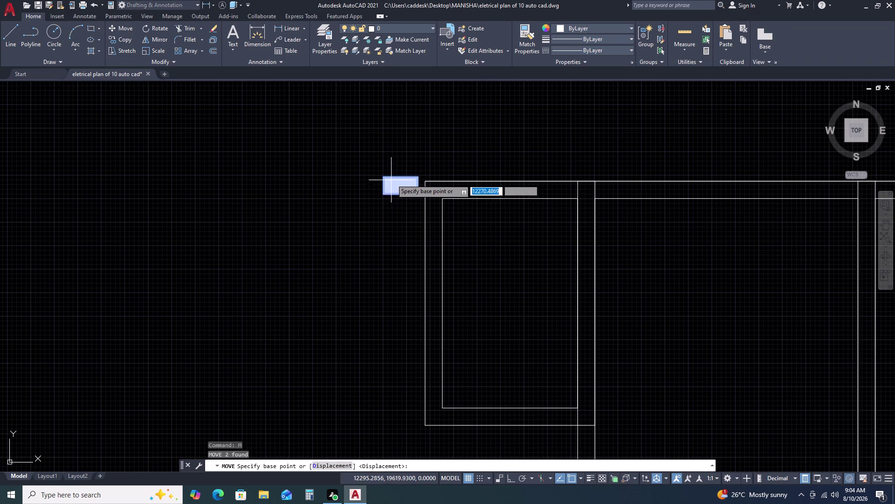
click(384, 174)
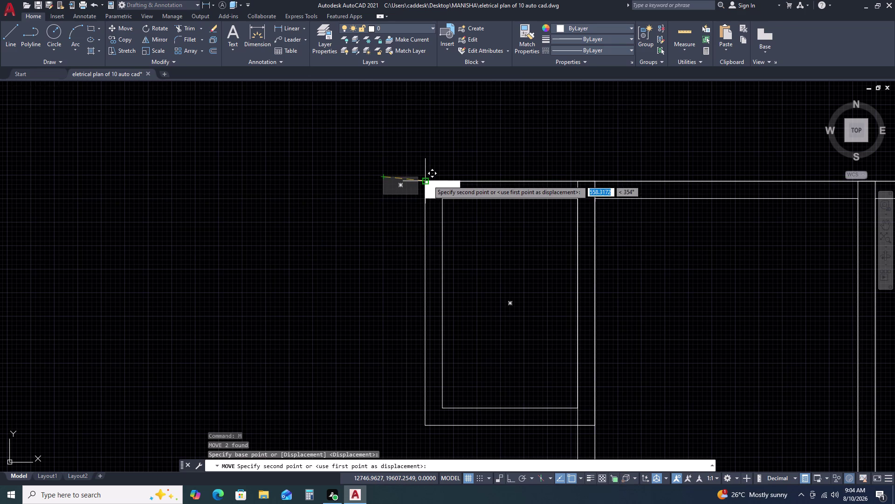
click(428, 184)
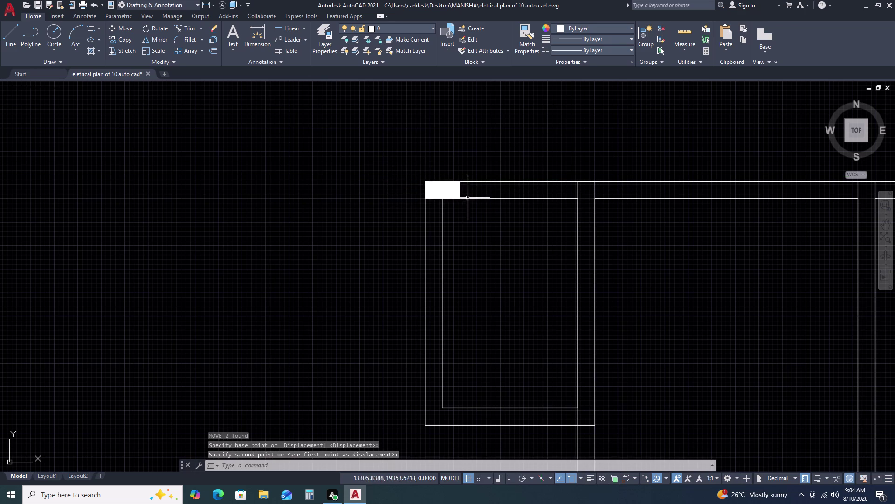
click(411, 168)
drag(411, 169, 423, 187)
double_click(496, 217)
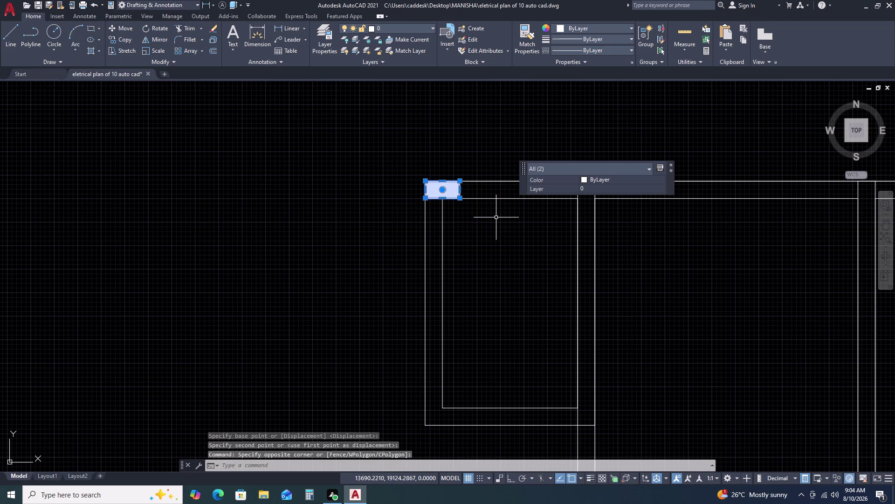
Copy the white block to the left room's bottom-left corner and the next top-wall junction.
text(co)
key(space)
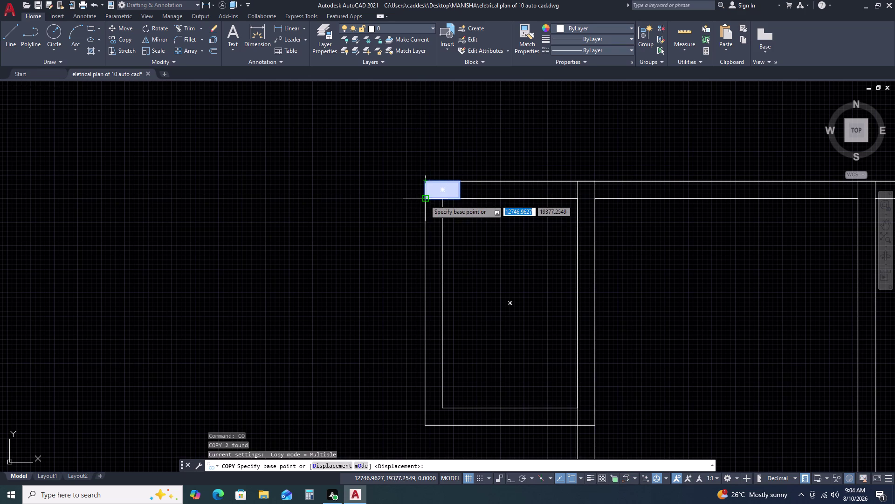
double_click(425, 200)
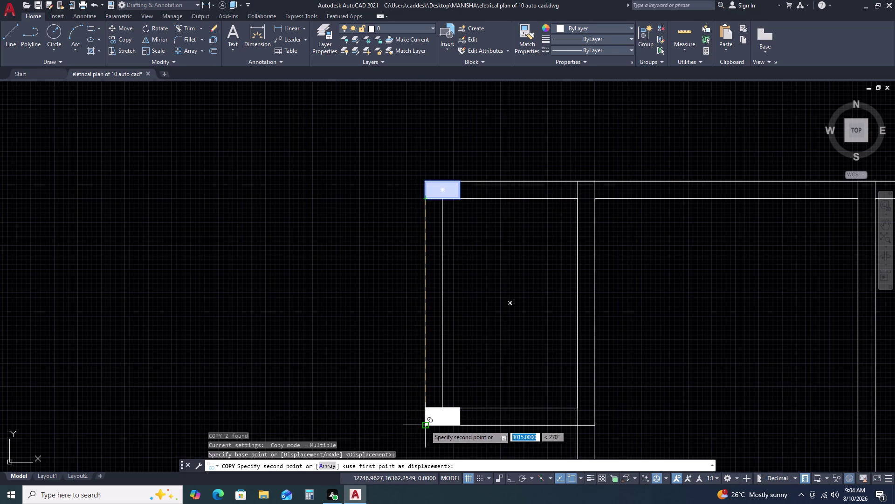
double_click(425, 424)
middle_drag(679, 323, 601, 352)
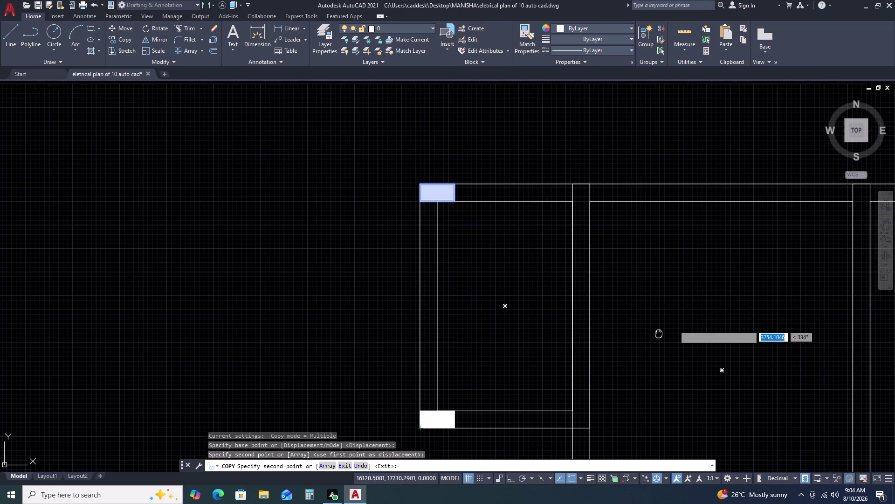
middle_drag(601, 352, 372, 363)
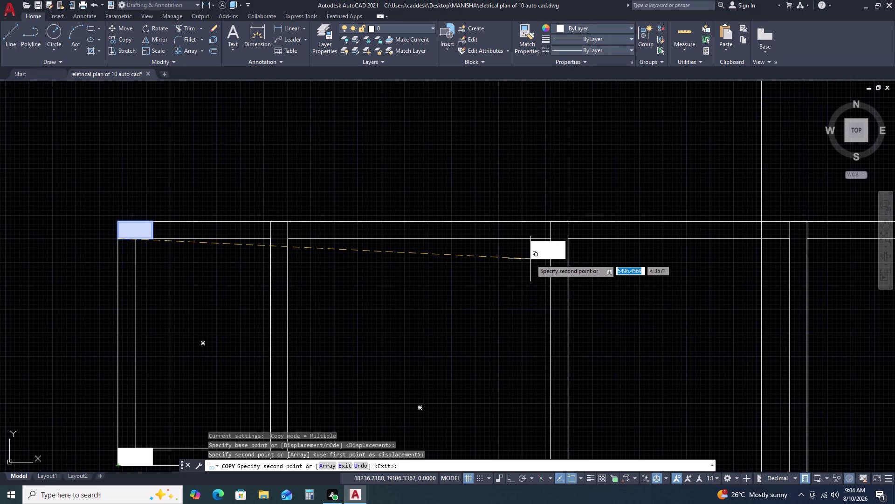
scroll(down, 3)
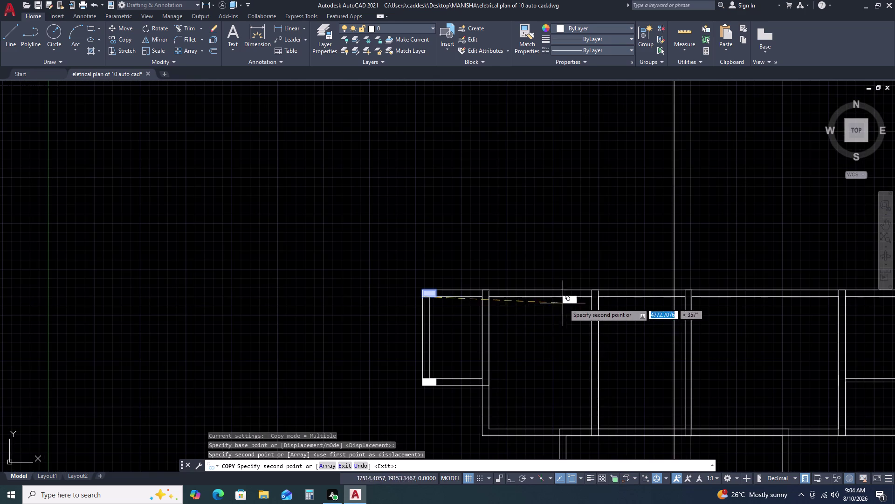
scroll(up, 3)
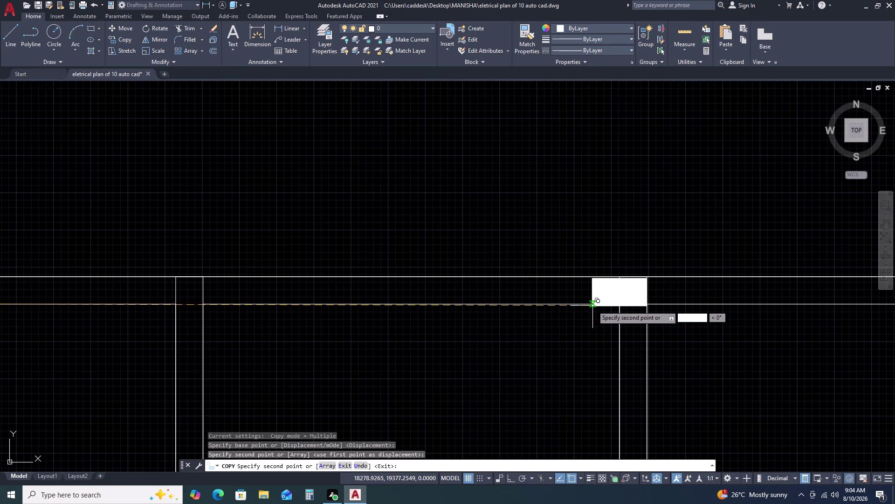
scroll(up, 3)
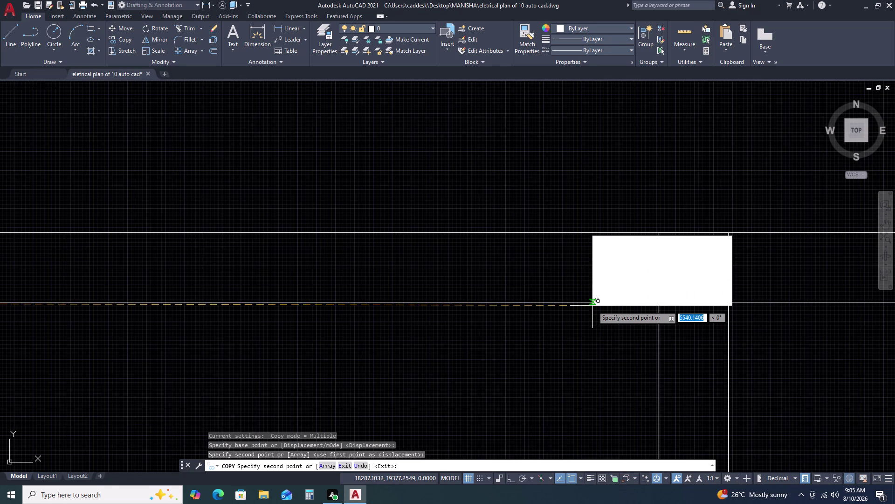
click(590, 303)
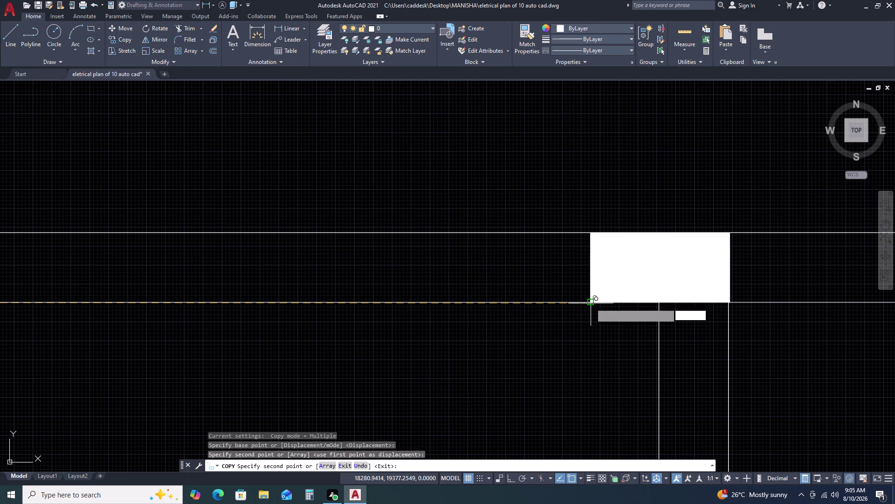
Place more block copies along the top wall, at the top corner and a lower corner.
scroll(down, 3)
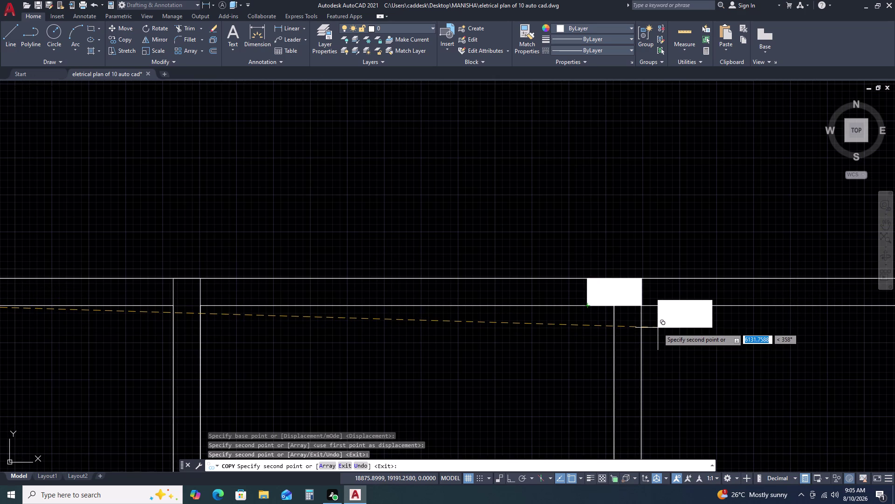
scroll(down, 3)
scroll(up, 3)
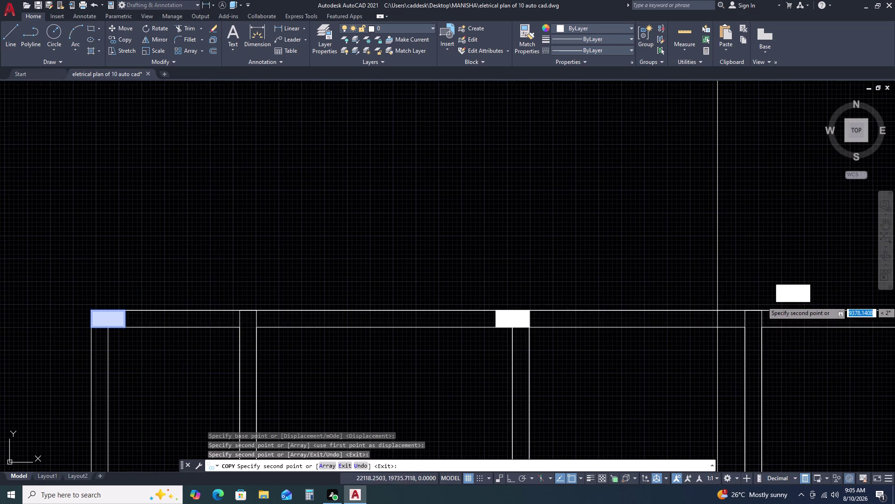
click(764, 325)
scroll(down, 3)
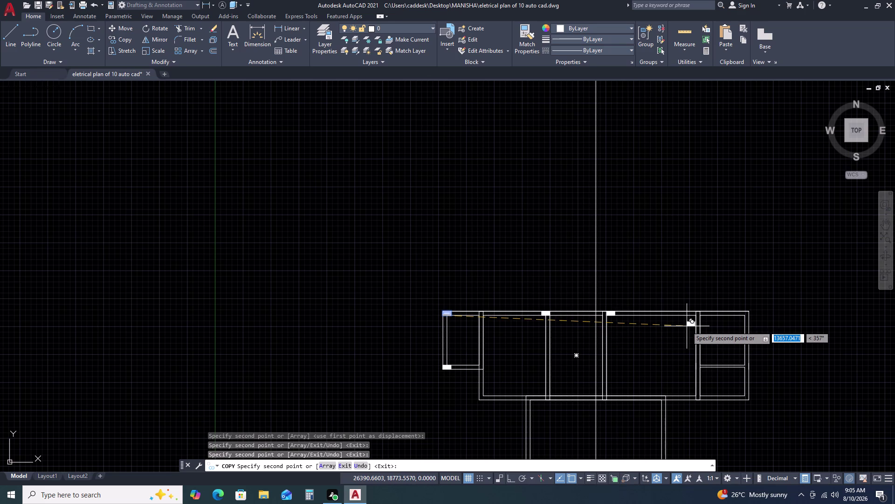
scroll(up, 3)
scroll(up, 3)
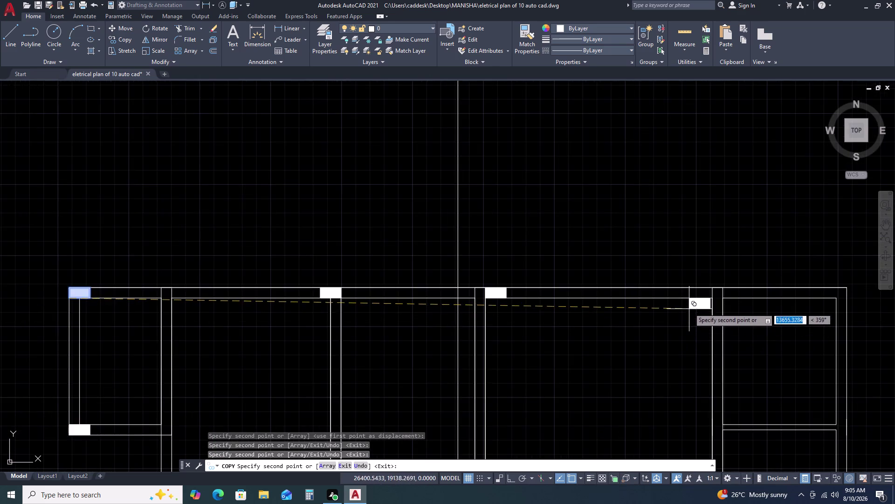
scroll(up, 3)
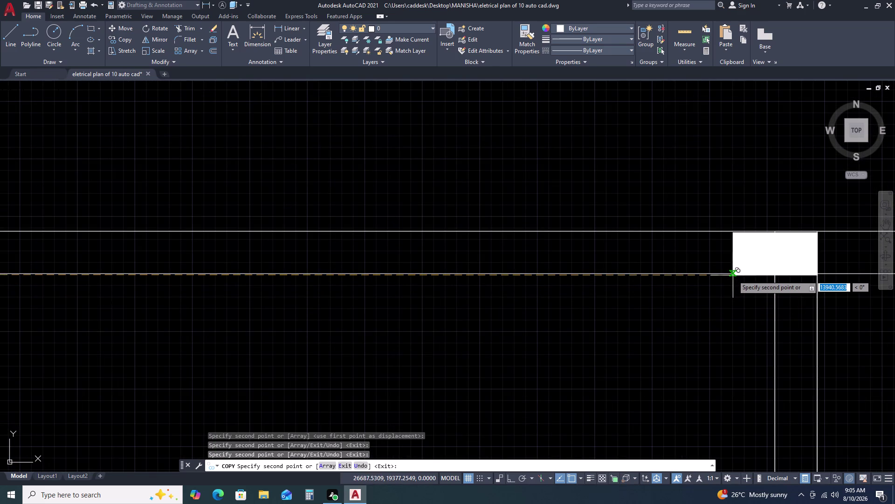
click(732, 274)
scroll(down, 3)
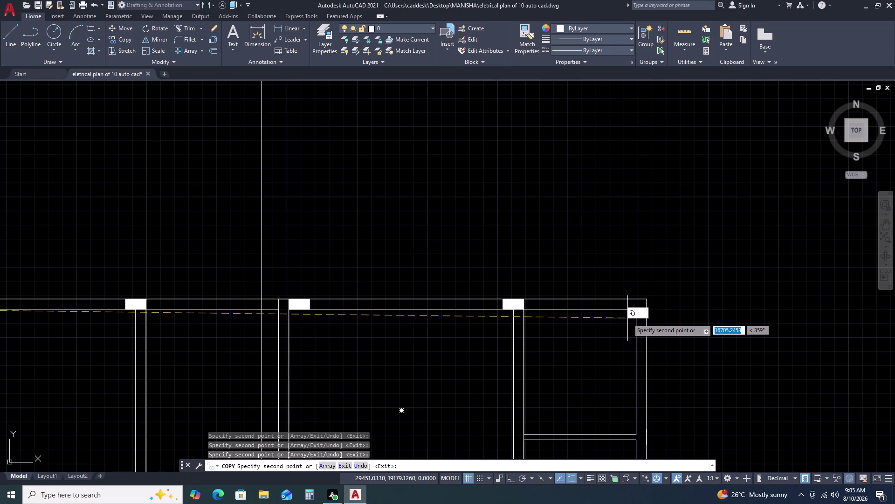
scroll(down, 3)
scroll(up, 3)
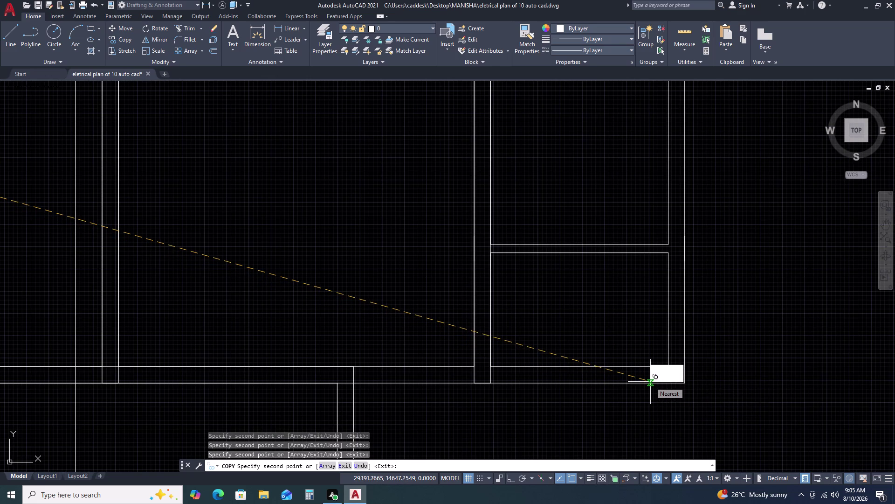
double_click(651, 381)
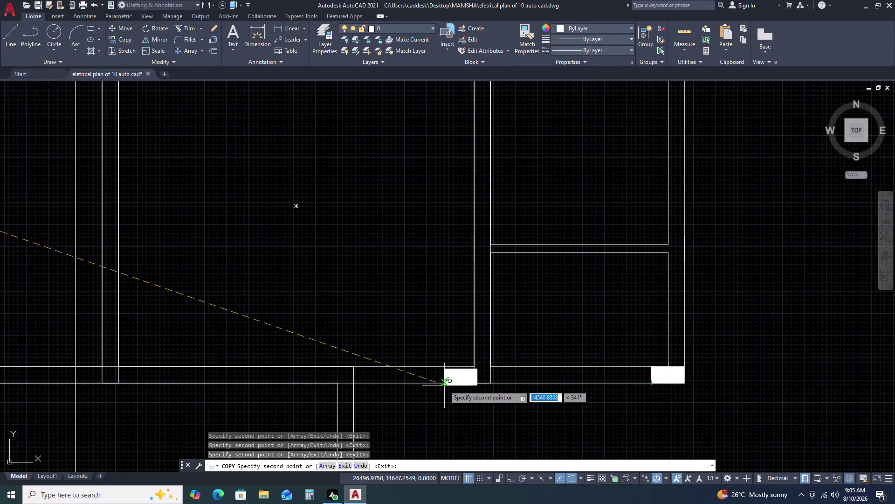
scroll(down, 3)
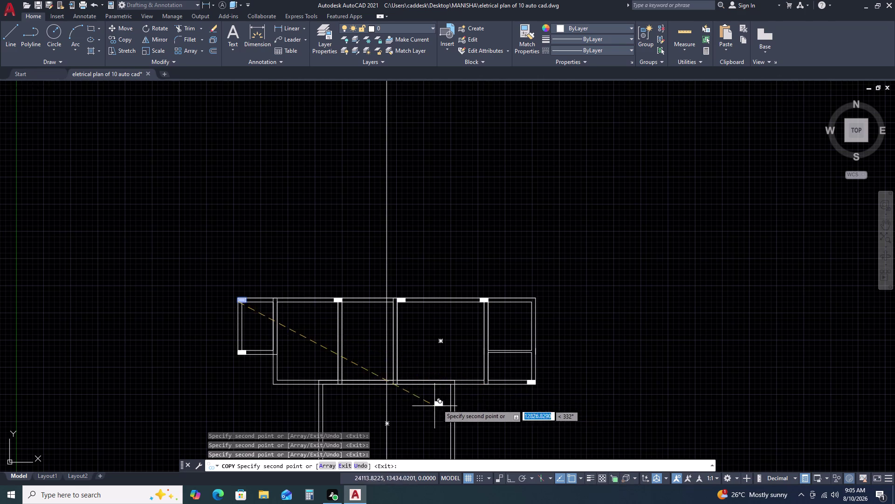
Add block copies at a lower wall junction, a wall corner and a wall end.
middle_drag(450, 399, 546, 304)
middle_click(552, 286)
scroll(up, 3)
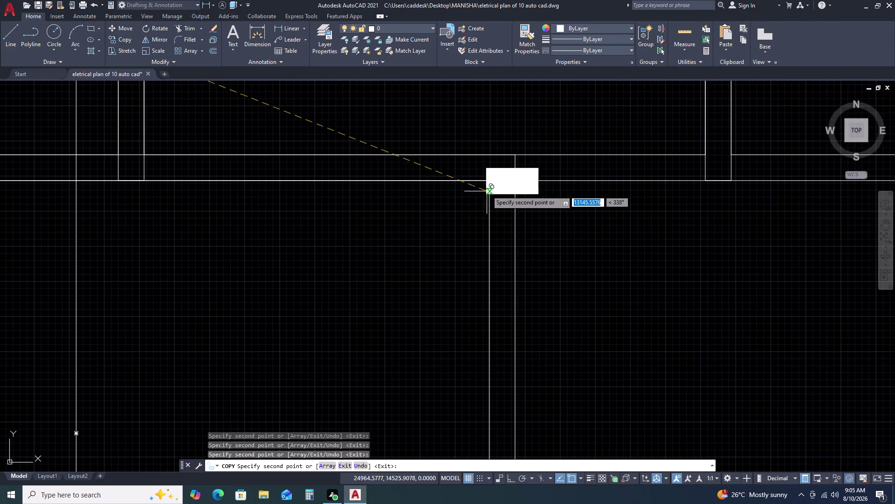
double_click(488, 179)
scroll(down, 3)
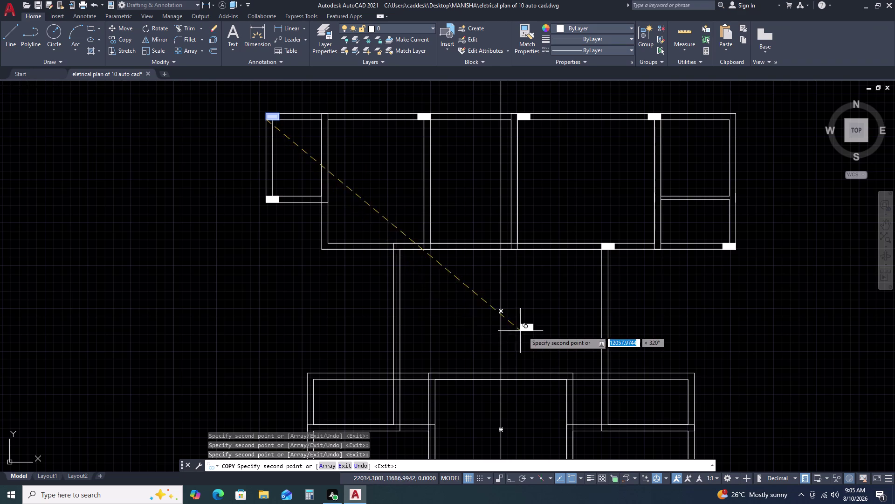
scroll(down, 3)
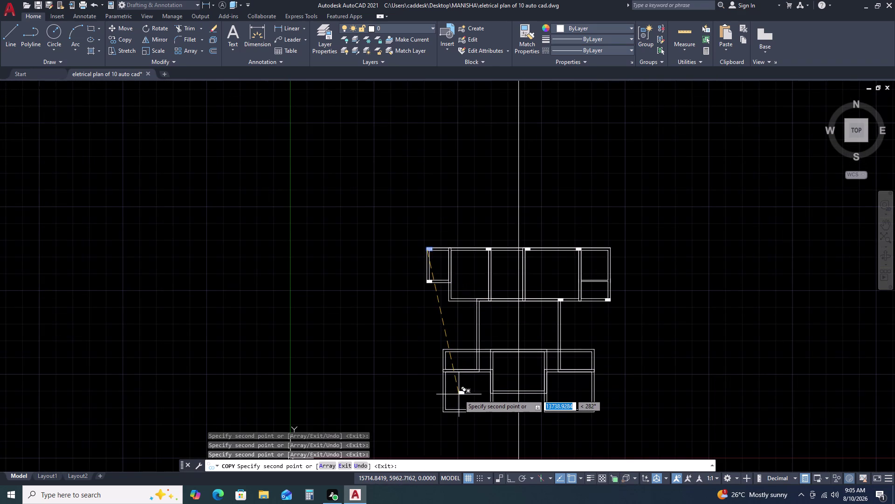
scroll(up, 3)
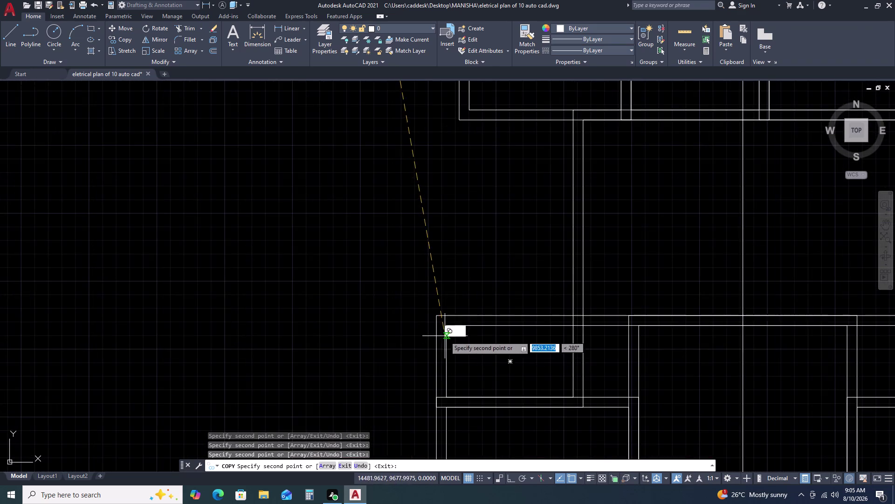
scroll(up, 3)
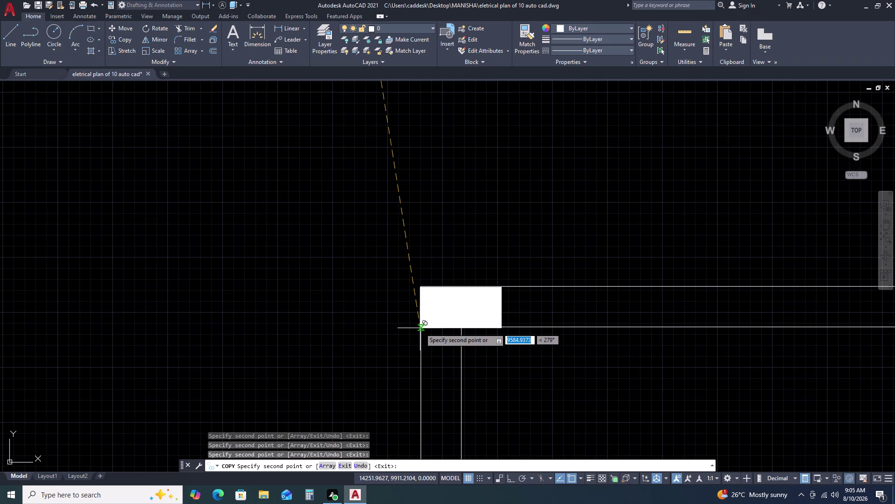
click(422, 327)
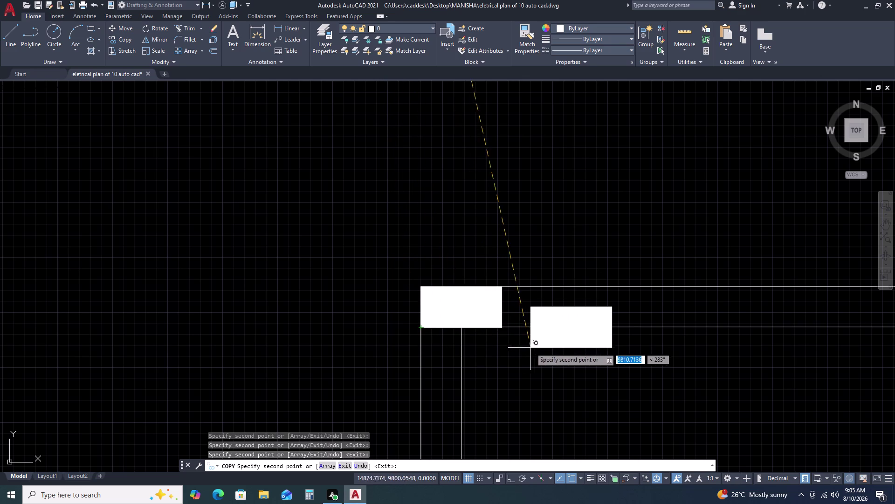
scroll(down, 3)
scroll(down, 3)
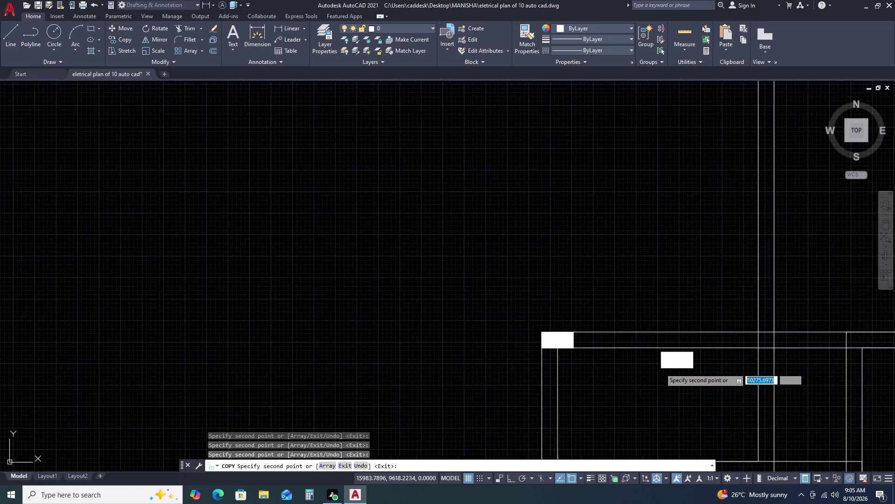
scroll(up, 3)
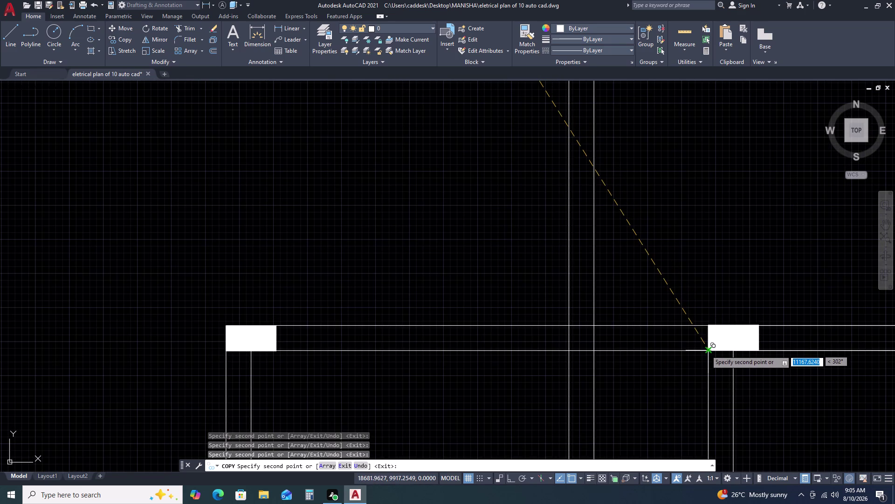
click(706, 350)
Copy blocks to another wall end and corner, and leave a spare copy beside the plan.
scroll(down, 3)
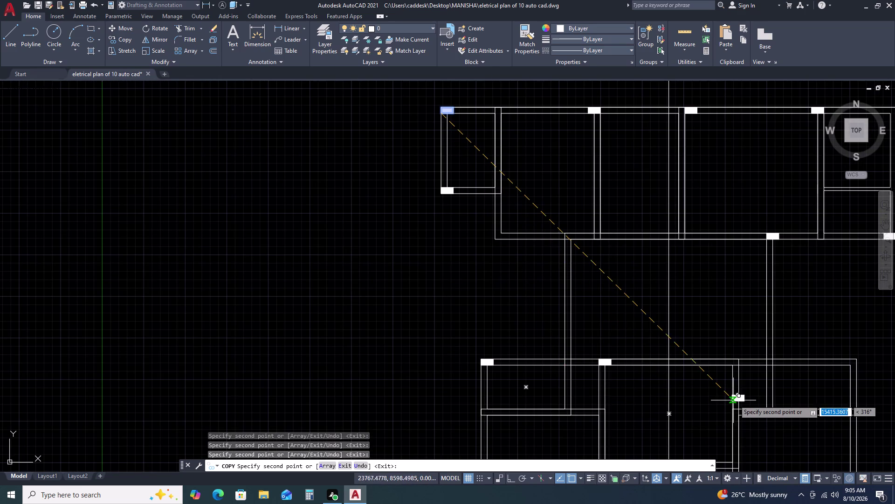
scroll(up, 3)
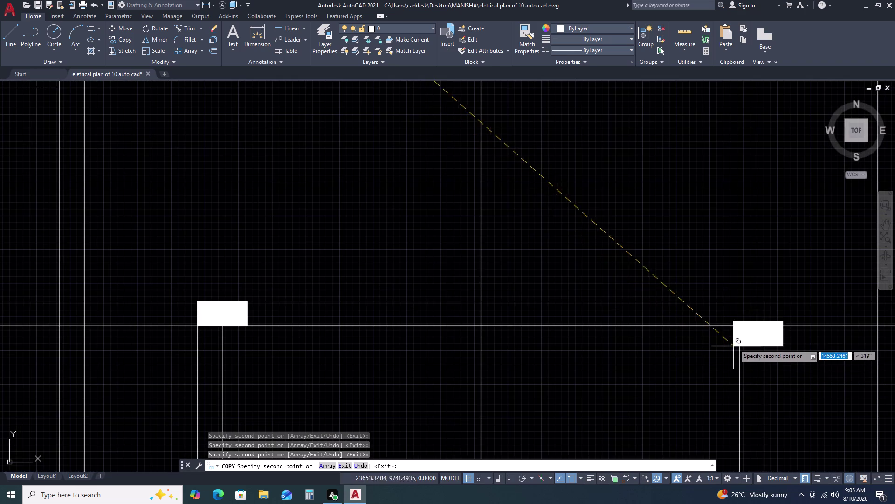
click(714, 326)
scroll(down, 3)
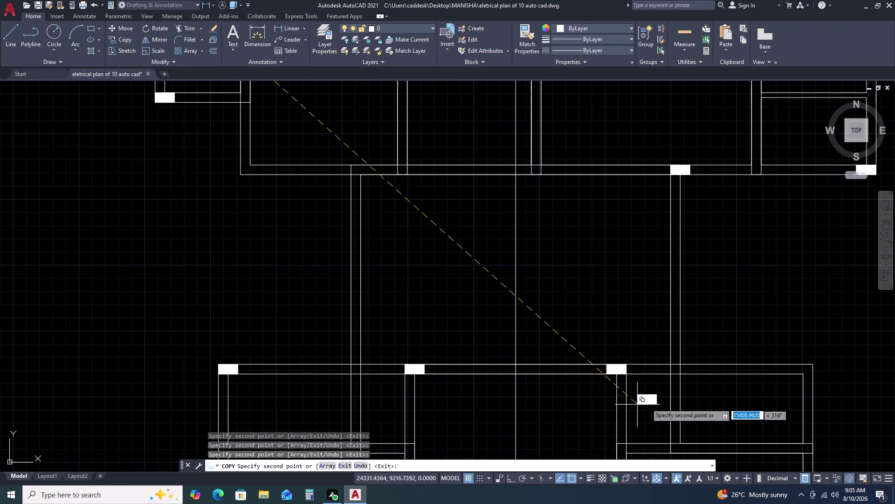
scroll(up, 3)
middle_drag(793, 375, 557, 366)
middle_click(556, 365)
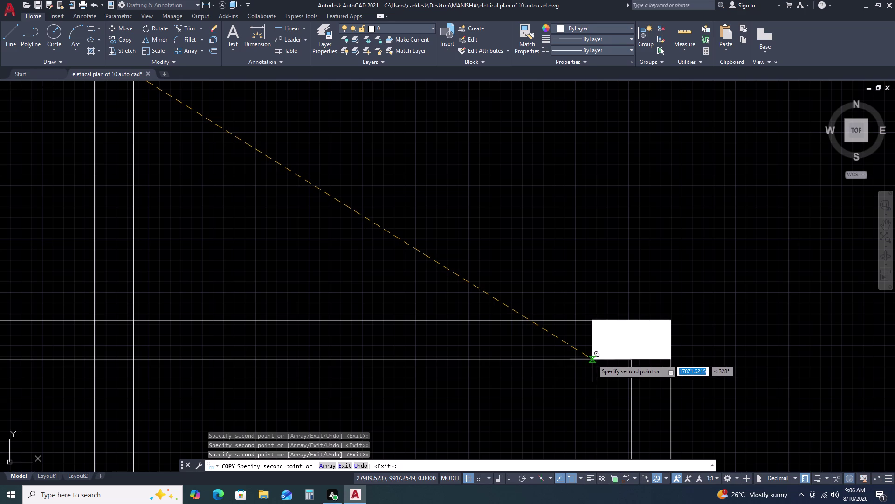
click(592, 359)
scroll(down, 3)
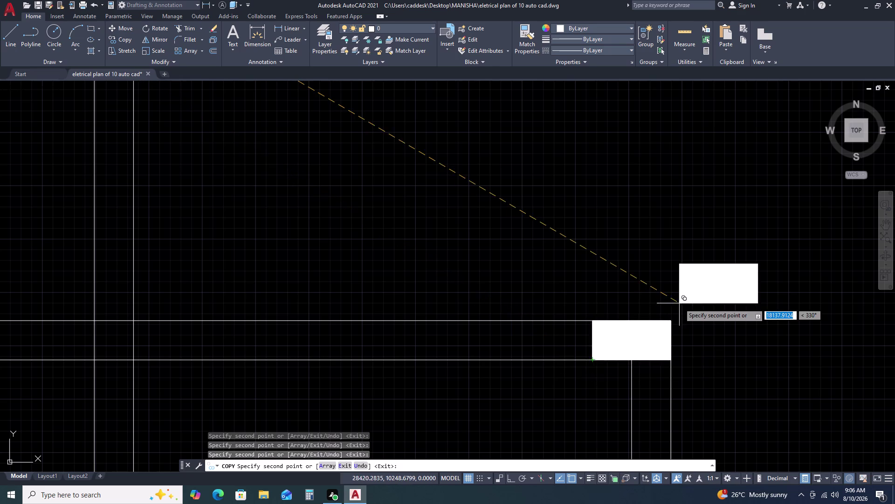
scroll(down, 3)
middle_drag(660, 430, 664, 305)
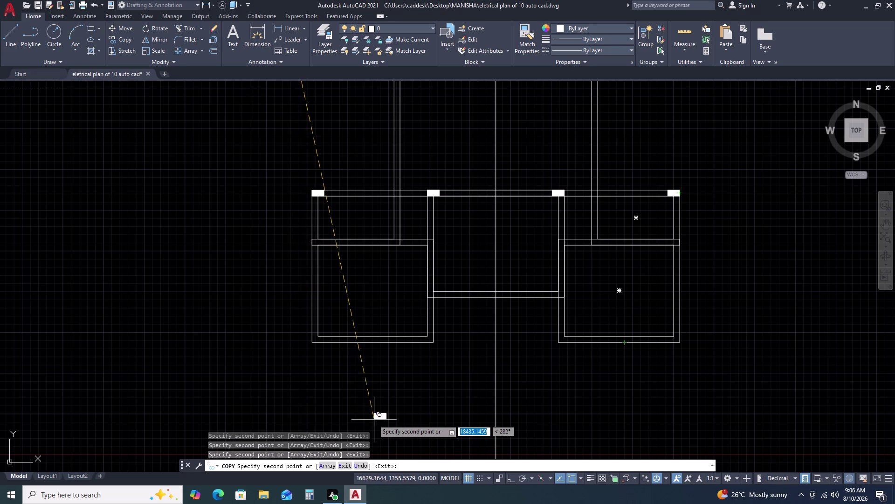
scroll(down, 3)
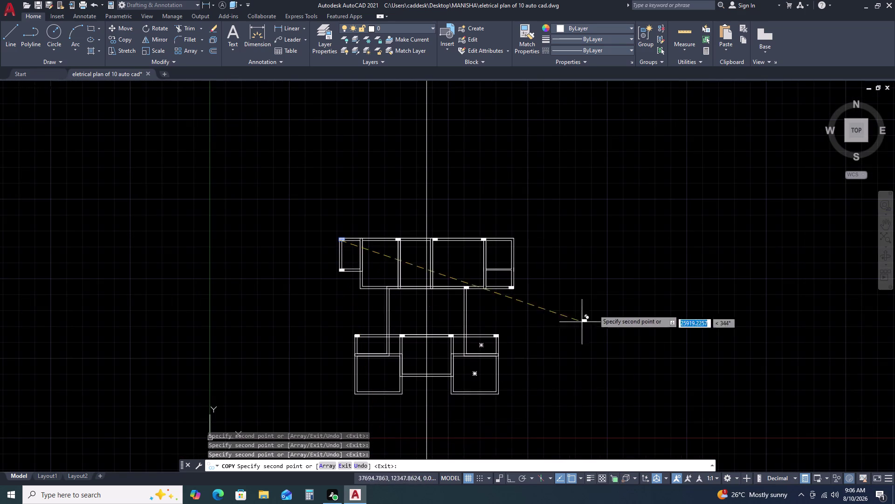
click(567, 306)
key(Escape)
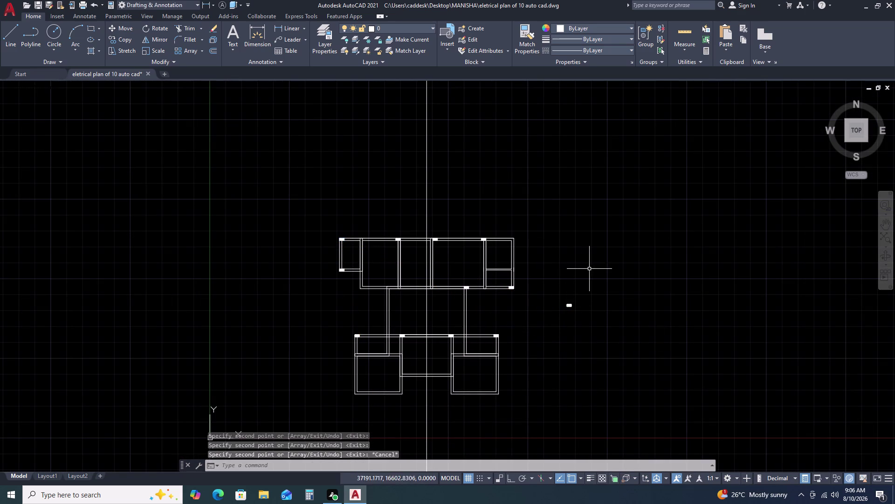
Rotate the spare block 90° with Ortho on so it stands upright.
double_click(590, 268)
click(592, 286)
click(557, 330)
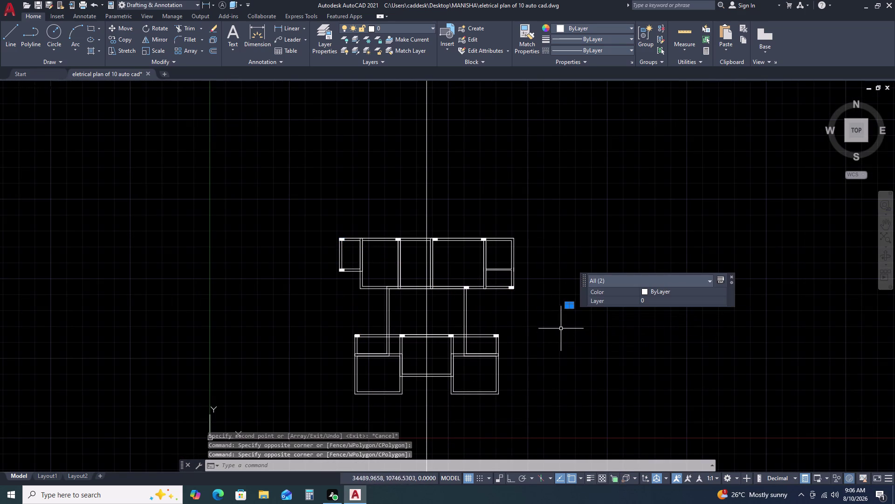
key(r)
text(o)
key(space)
click(570, 317)
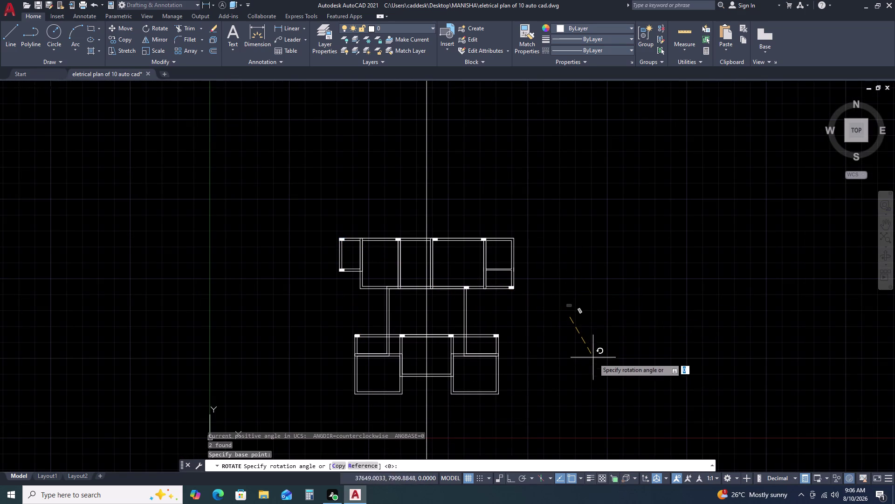
key(F8)
double_click(572, 385)
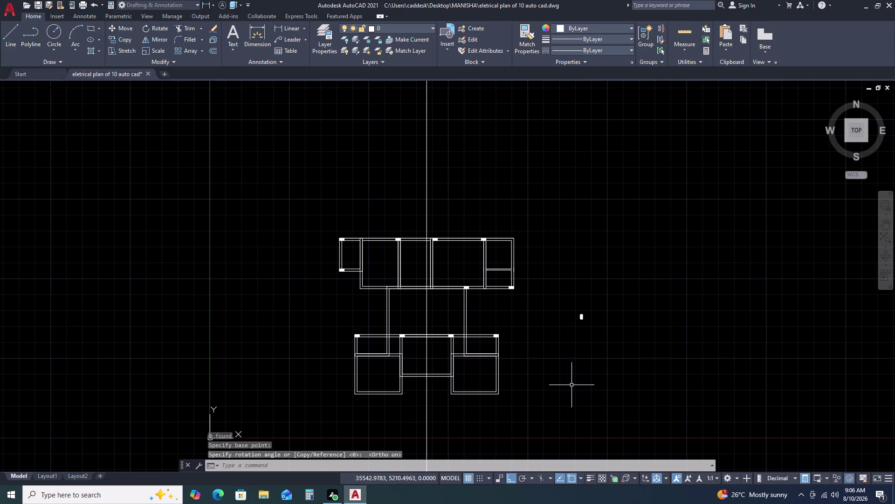
Move the upright block onto the lower rooms' bottom wall end.
click(600, 301)
click(571, 321)
key(m)
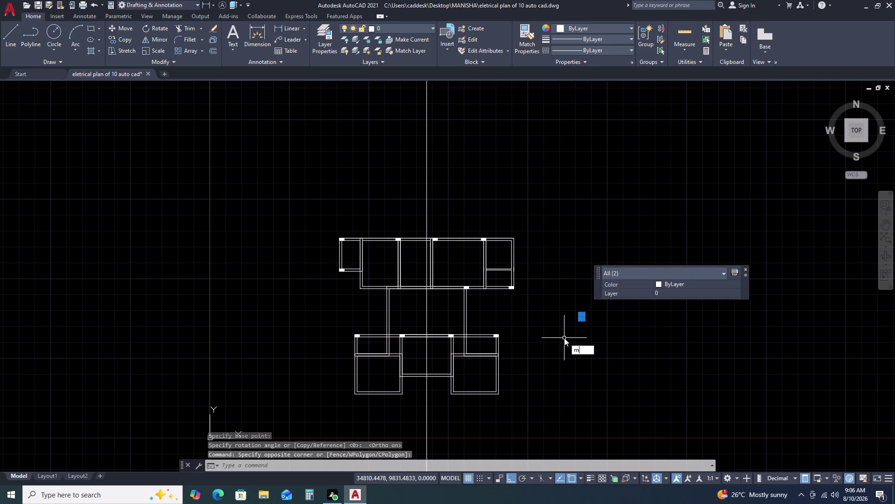
key(space)
click(580, 322)
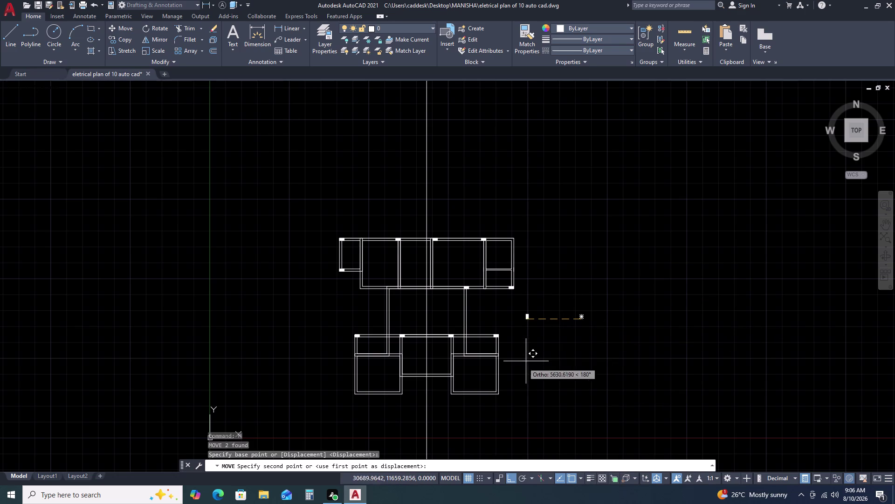
key(F8)
scroll(up, 3)
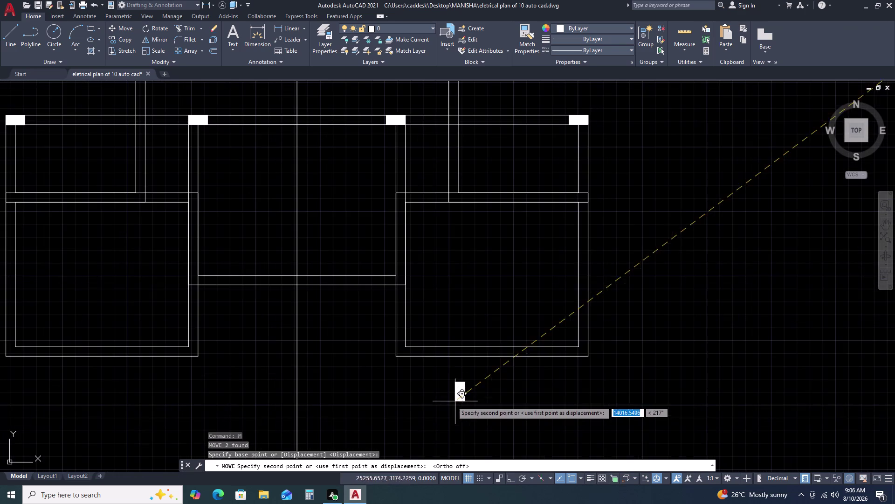
scroll(up, 3)
click(410, 393)
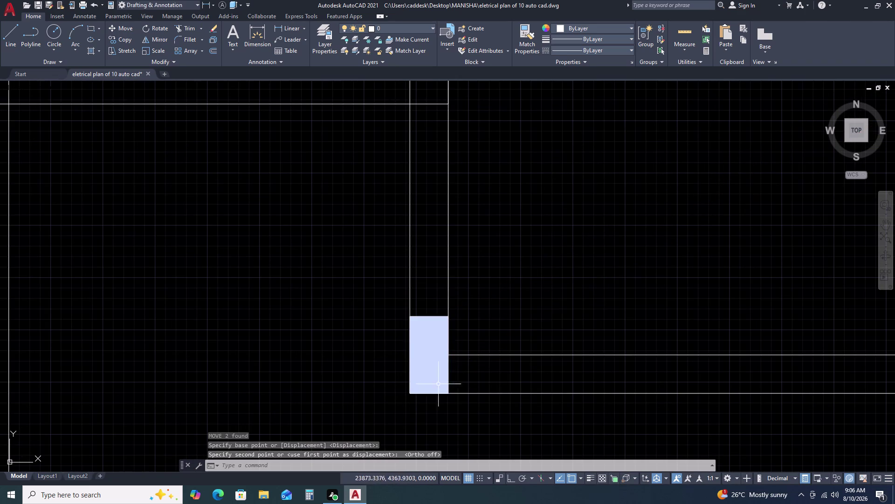
Select the placed column block and begin copying it with CO.
click(395, 302)
click(484, 423)
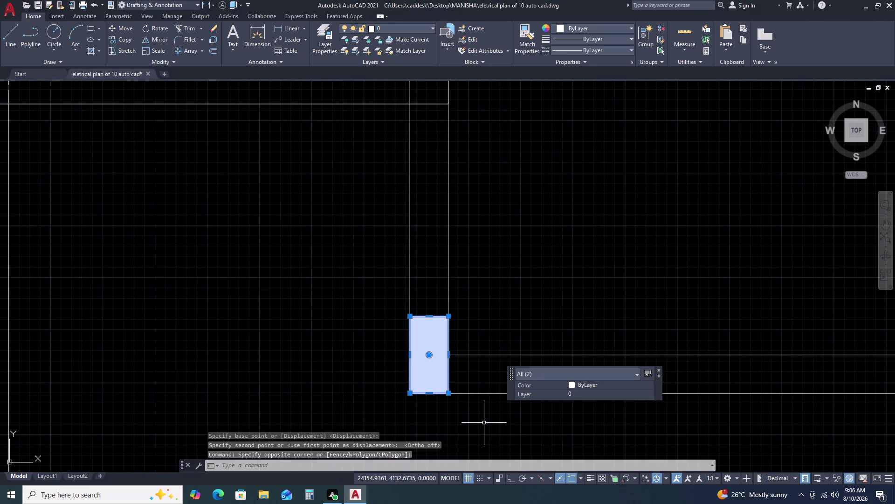
text(co)
key(space)
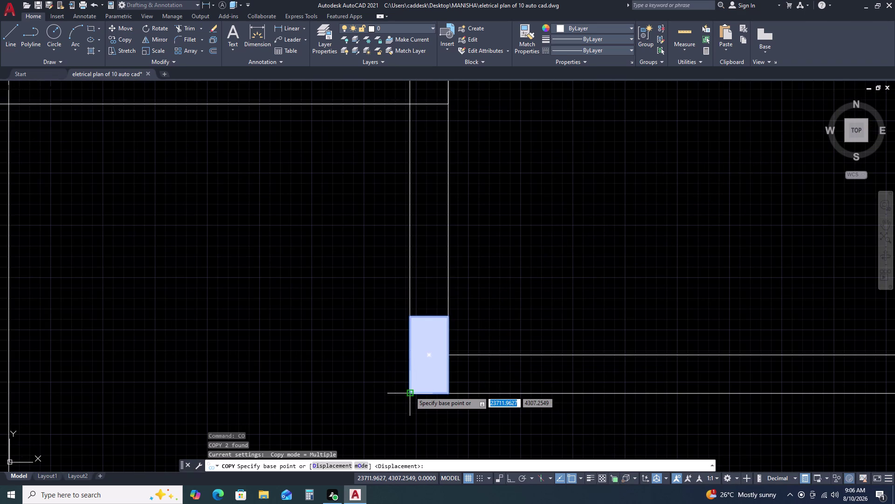
Copy the column block from its corner to two lower wall ends and the right wall end.
click(409, 391)
scroll(down, 3)
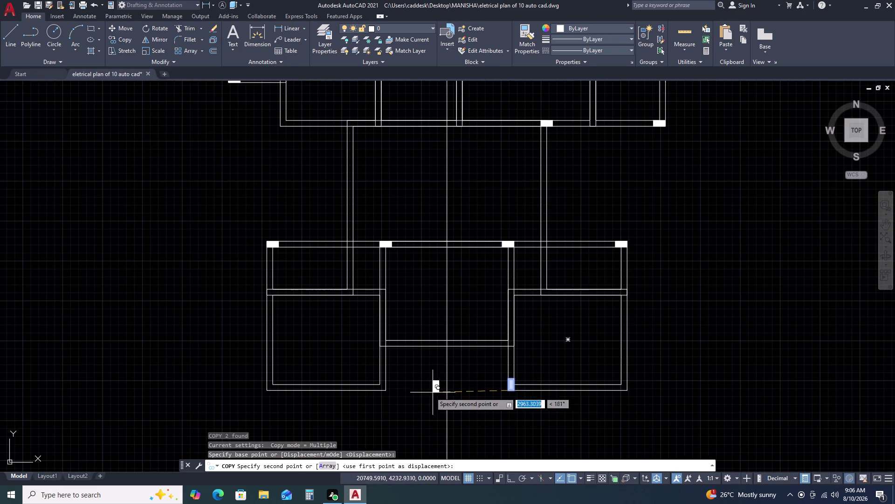
scroll(up, 3)
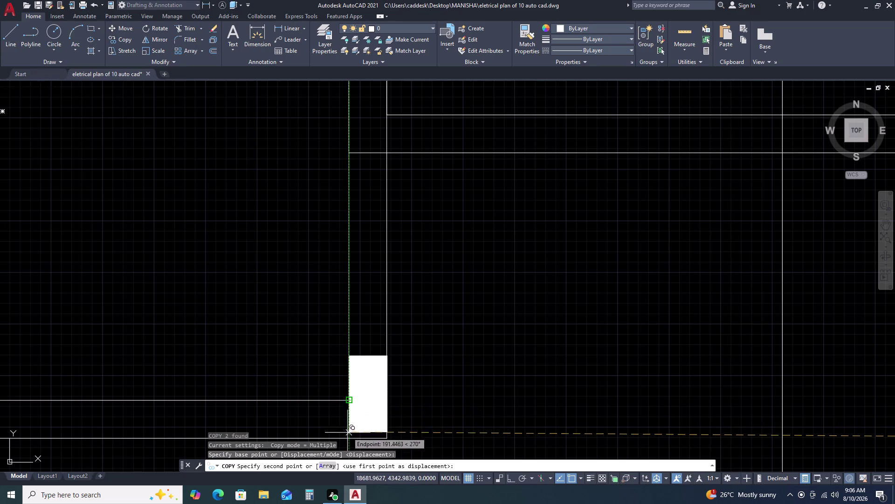
click(349, 438)
scroll(down, 3)
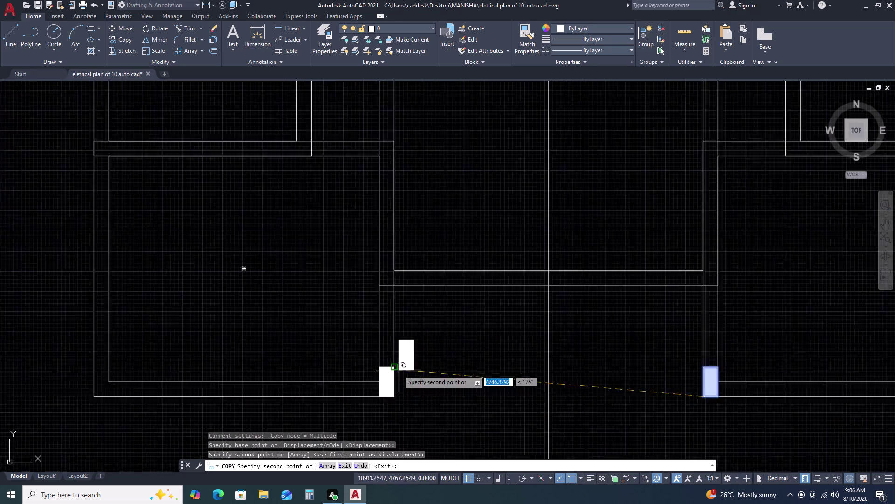
scroll(up, 3)
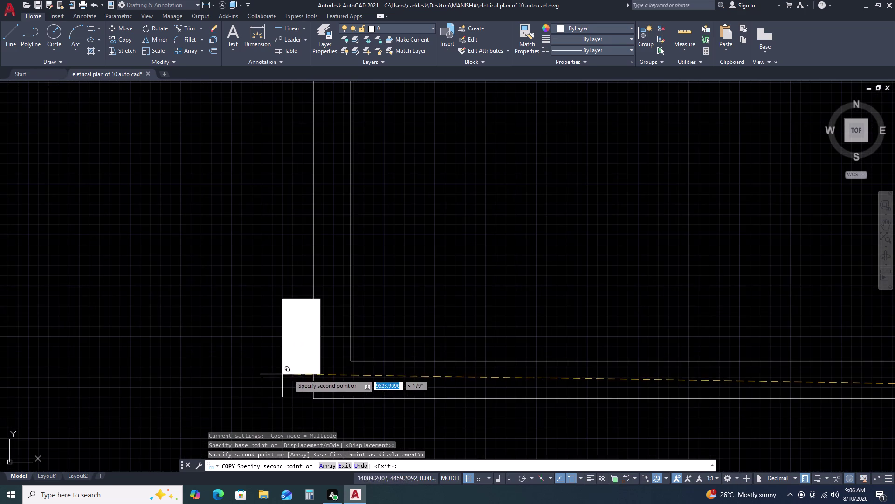
click(312, 398)
scroll(down, 3)
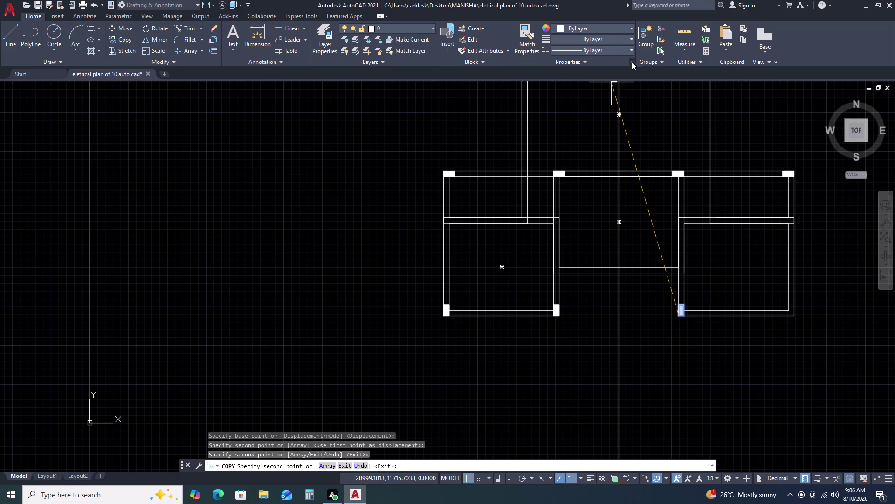
scroll(up, 3)
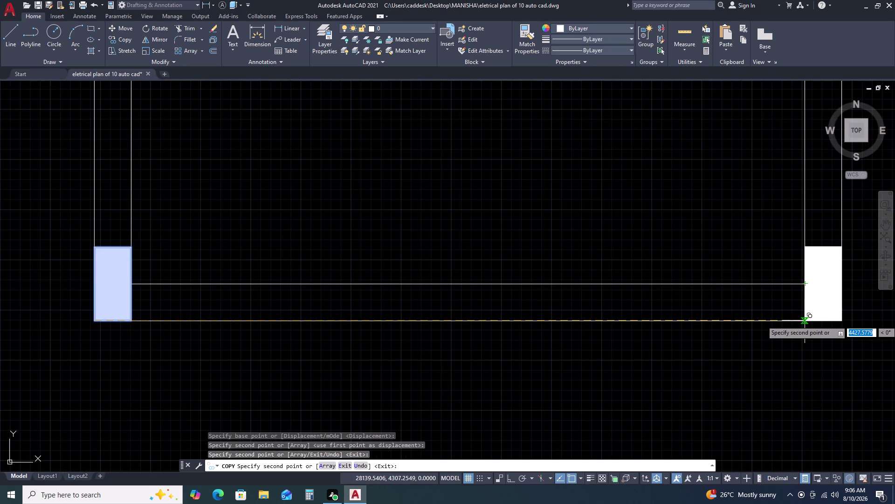
double_click(804, 320)
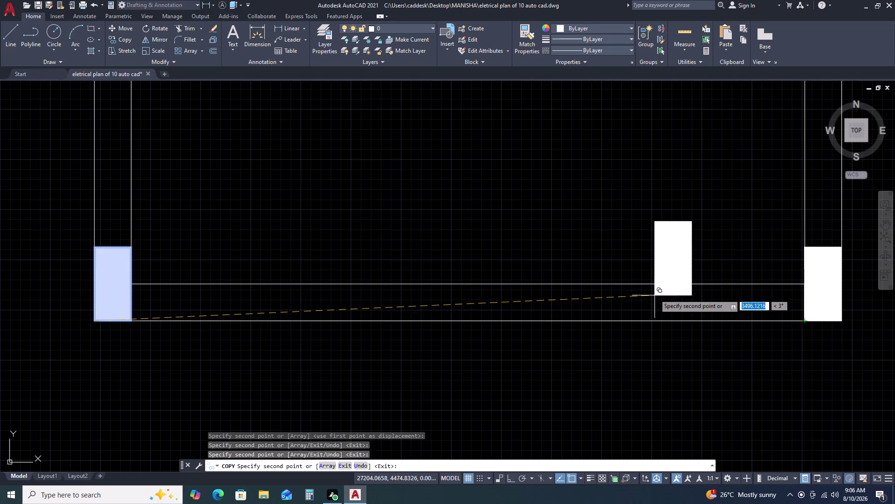
scroll(up, 3)
scroll(down, 3)
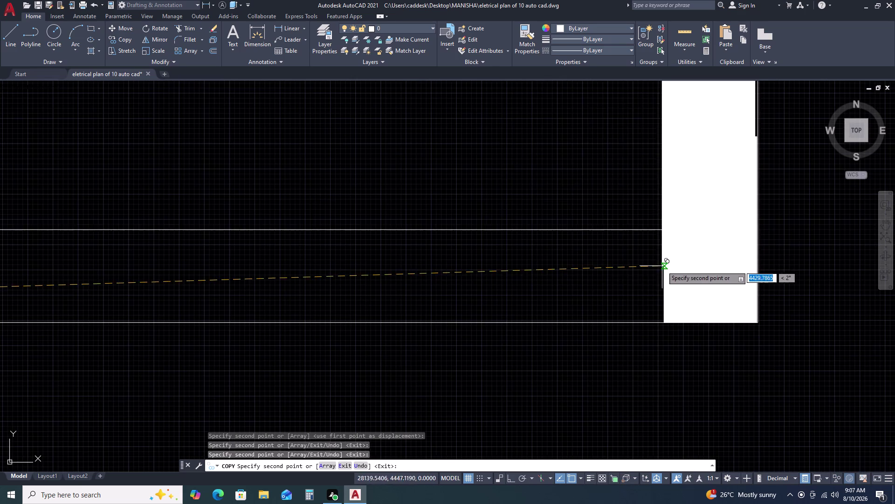
scroll(down, 3)
scroll(down, 3)
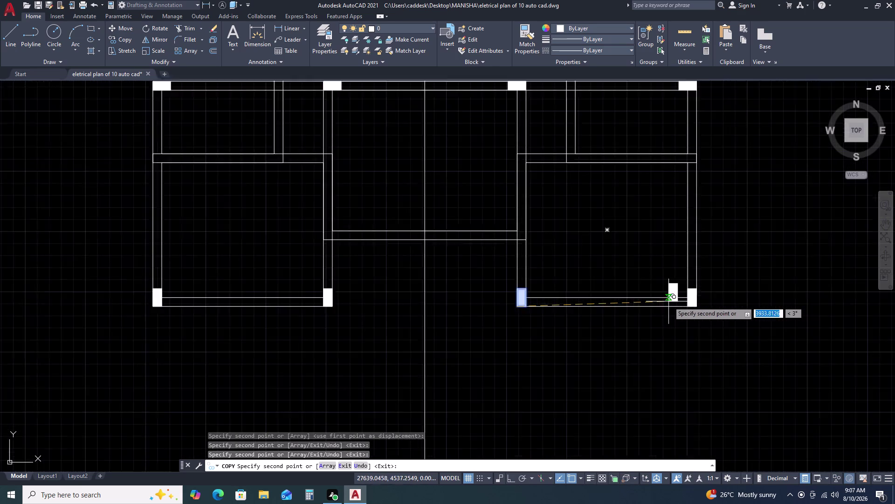
scroll(down, 3)
scroll(down, 3)
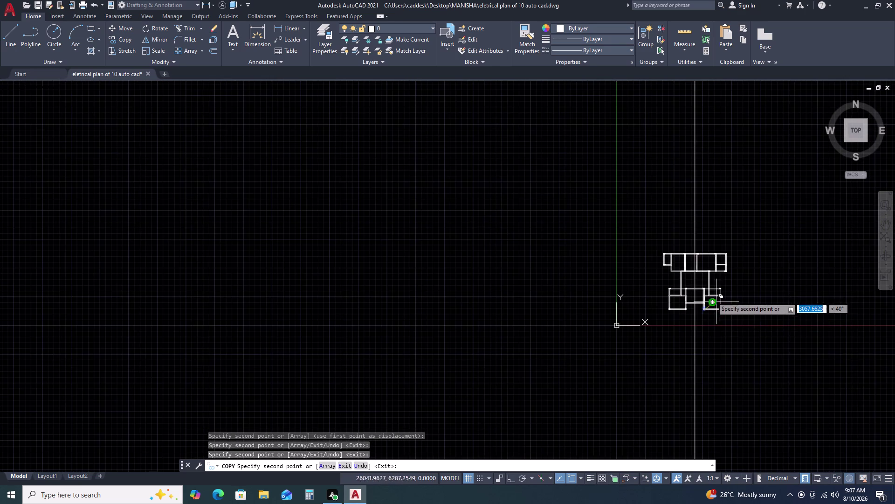
scroll(up, 3)
scroll(up, 3)
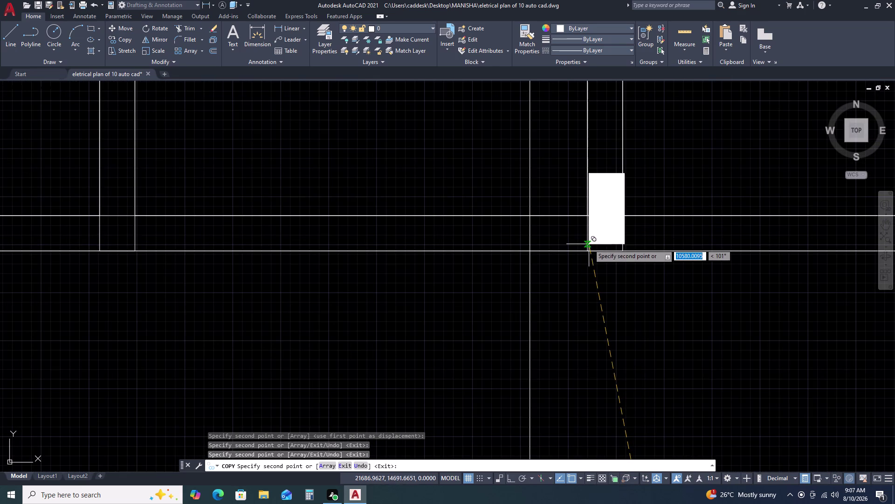
Place more column copies at two wall corners and a wall junction, then end copying.
click(588, 252)
scroll(down, 3)
scroll(up, 3)
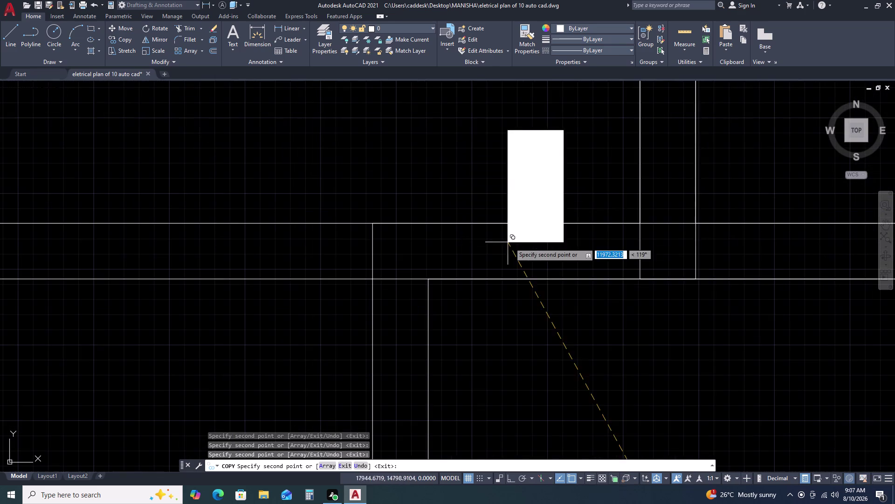
click(641, 276)
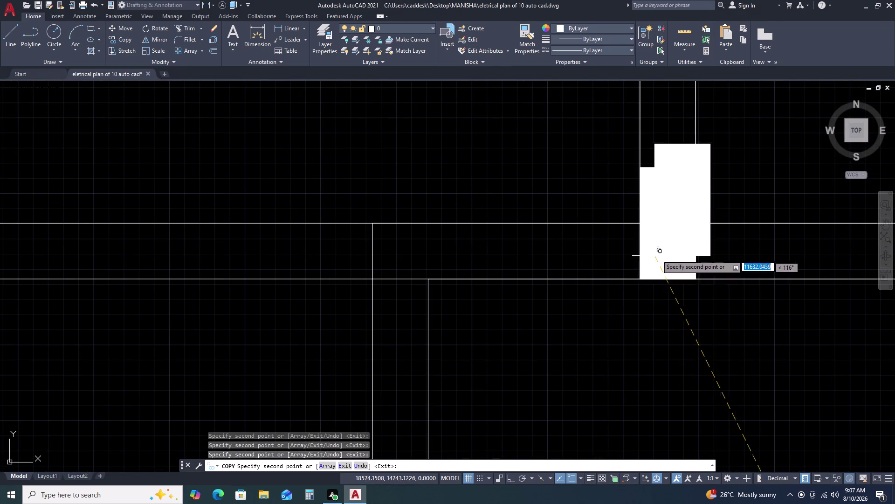
scroll(down, 3)
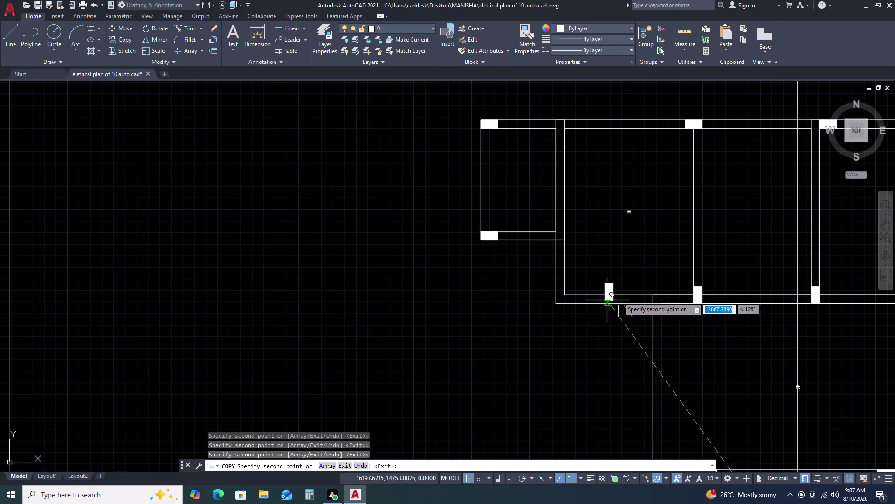
scroll(down, 3)
scroll(up, 3)
scroll(down, 3)
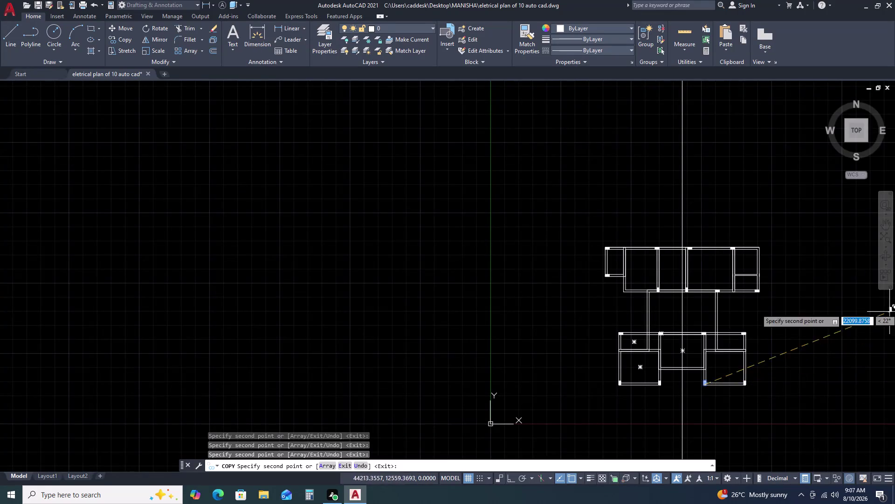
scroll(up, 3)
scroll(up, 3)
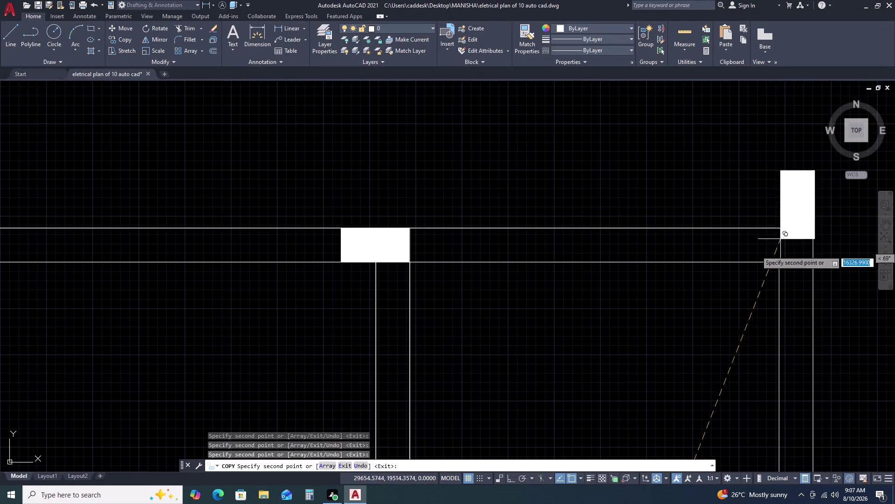
double_click(779, 297)
scroll(down, 3)
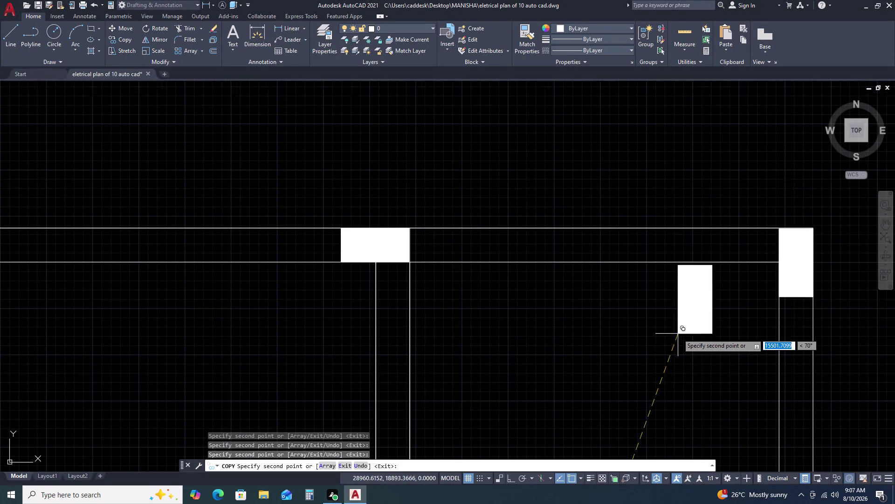
scroll(down, 3)
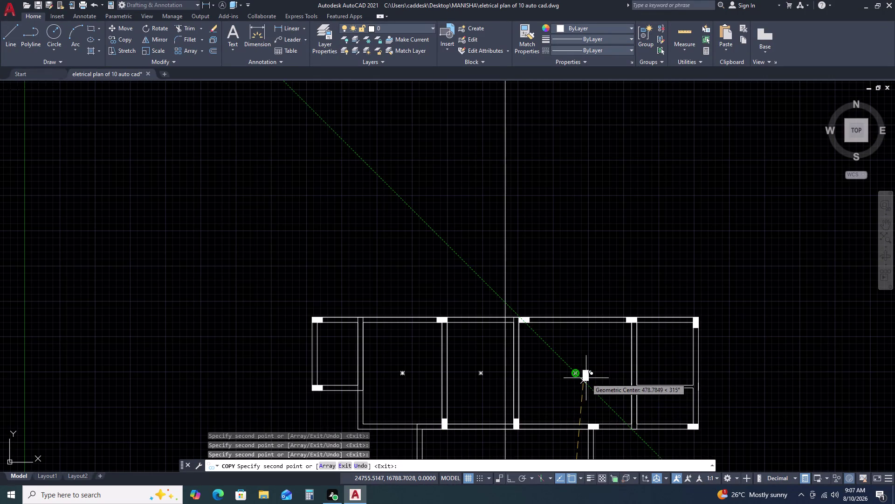
middle_drag(574, 396, 614, 250)
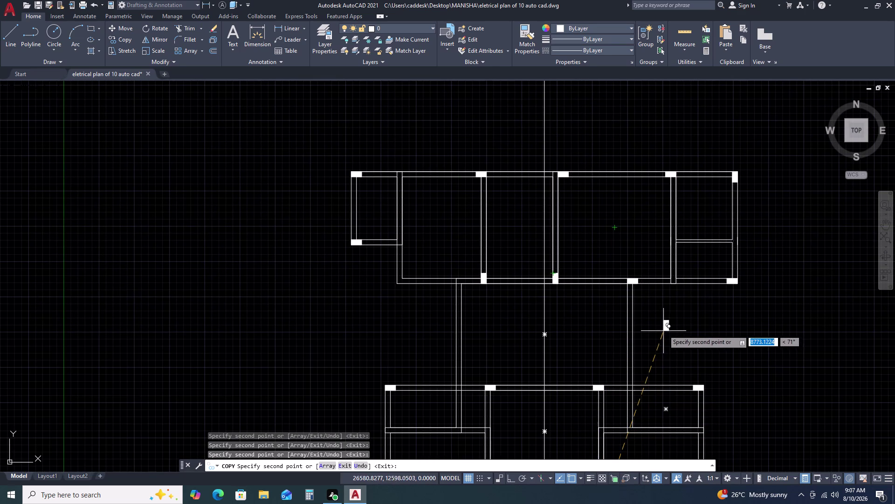
key(Escape)
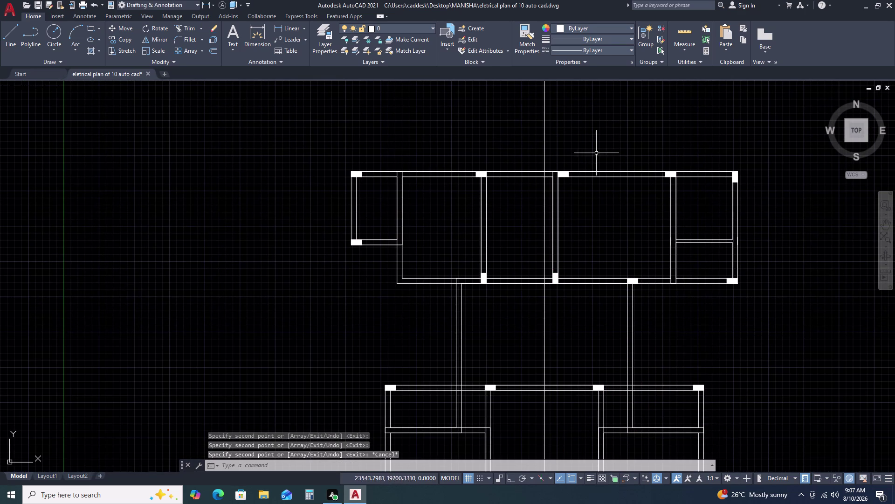
Select the corner column block and nudge it slightly down into alignment.
double_click(596, 128)
key(Escape)
key(Escape)
scroll(up, 3)
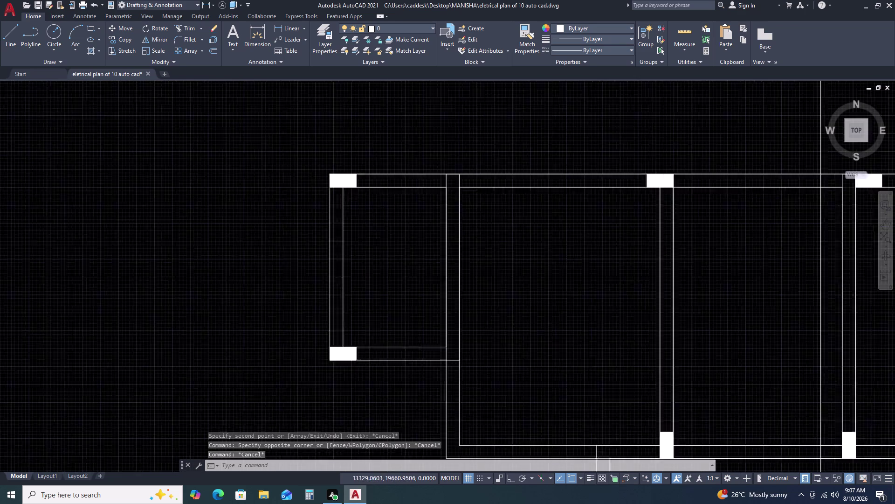
scroll(up, 3)
scroll(down, 3)
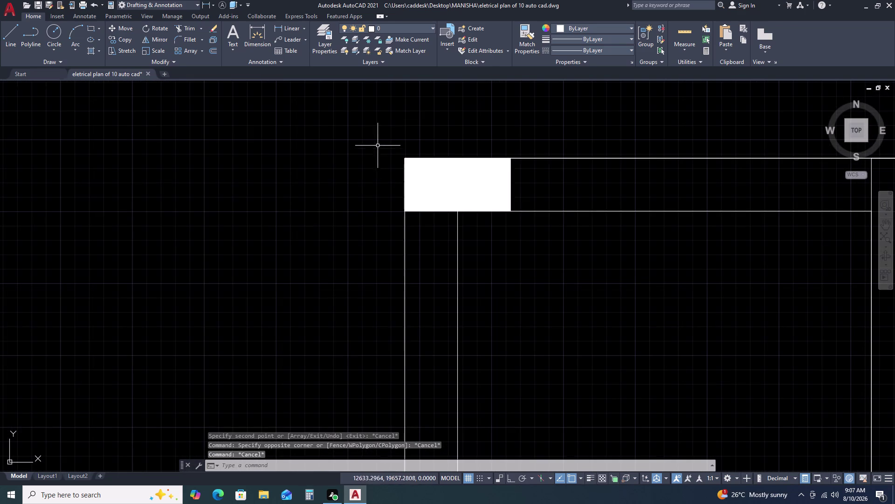
click(375, 135)
drag(377, 135, 382, 141)
click(570, 247)
text(m)
key(space)
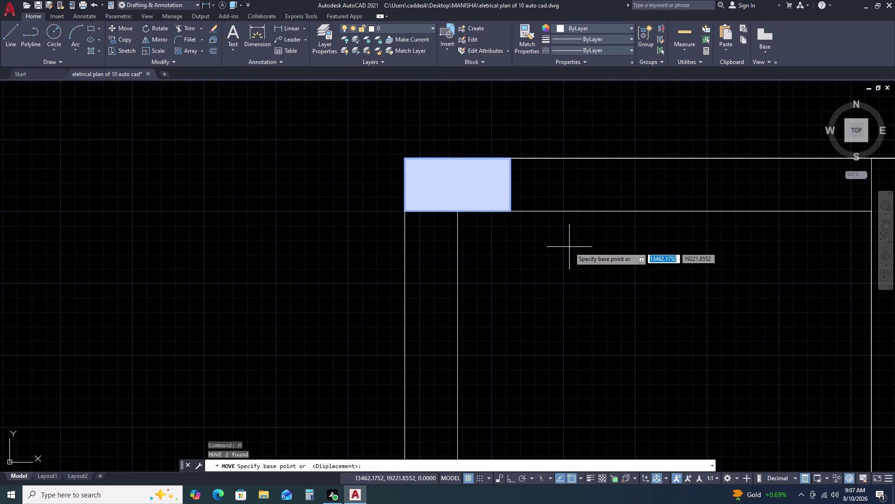
click(404, 157)
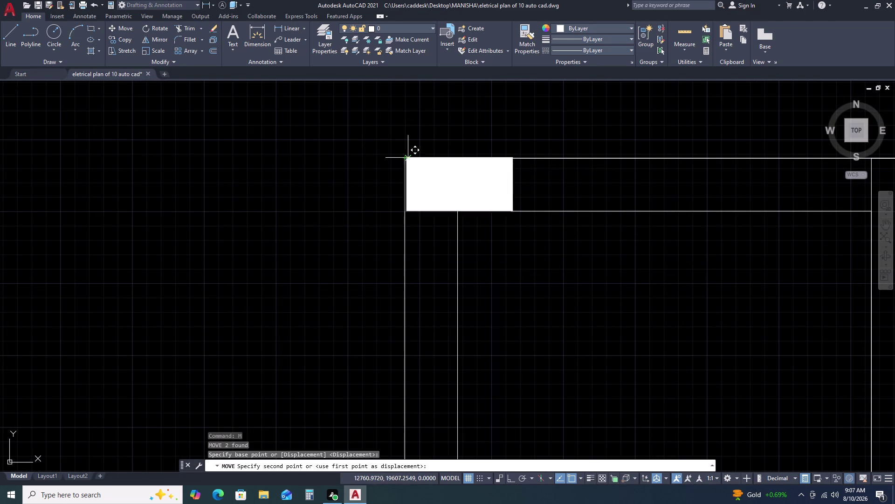
click(403, 159)
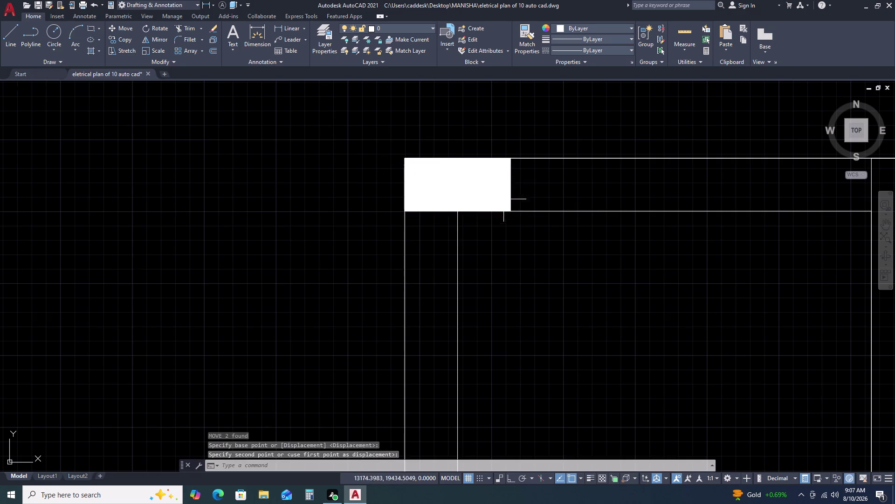
Move the next column along the top wall slightly left onto the wall corner.
scroll(down, 3)
scroll(up, 3)
middle_drag(714, 218, 404, 174)
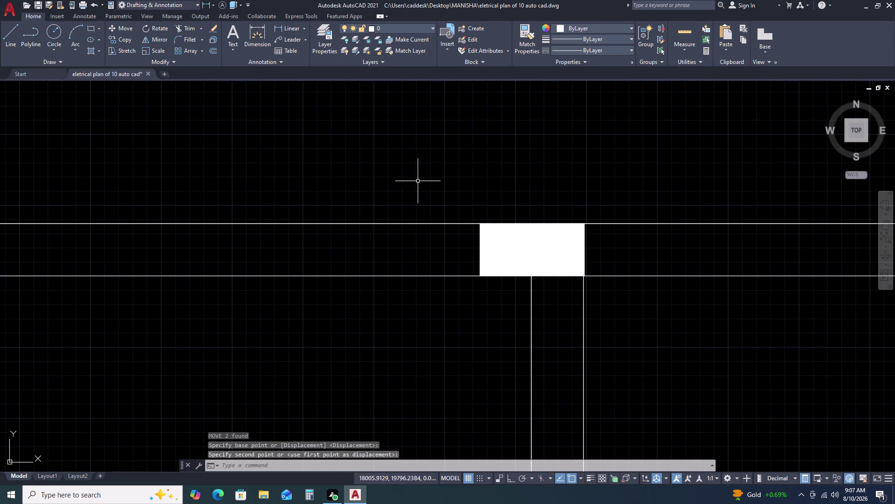
drag(418, 173, 420, 191)
click(644, 333)
key(m)
key(space)
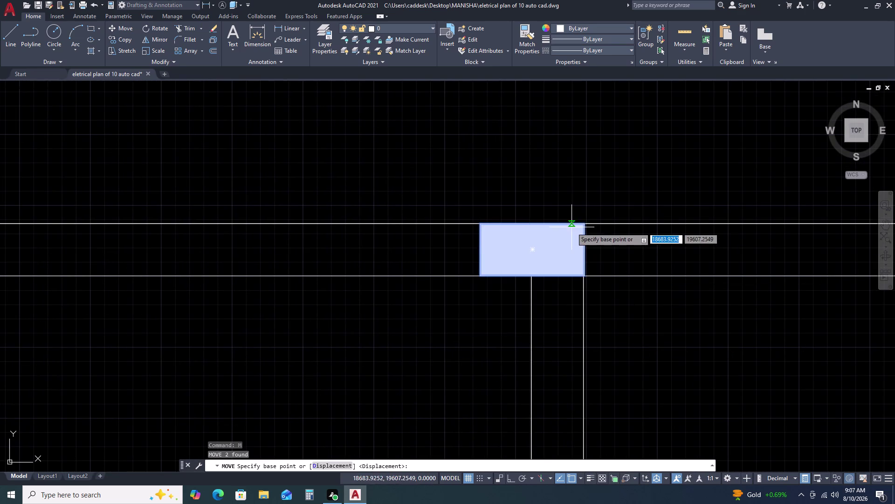
scroll(up, 3)
click(597, 225)
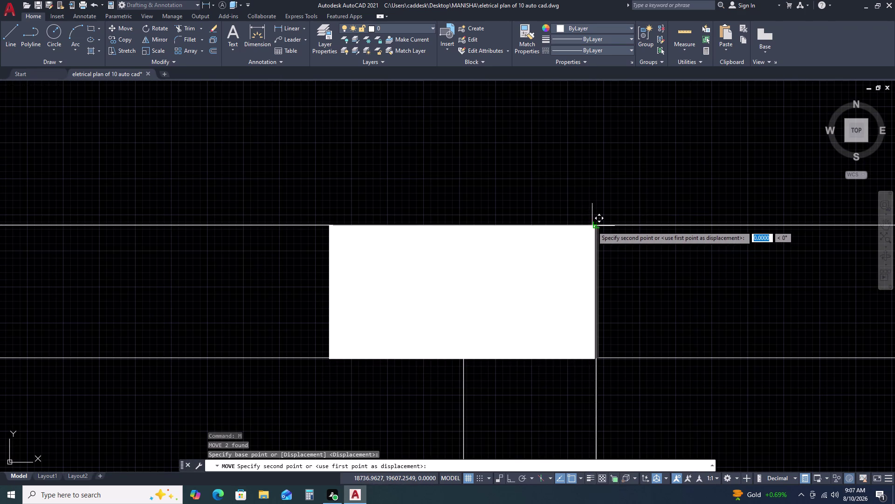
click(592, 226)
Shift another column block left into its final position.
scroll(up, 3)
scroll(up, 3)
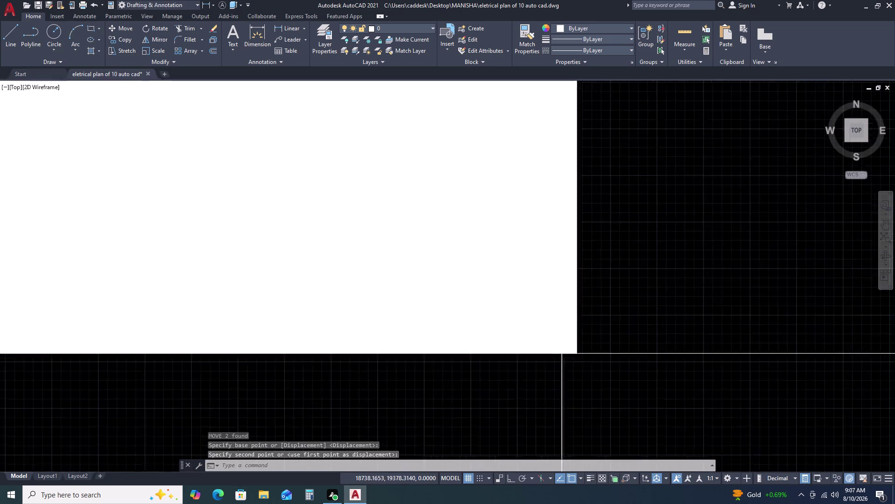
click(609, 339)
double_click(574, 301)
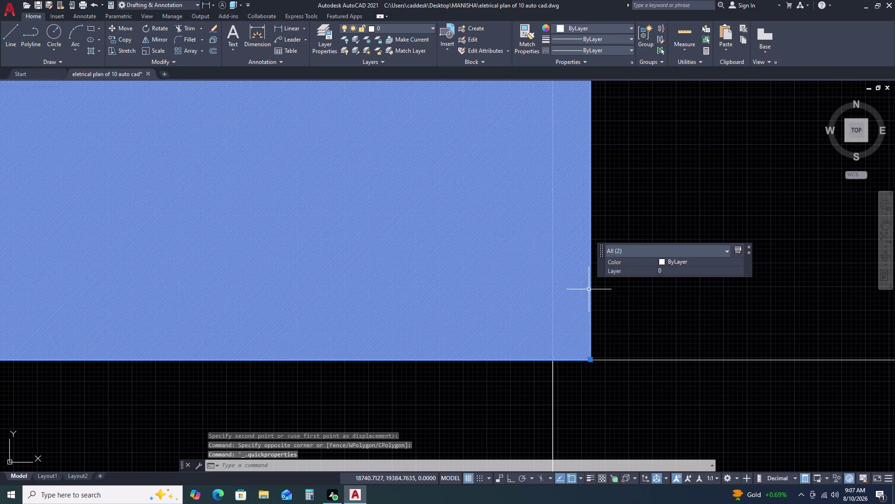
text(m)
key(space)
click(591, 358)
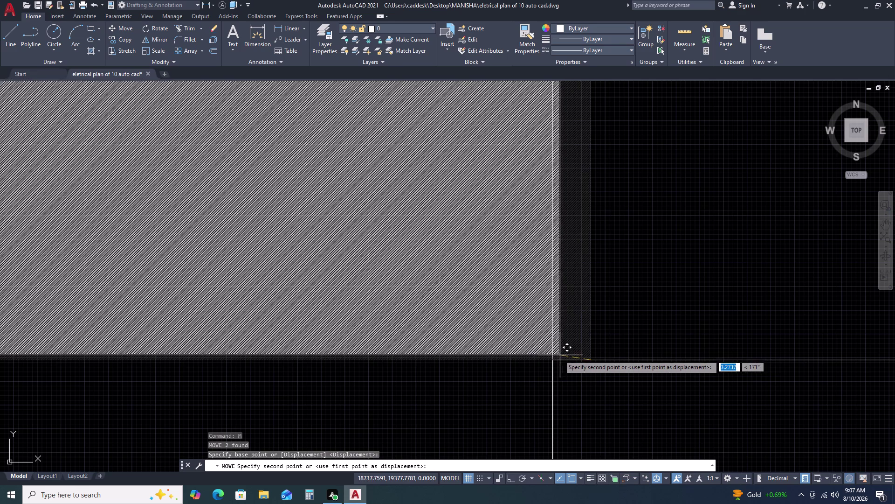
click(553, 360)
Select the next column block further along the plan's top wall.
scroll(down, 3)
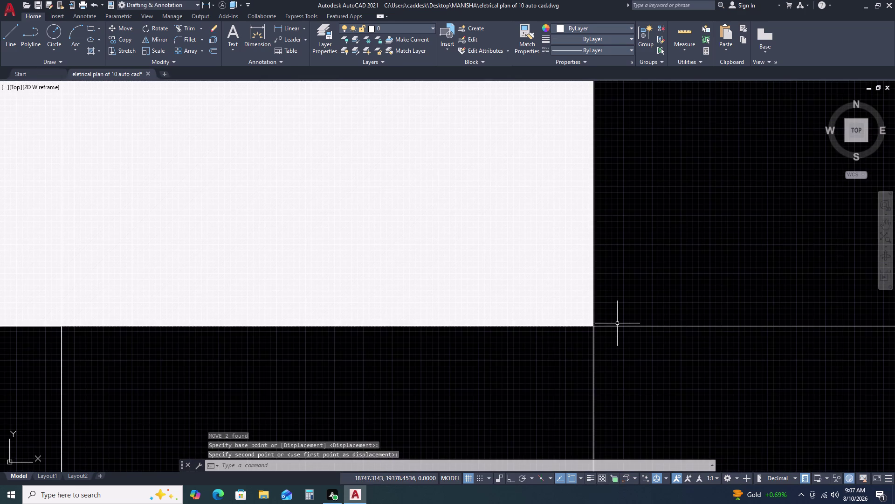
scroll(down, 3)
scroll(down, 3)
middle_drag(725, 353, 349, 263)
scroll(down, 3)
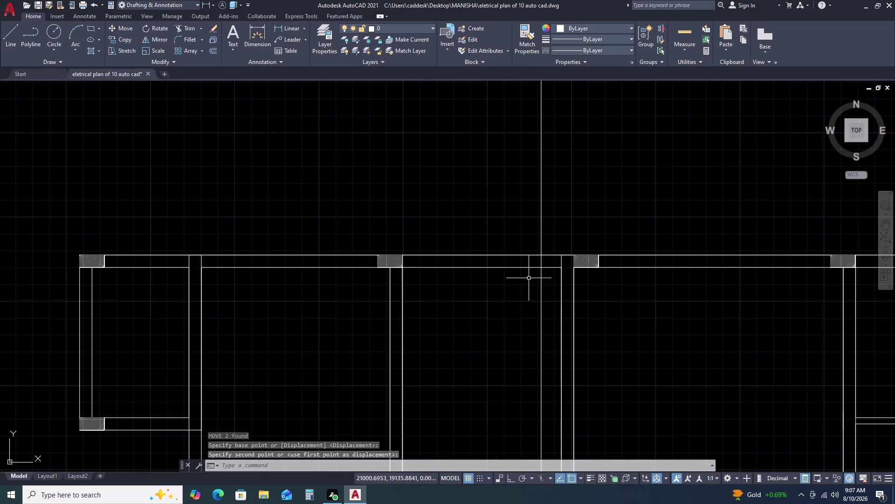
scroll(up, 3)
scroll(down, 3)
scroll(up, 3)
middle_drag(724, 329, 507, 334)
scroll(up, 3)
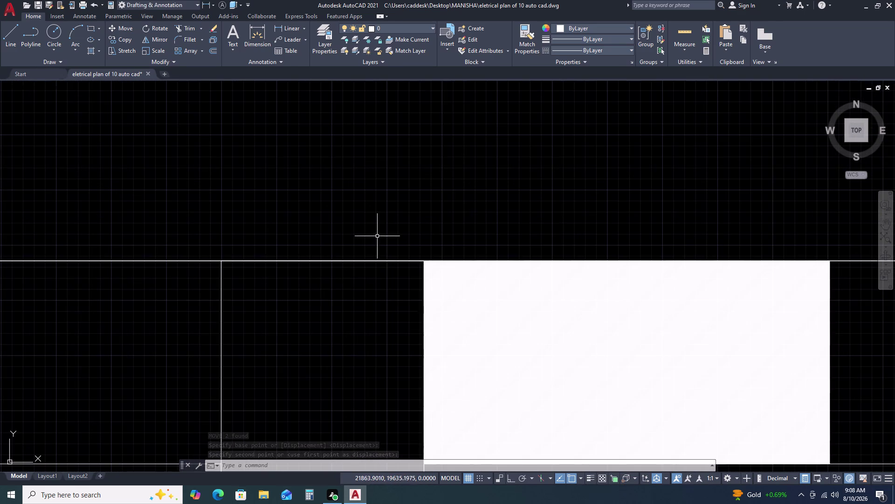
double_click(377, 236)
scroll(down, 3)
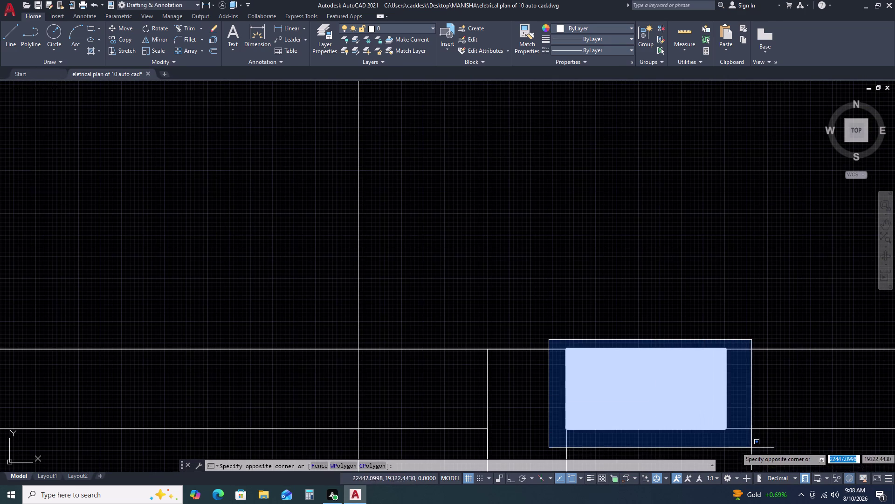
double_click(755, 446)
scroll(up, 3)
middle_drag(588, 436, 554, 305)
middle_drag(538, 268, 527, 247)
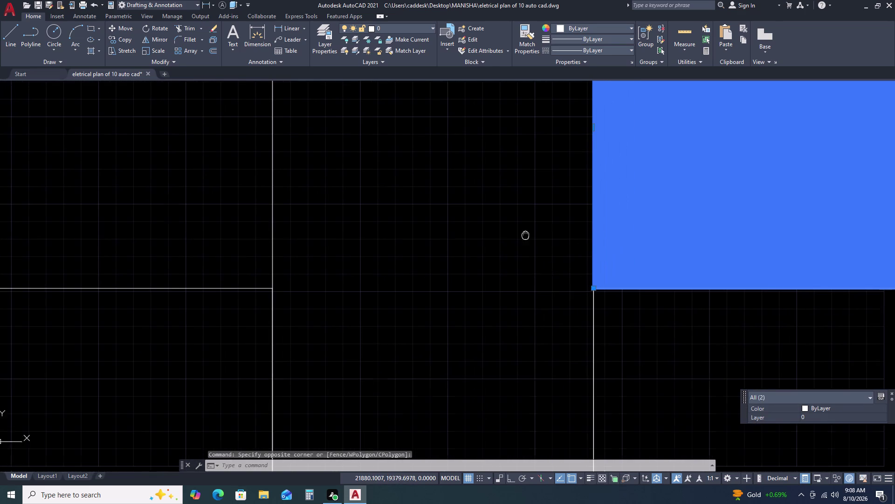
Move that column block onto the wall junction and view the whole floor plan.
key(m)
key(space)
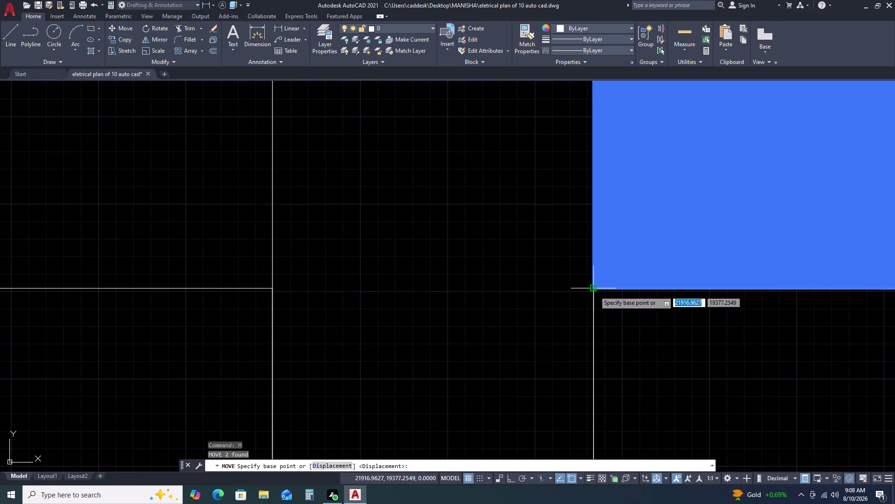
click(594, 291)
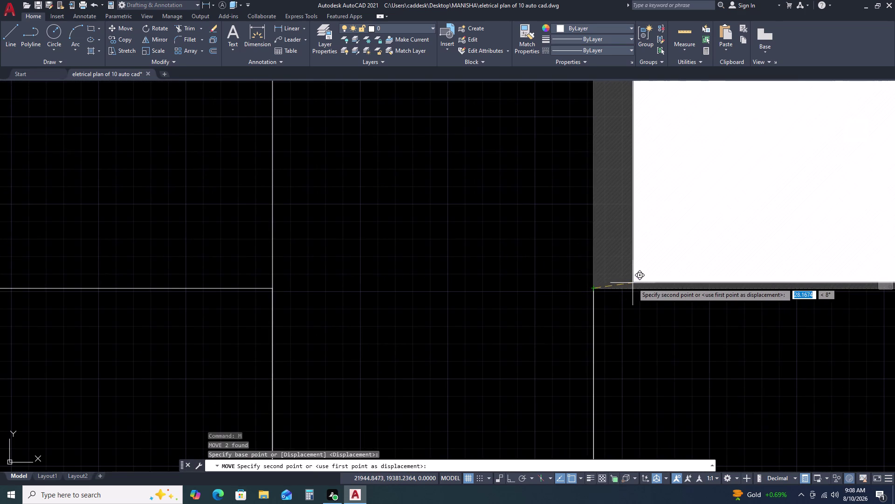
scroll(down, 3)
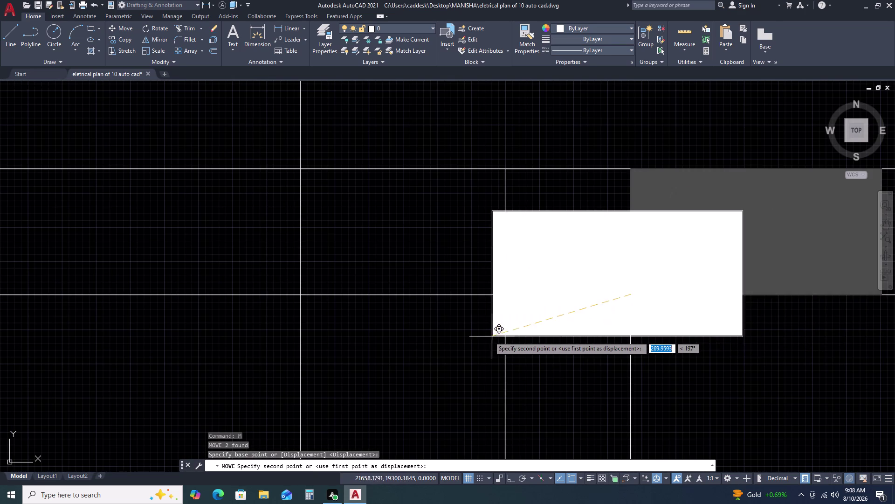
scroll(down, 3)
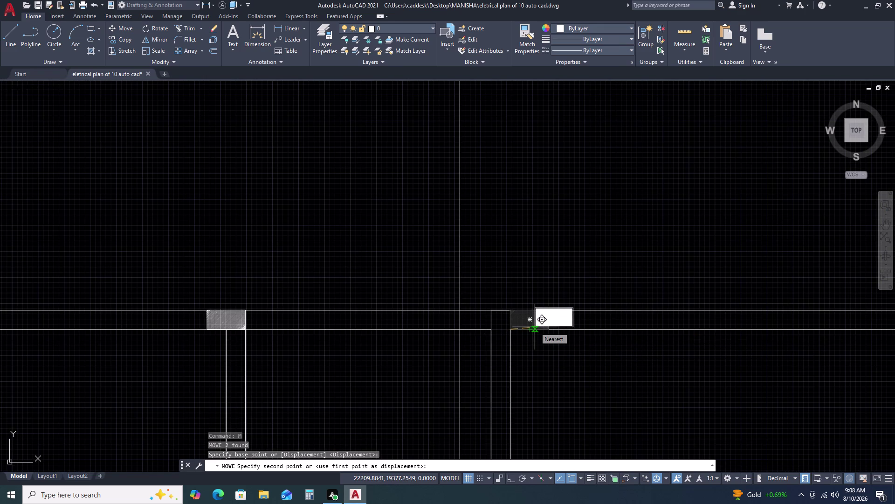
click(488, 329)
right_click(489, 329)
scroll(down, 3)
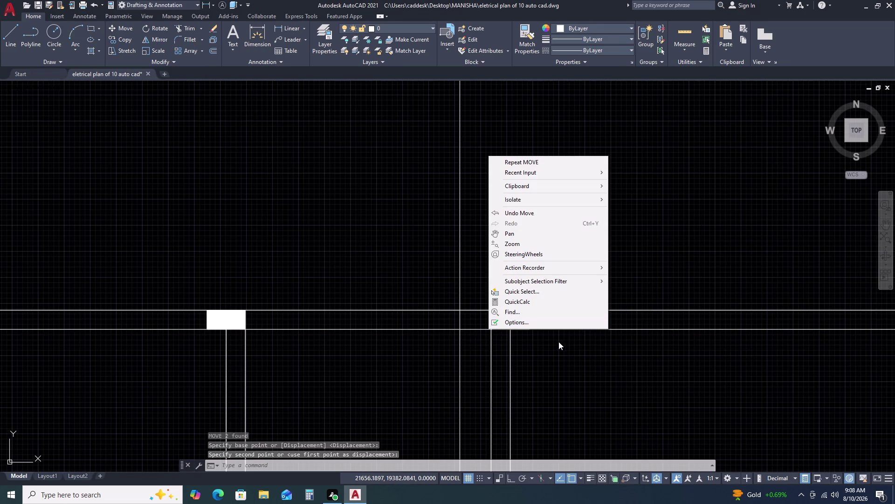
key(Escape)
scroll(down, 3)
middle_drag(662, 330, 493, 300)
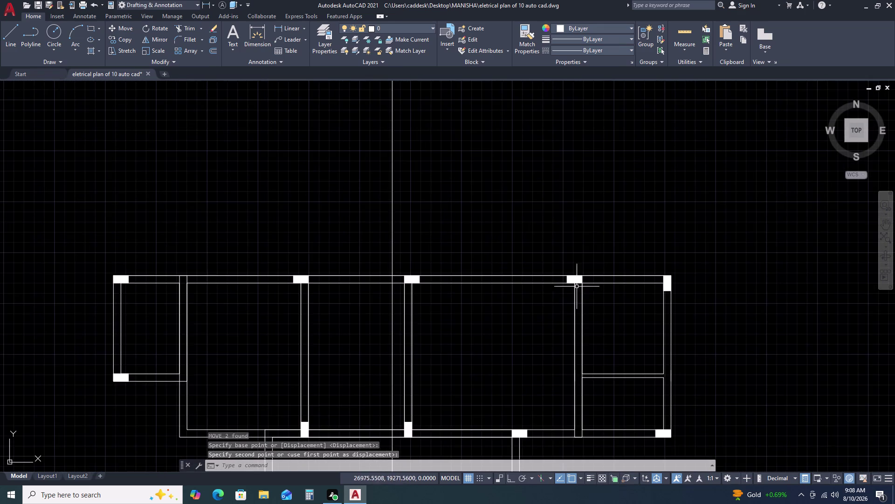
Move the first two hatched column blocks onto their wall corners.
scroll(up, 3)
middle_drag(662, 279, 552, 266)
click(469, 200)
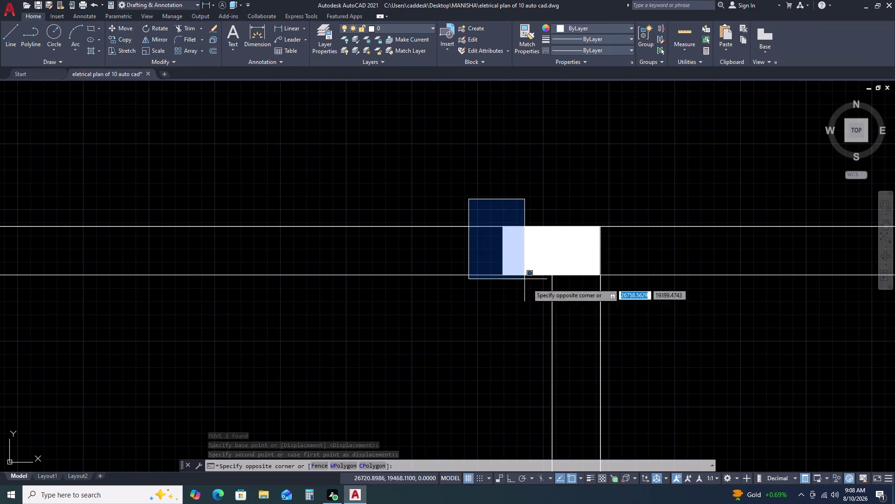
click(621, 326)
text(m)
key(space)
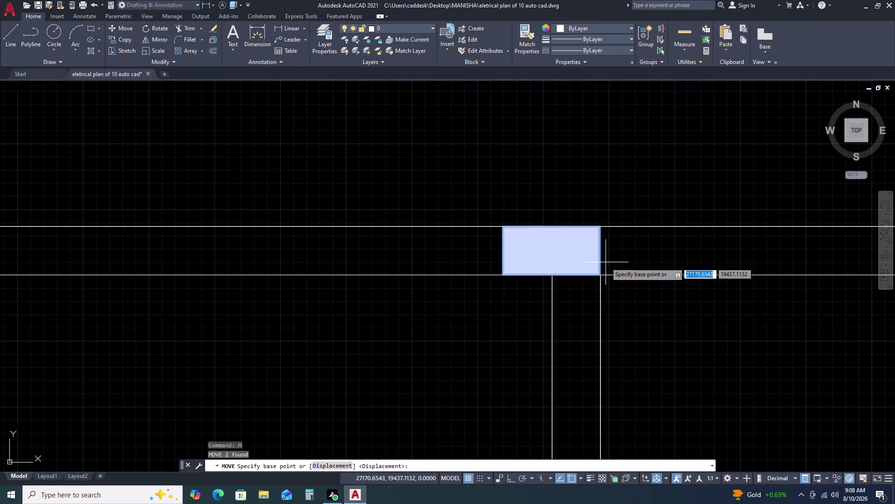
scroll(up, 3)
click(601, 210)
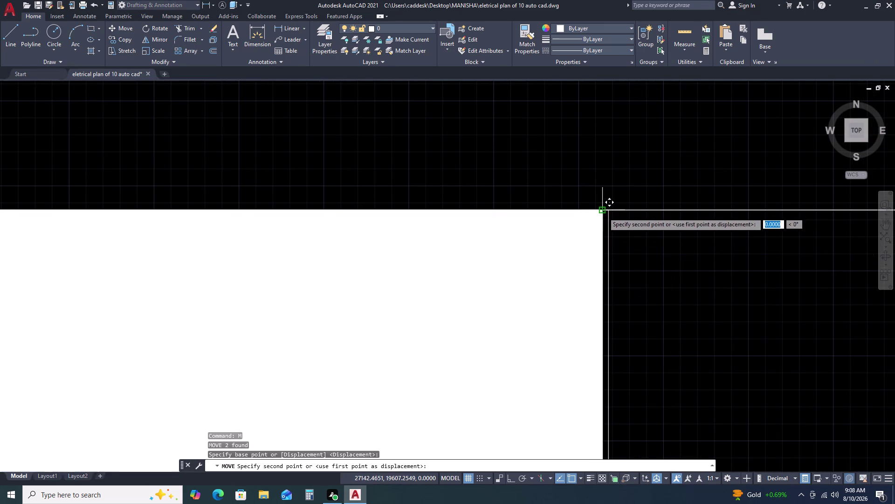
double_click(611, 211)
scroll(down, 3)
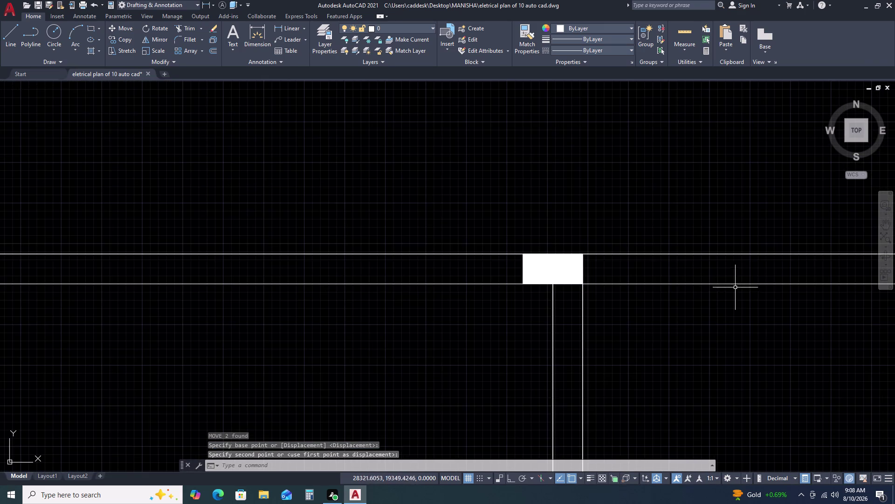
middle_drag(739, 288, 377, 262)
click(526, 208)
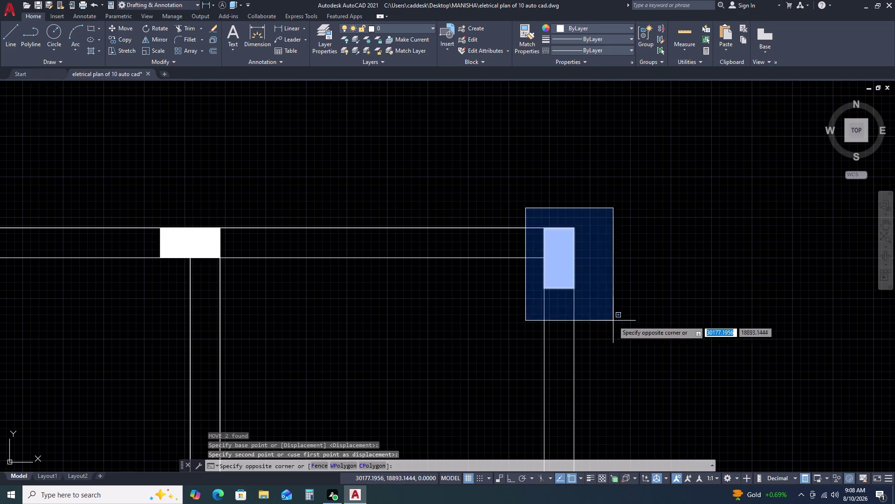
double_click(615, 323)
text(m)
key(space)
scroll(up, 3)
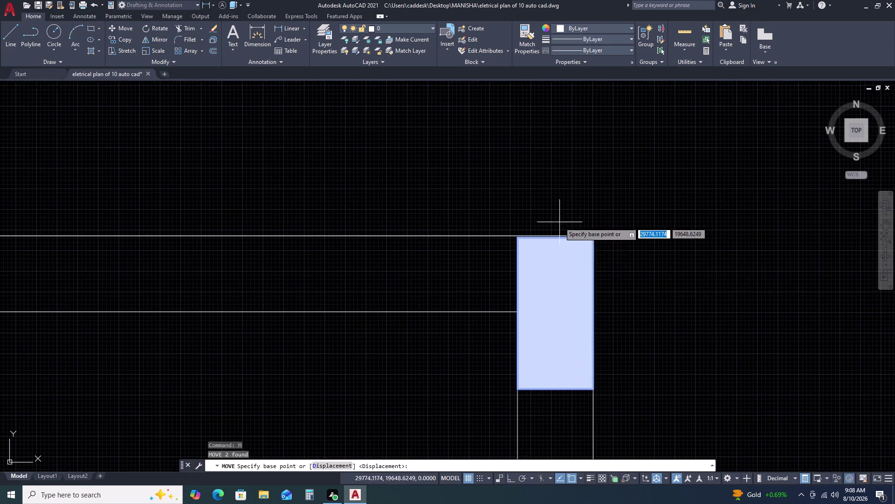
scroll(up, 3)
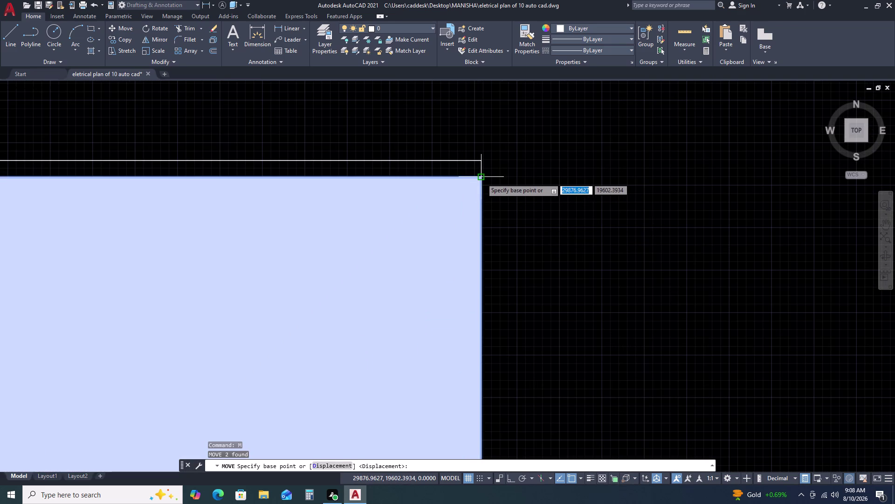
double_click(482, 178)
click(480, 162)
scroll(down, 3)
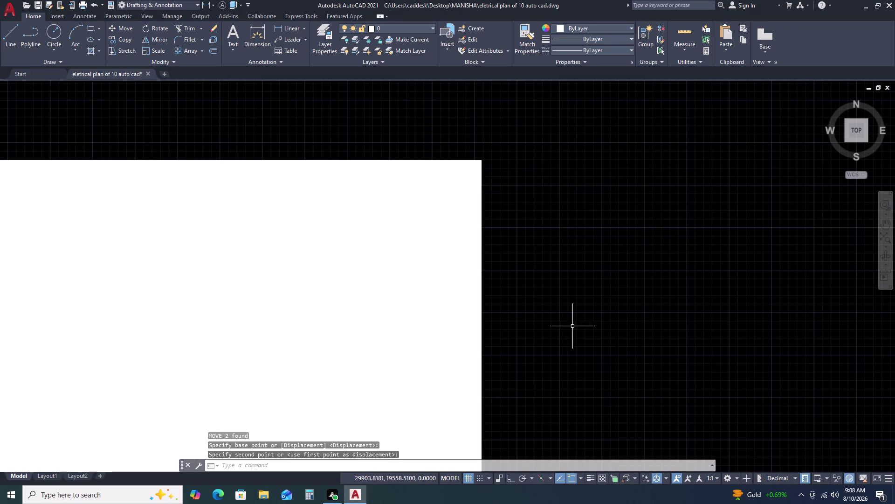
scroll(down, 3)
scroll(up, 3)
scroll(down, 3)
scroll(down, 3)
scroll(down, 3)
Snap the wall-end column block and the narrow column block onto wall corners.
middle_drag(628, 403, 625, 303)
scroll(up, 3)
scroll(up, 3)
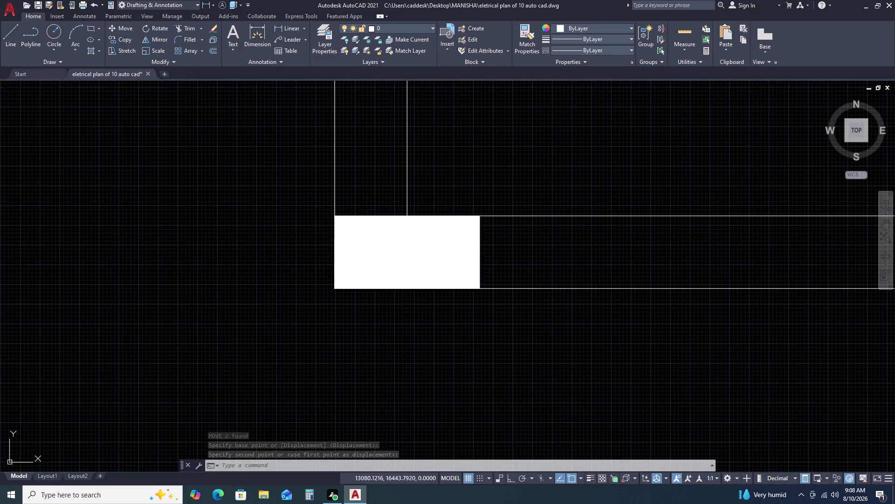
double_click(310, 197)
click(561, 381)
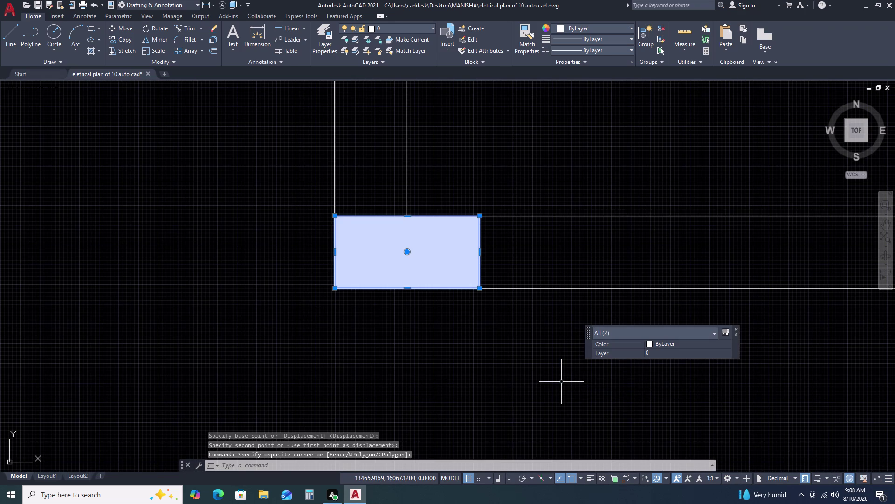
text(m)
key(space)
scroll(up, 3)
double_click(357, 304)
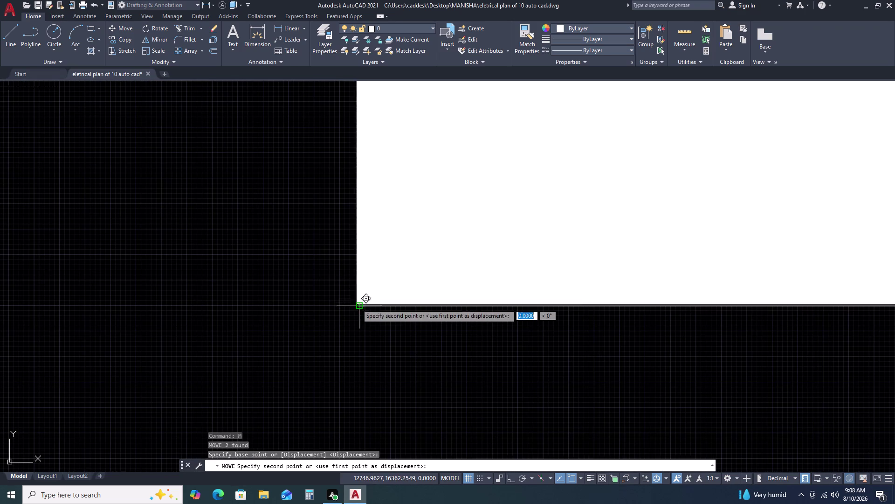
double_click(357, 303)
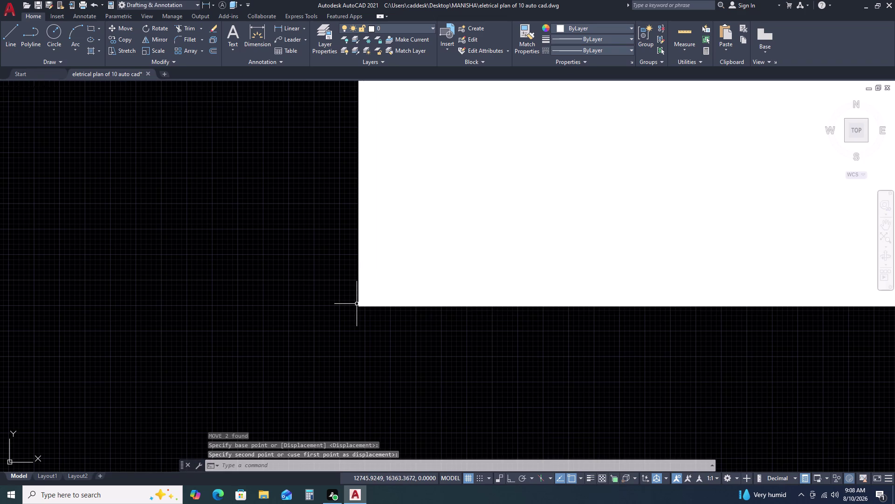
scroll(down, 3)
scroll(down, 3)
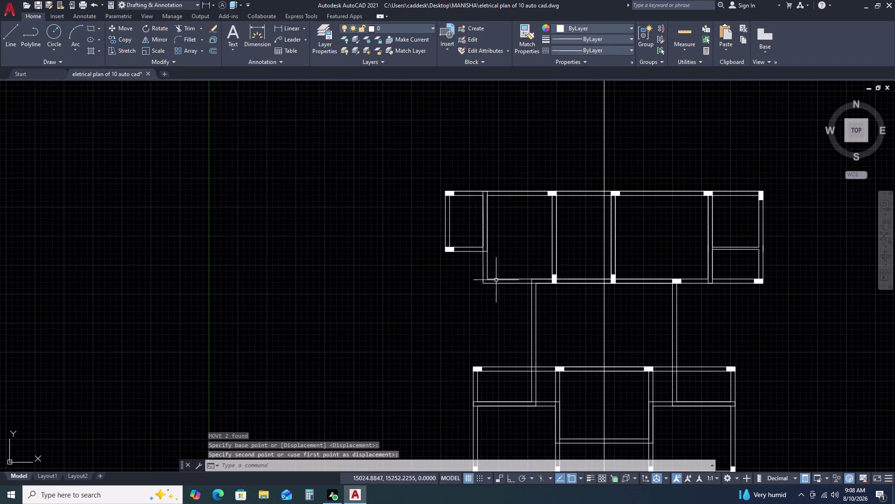
scroll(up, 3)
double_click(473, 242)
double_click(574, 386)
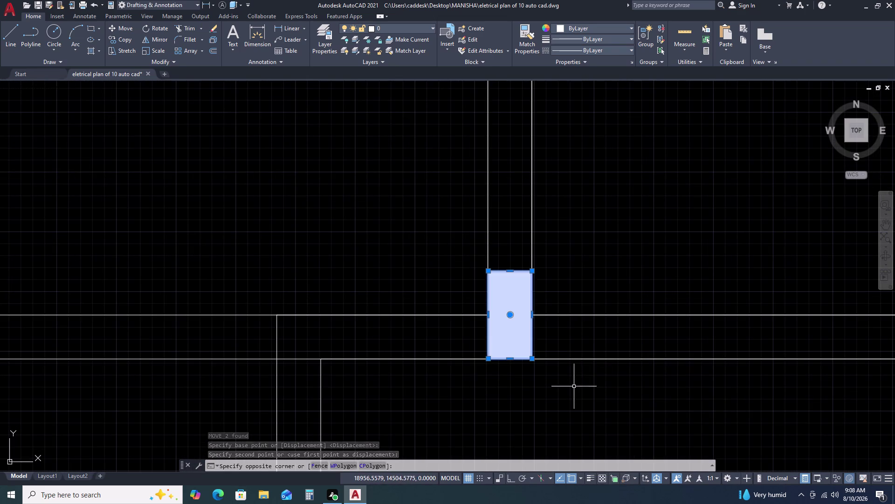
key(m)
key(space)
scroll(up, 3)
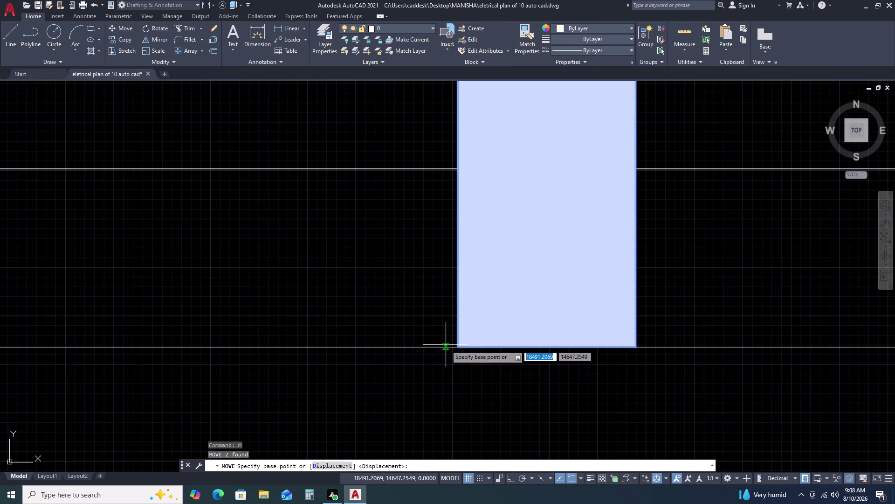
click(456, 347)
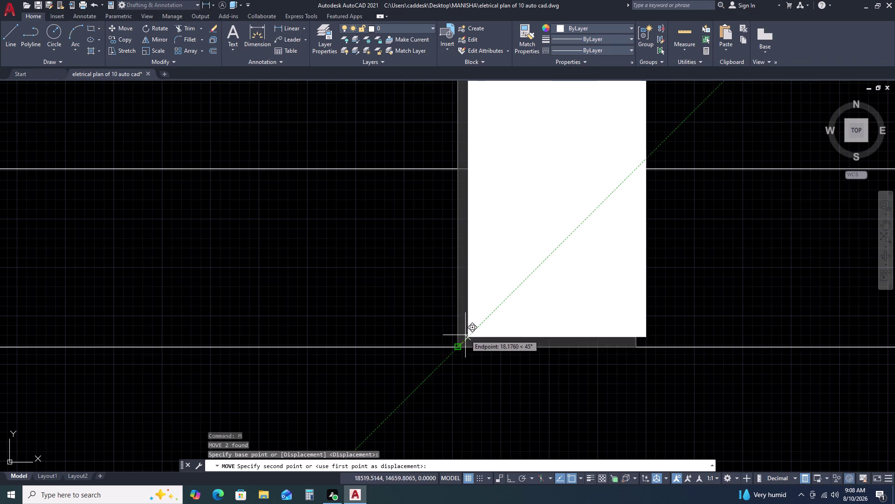
click(457, 344)
scroll(down, 3)
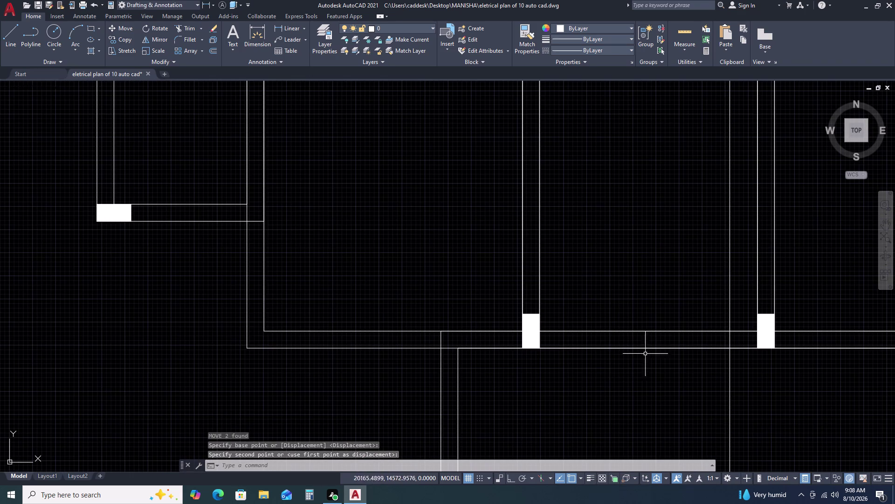
Move the right-hand column block to its wall corner and another block to a new spot.
click(746, 297)
drag(792, 387, 806, 394)
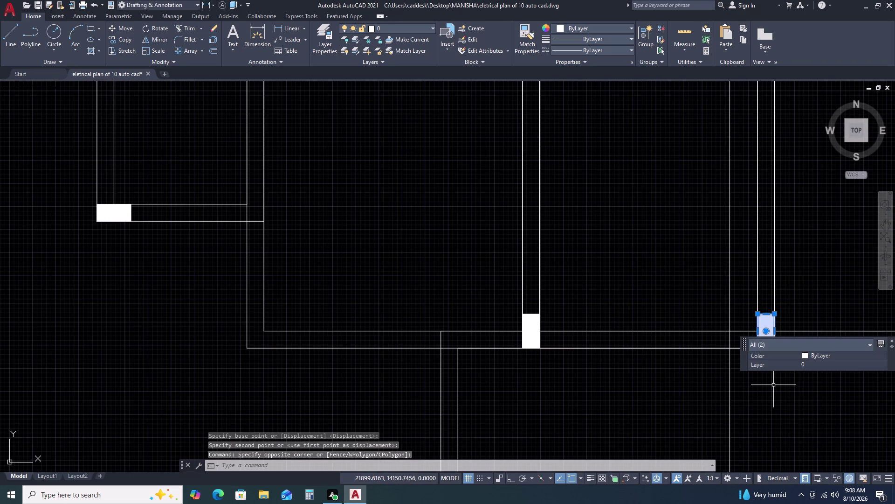
key(m)
key(space)
scroll(up, 3)
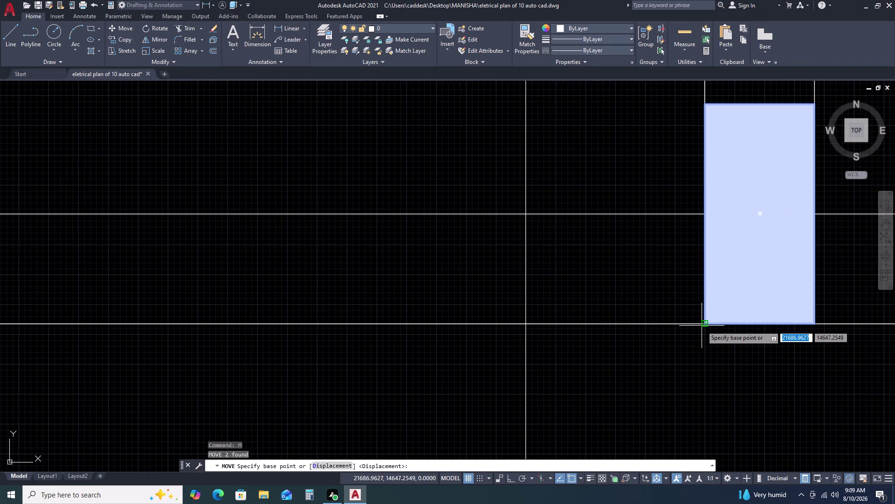
click(702, 325)
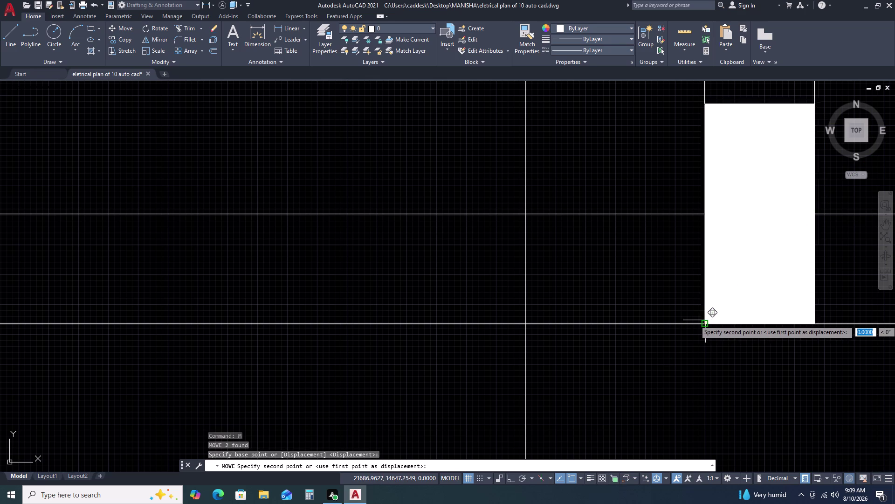
click(706, 321)
scroll(down, 3)
middle_drag(832, 359, 326, 260)
scroll(down, 3)
scroll(up, 3)
click(480, 216)
drag(598, 309, 606, 307)
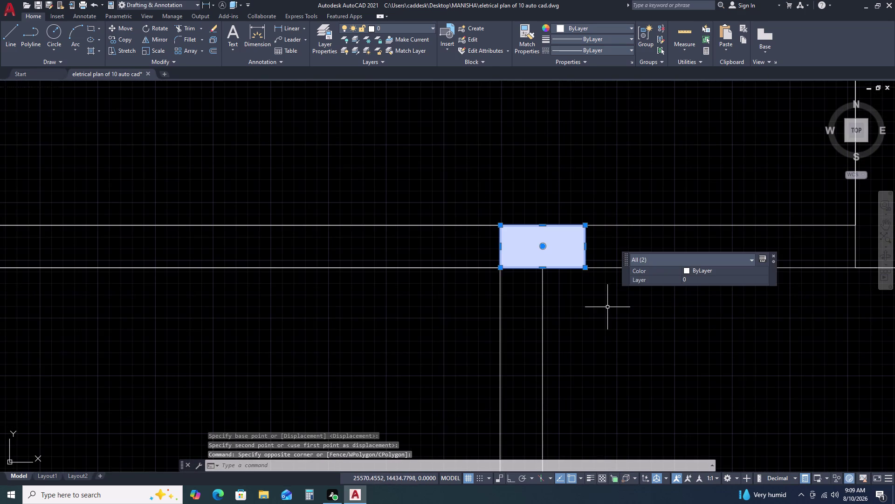
text(m)
key(space)
scroll(up, 3)
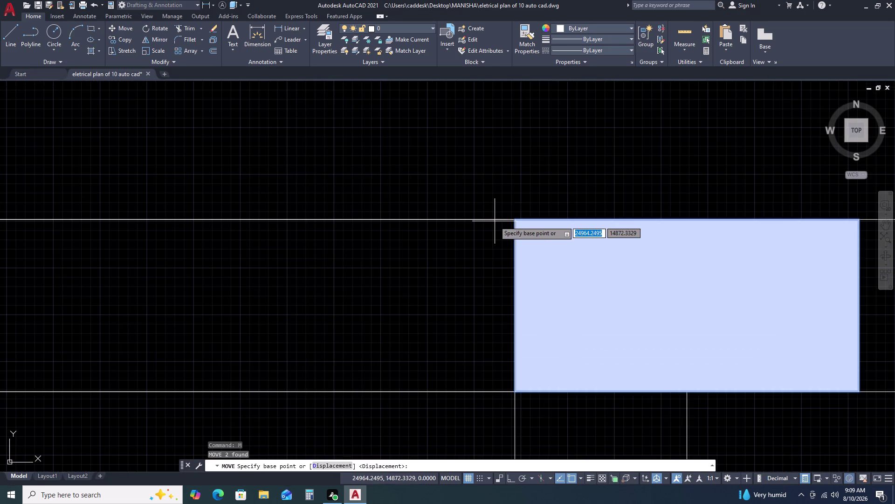
scroll(up, 3)
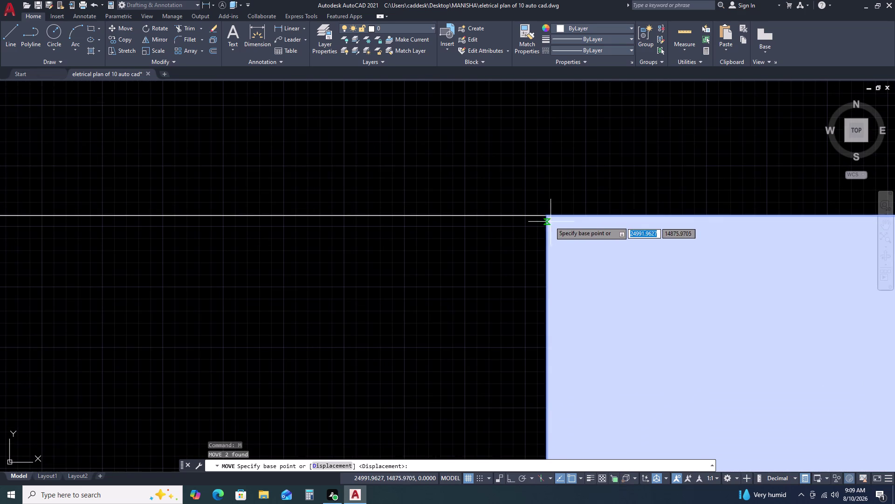
double_click(546, 216)
scroll(down, 3)
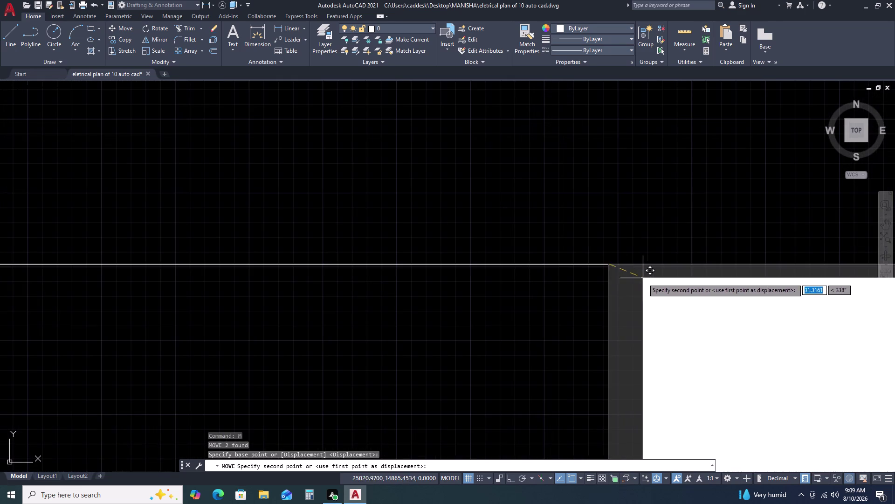
scroll(down, 3)
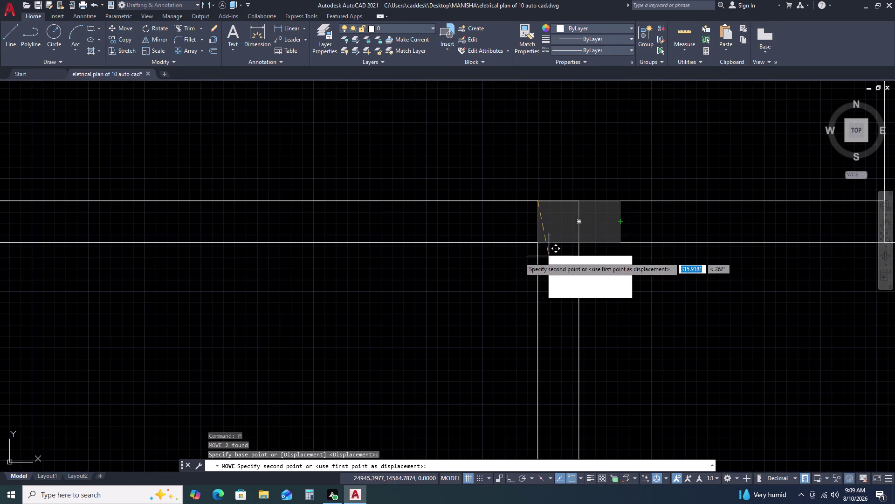
click(424, 149)
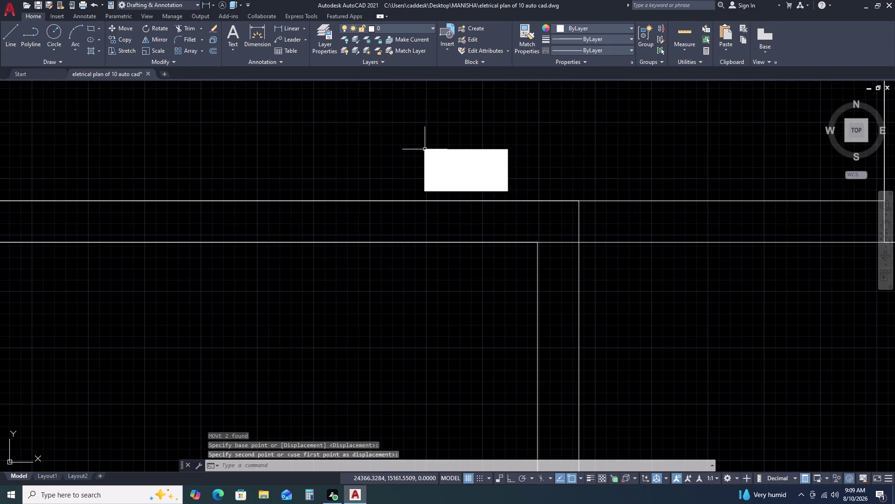
Reposition the misplaced column square onto its wall corner.
click(526, 151)
click(436, 191)
text(m)
key(space)
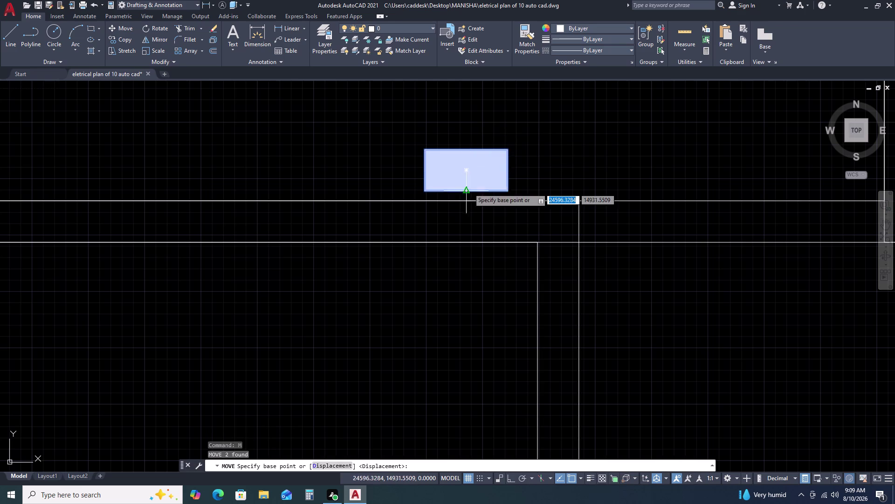
click(505, 145)
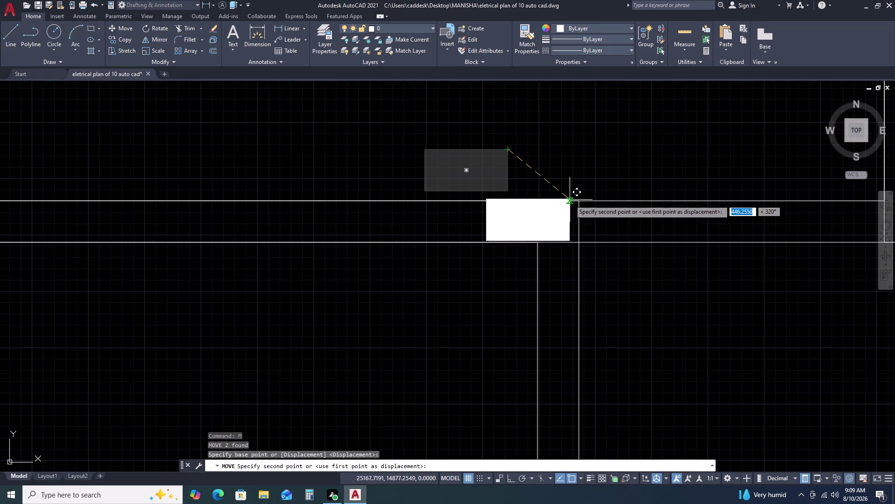
click(577, 202)
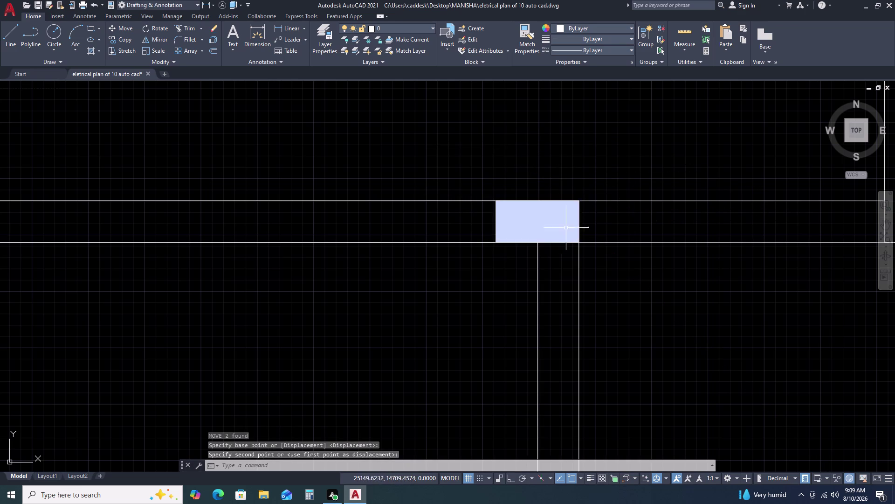
scroll(up, 3)
scroll(down, 3)
scroll(up, 3)
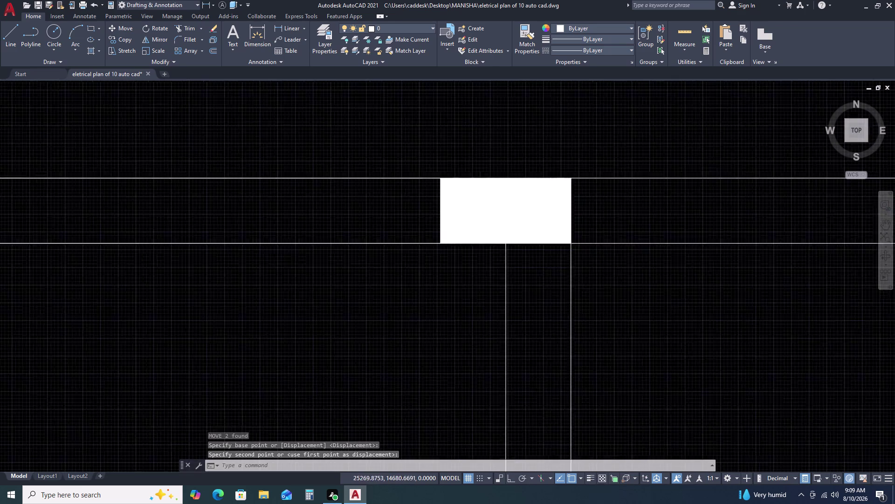
scroll(up, 3)
Cancel the accidental column hatch edit and clear the selection.
click(448, 299)
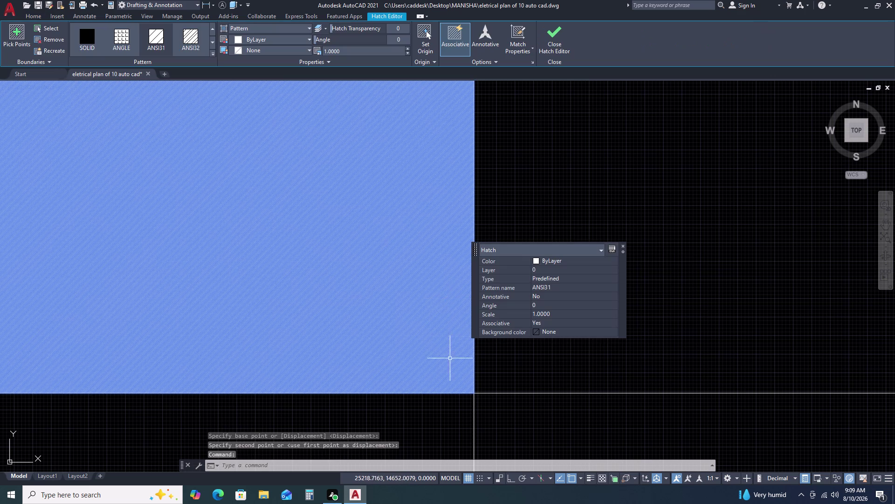
scroll(up, 3)
scroll(down, 3)
scroll(down, 3)
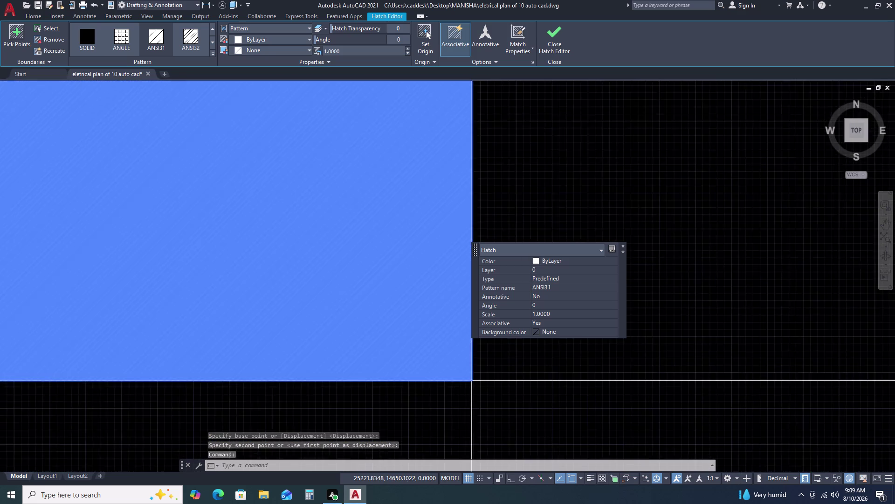
scroll(down, 3)
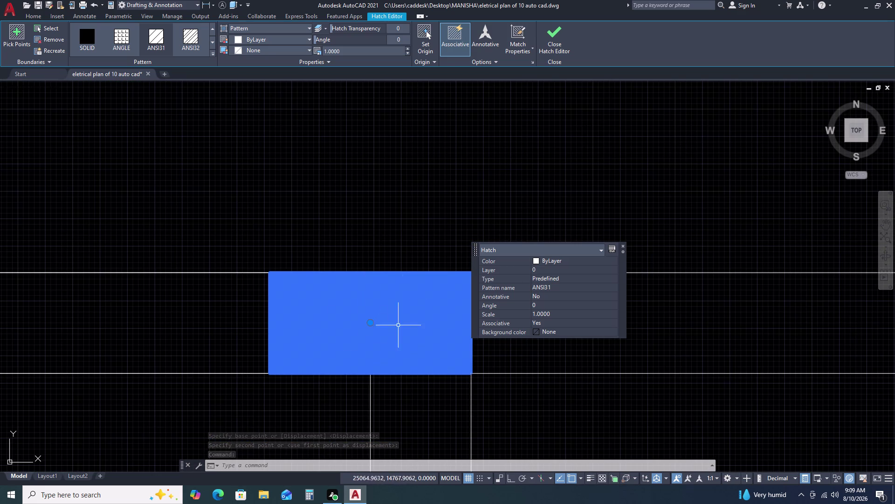
scroll(up, 3)
scroll(down, 3)
scroll(up, 3)
scroll(down, 3)
key(Escape)
key(Escape)
scroll(down, 3)
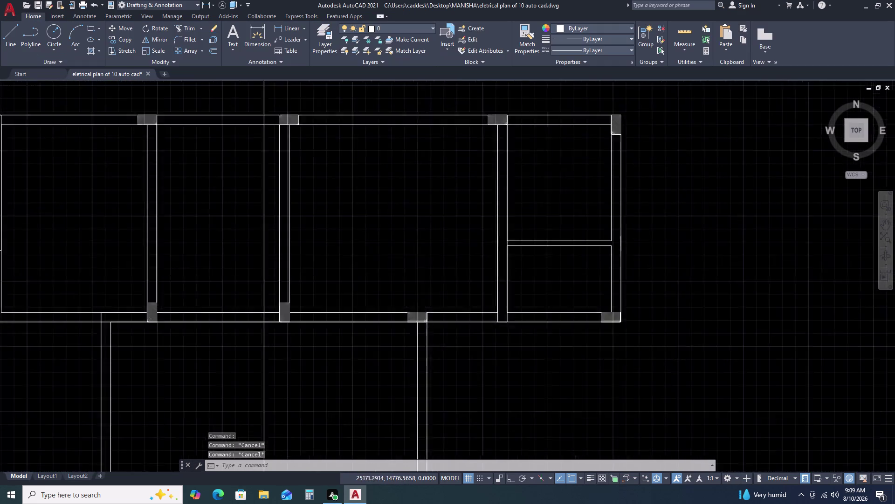
Snap the first lower-room column square onto its wall corner.
scroll(up, 3)
scroll(up, 3)
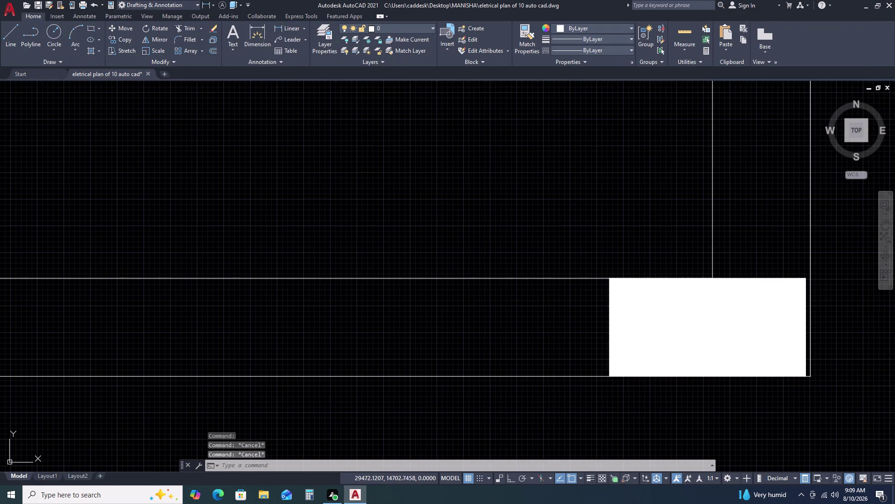
middle_drag(639, 353, 619, 352)
middle_drag(585, 342, 454, 299)
middle_drag(428, 284, 423, 282)
middle_drag(412, 279, 402, 277)
drag(410, 198, 419, 211)
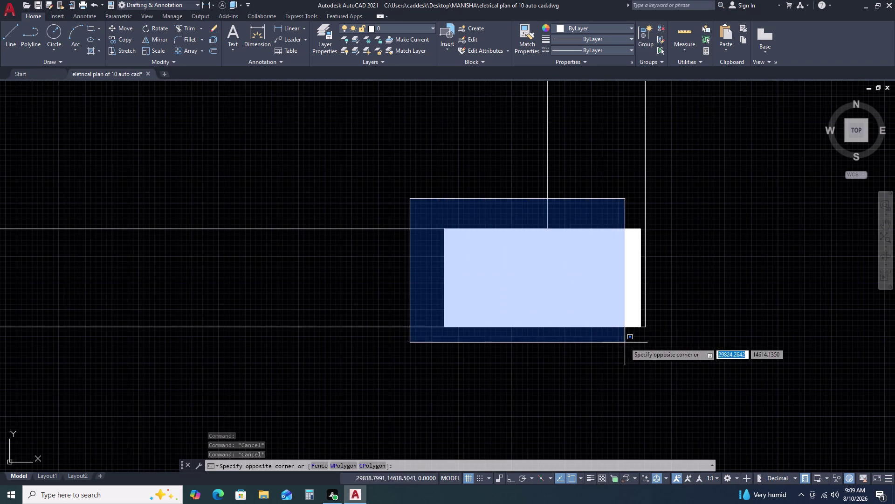
click(666, 366)
key(m)
key(space)
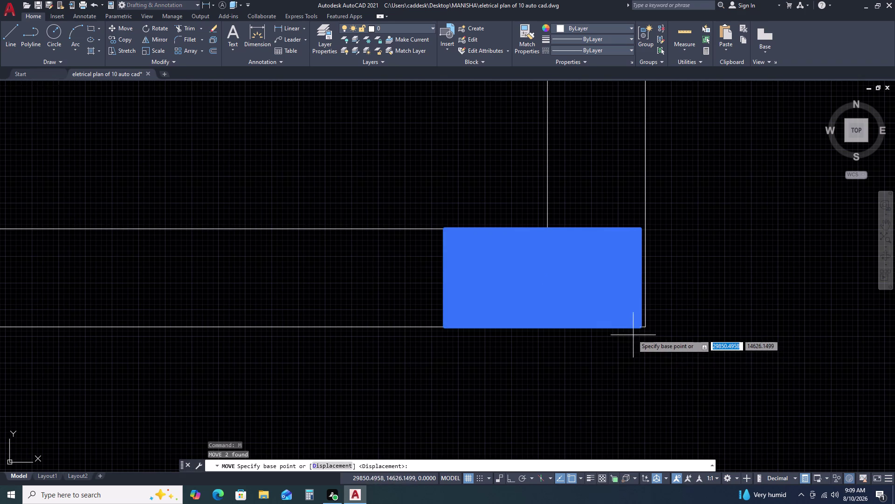
scroll(up, 3)
click(656, 307)
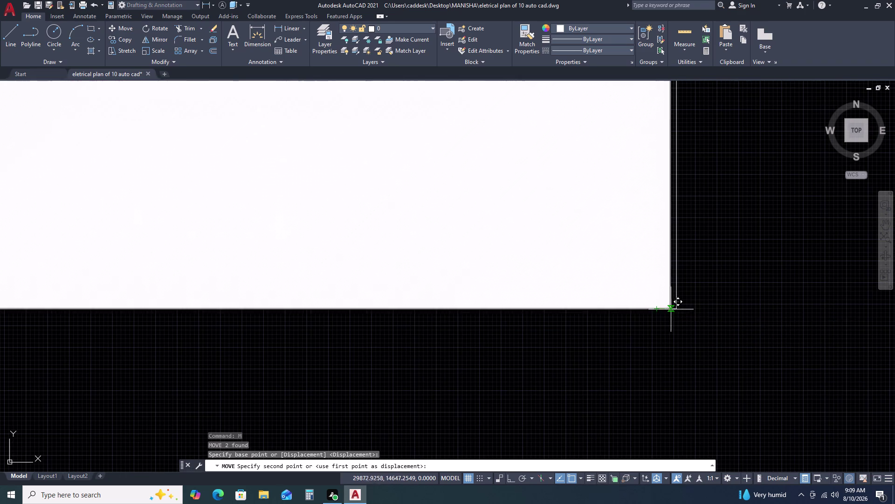
click(678, 309)
scroll(down, 3)
scroll(down, 3)
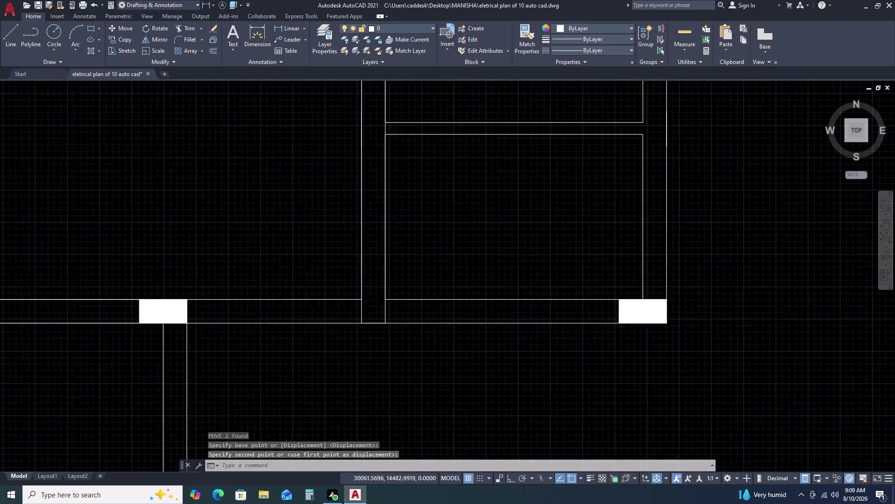
scroll(down, 3)
Move the next column square onto the wall junction.
middle_drag(663, 384, 630, 261)
scroll(up, 3)
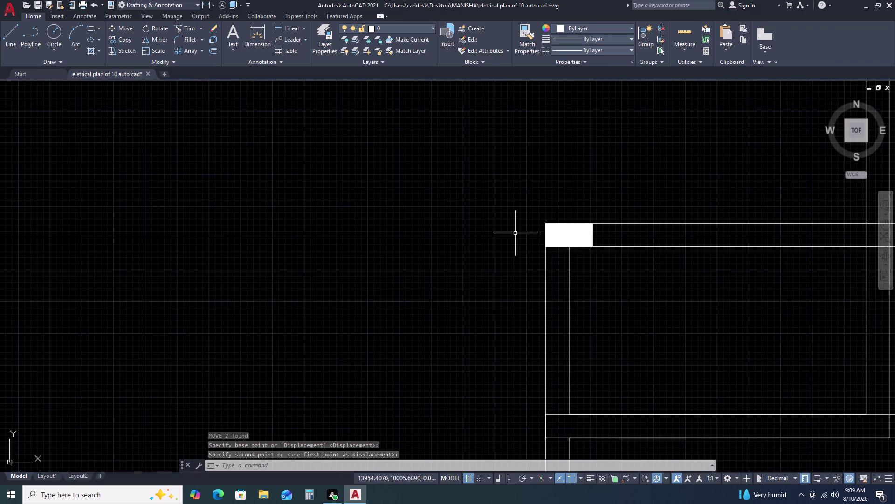
scroll(up, 3)
middle_drag(604, 251, 399, 205)
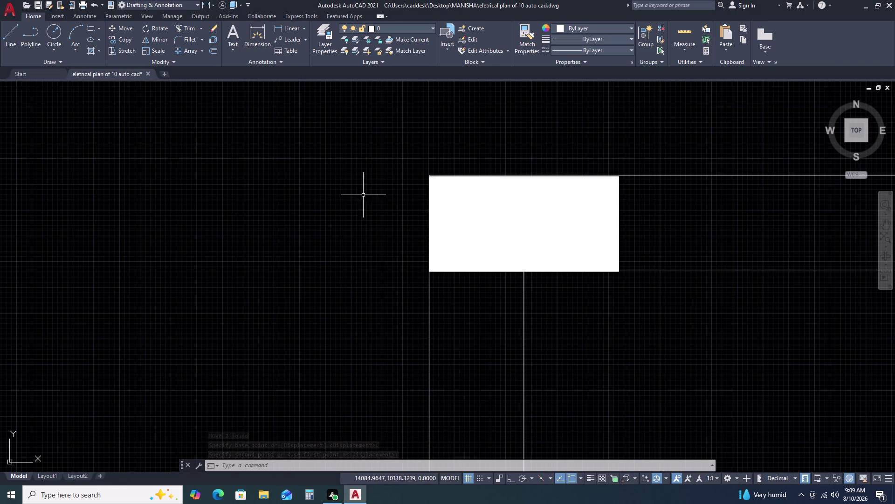
double_click(372, 123)
double_click(719, 345)
key(m)
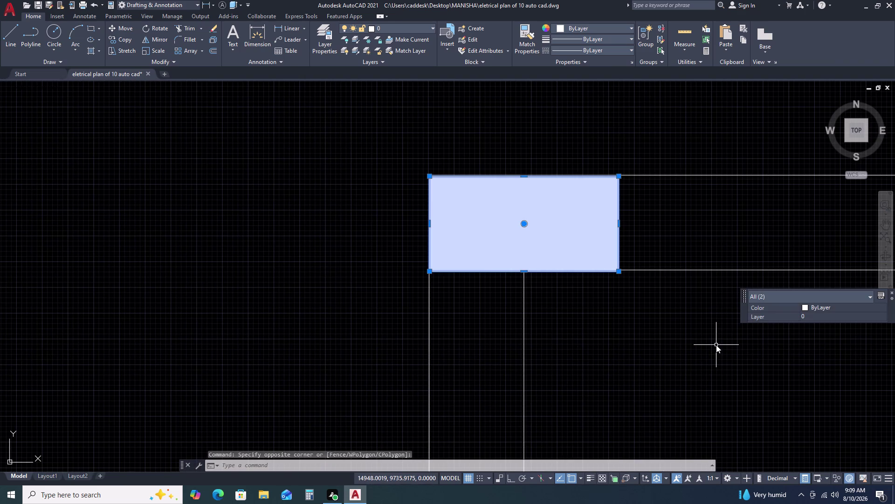
key(space)
scroll(up, 3)
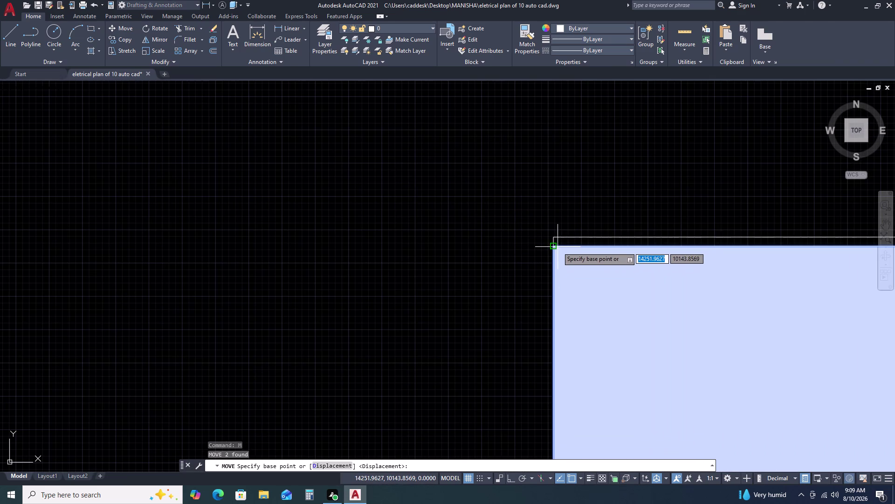
click(554, 248)
click(555, 239)
scroll(down, 3)
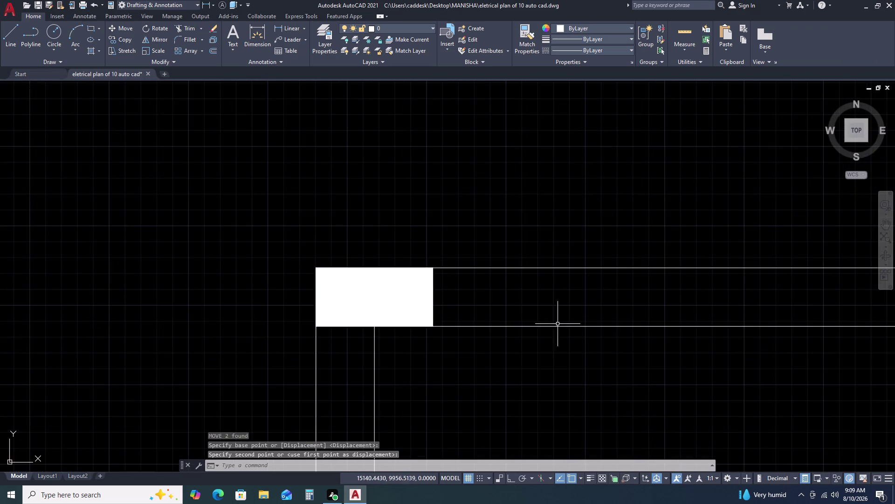
scroll(down, 3)
Start moving another column square, then cancel the move and pan back out.
middle_drag(735, 347, 562, 324)
middle_click(562, 324)
scroll(up, 3)
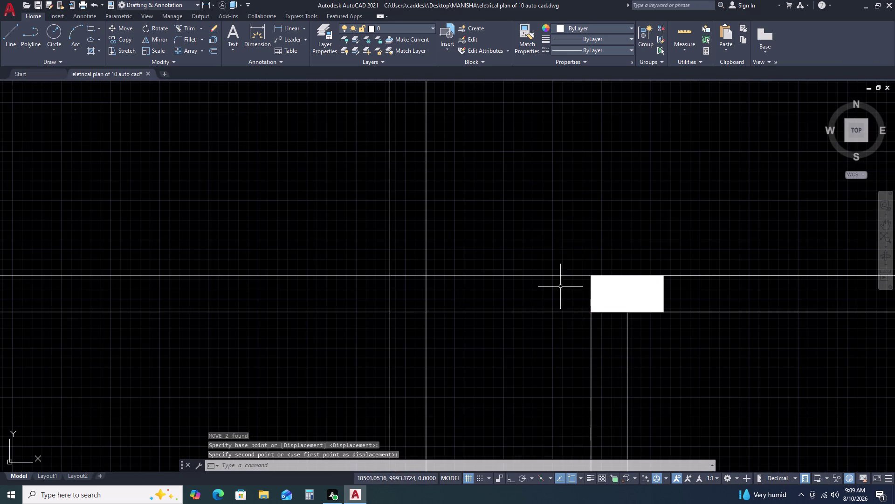
click(567, 229)
click(697, 341)
text(m)
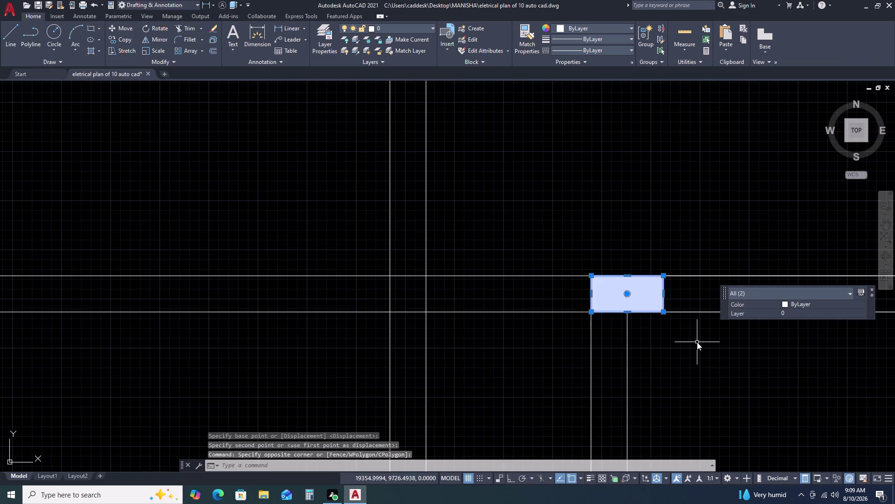
key(space)
scroll(up, 3)
scroll(up, 3)
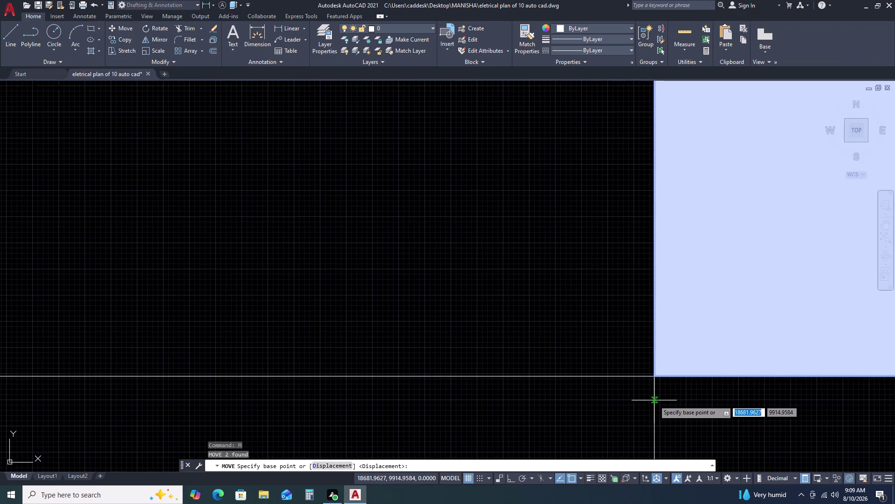
scroll(up, 3)
scroll(up, 3)
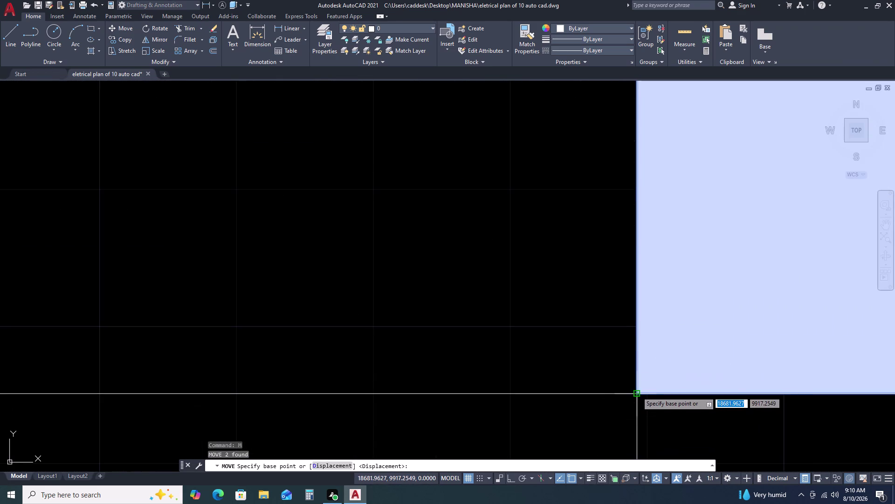
scroll(down, 3)
scroll(down, 3)
scroll(down, 3)
scroll(down, 3)
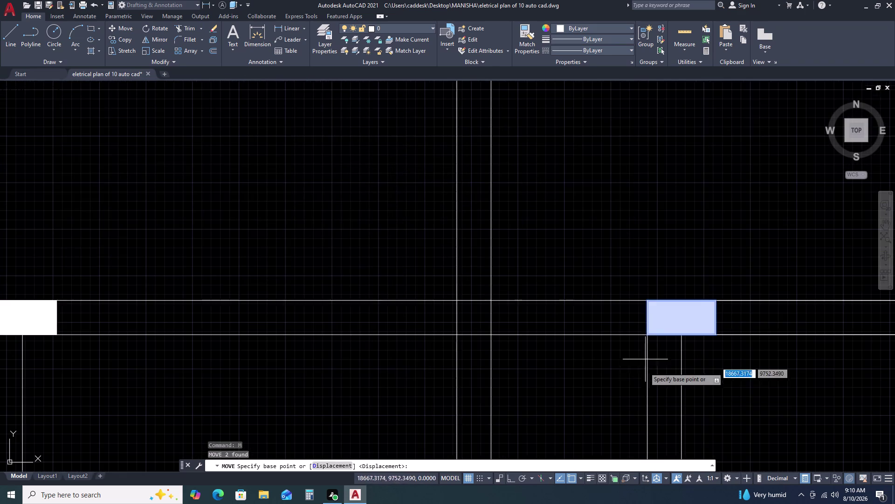
scroll(up, 3)
click(659, 268)
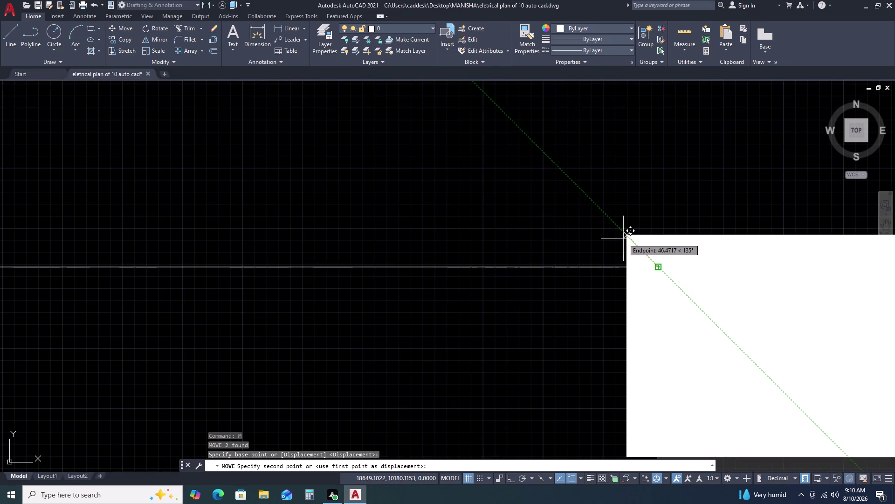
key(Escape)
scroll(down, 3)
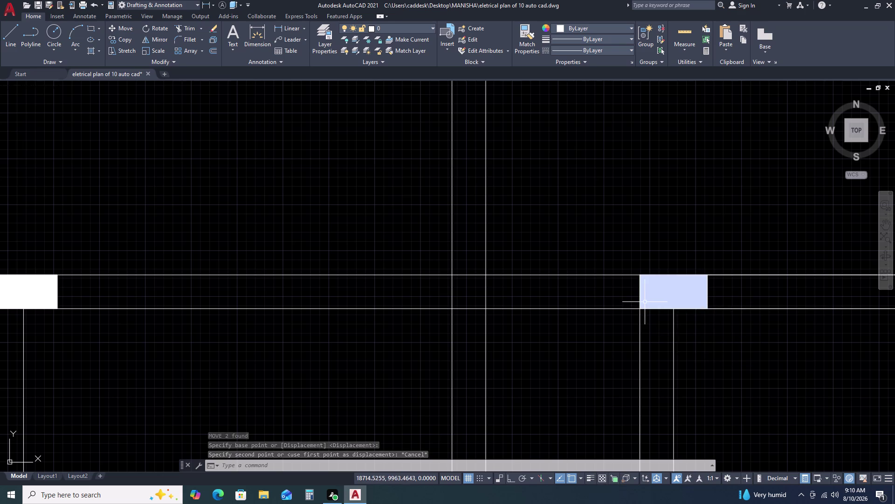
scroll(down, 3)
middle_drag(787, 324, 647, 282)
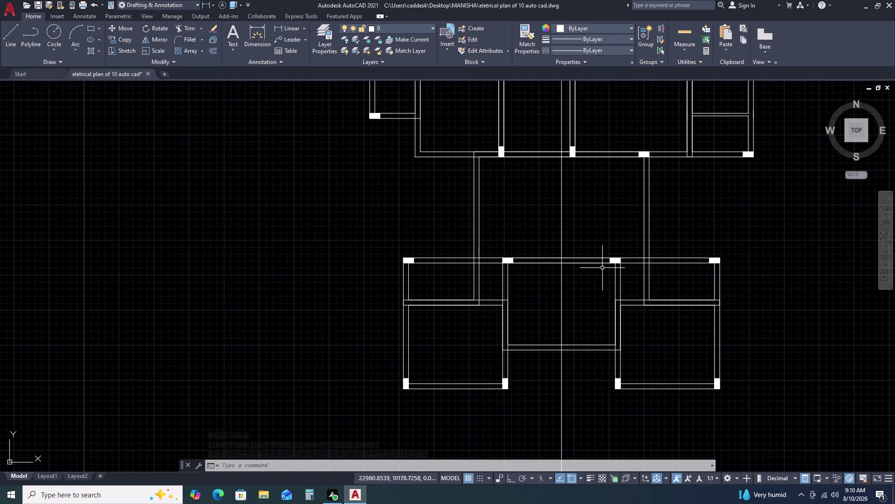
Move the first column square so its corner snaps onto the wall junction.
scroll(up, 3)
scroll(down, 3)
scroll(up, 3)
middle_drag(757, 265, 637, 288)
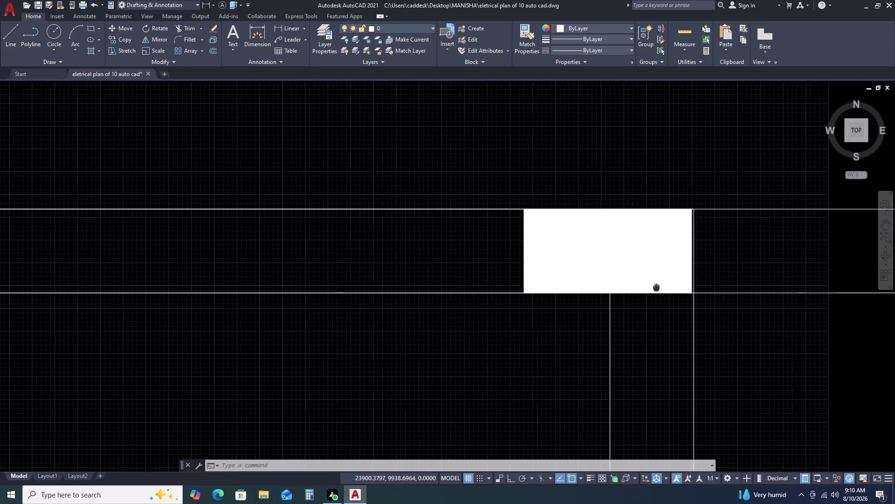
drag(429, 174, 435, 189)
double_click(739, 396)
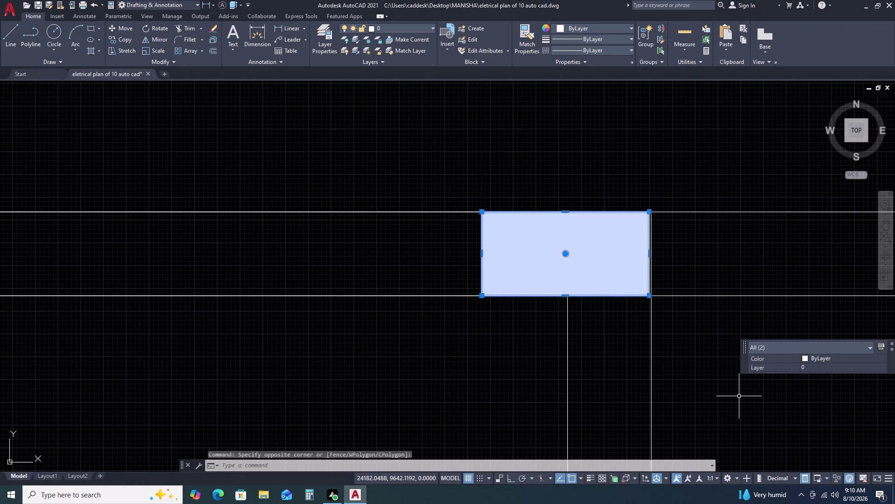
text(m)
key(space)
scroll(up, 3)
middle_drag(706, 301, 623, 398)
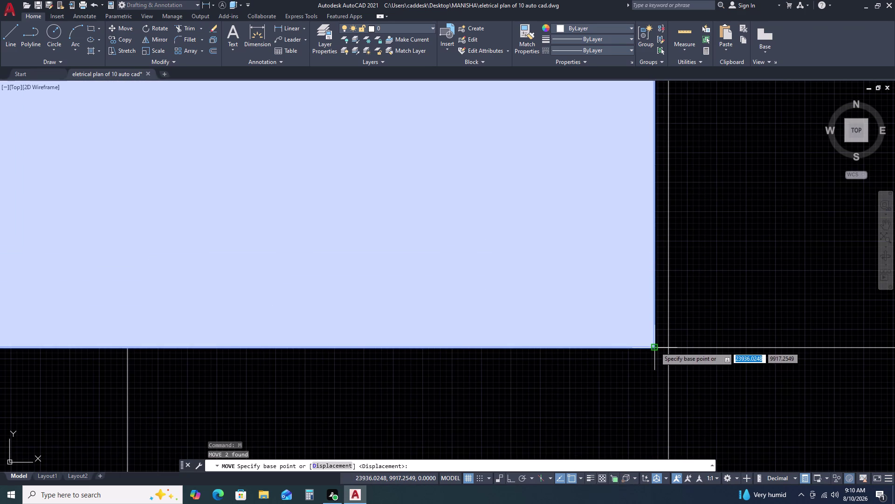
double_click(655, 346)
double_click(672, 346)
scroll(down, 3)
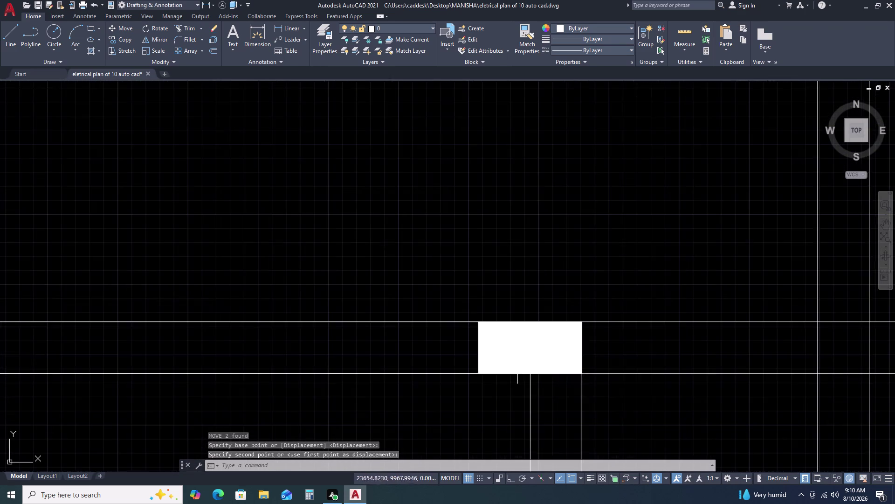
scroll(down, 3)
Move a second column block, snapping its corner onto the matching wall corner.
middle_drag(825, 356, 539, 290)
scroll(up, 3)
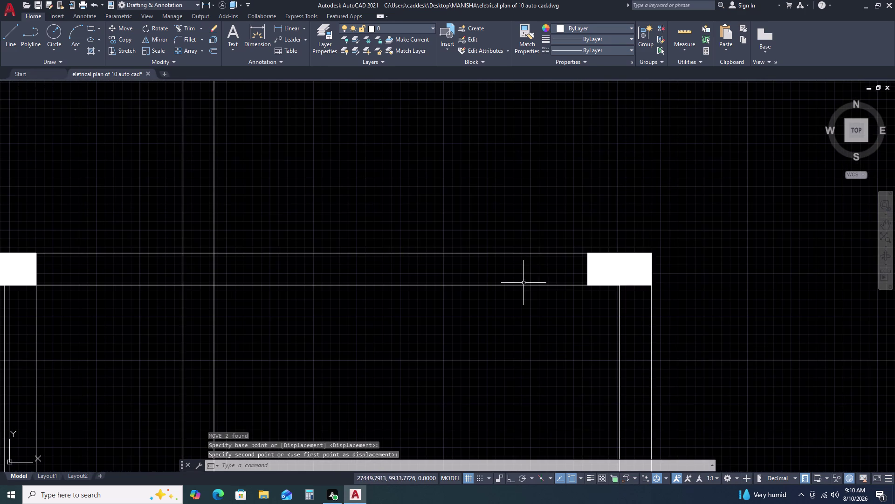
double_click(553, 221)
double_click(729, 341)
text(m)
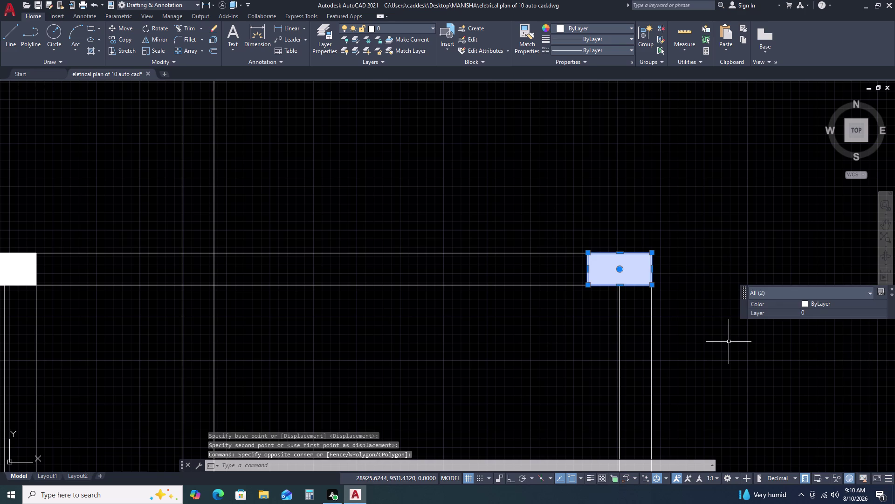
key(space)
scroll(up, 3)
scroll(down, 3)
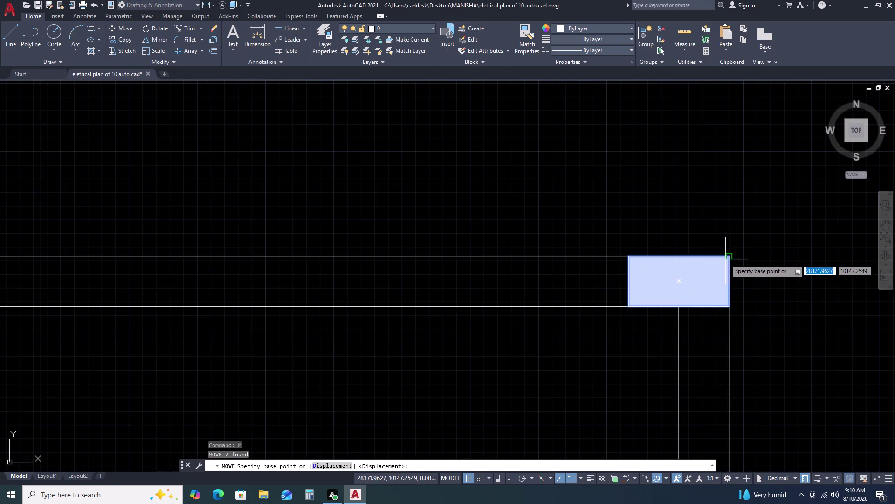
scroll(up, 3)
click(731, 253)
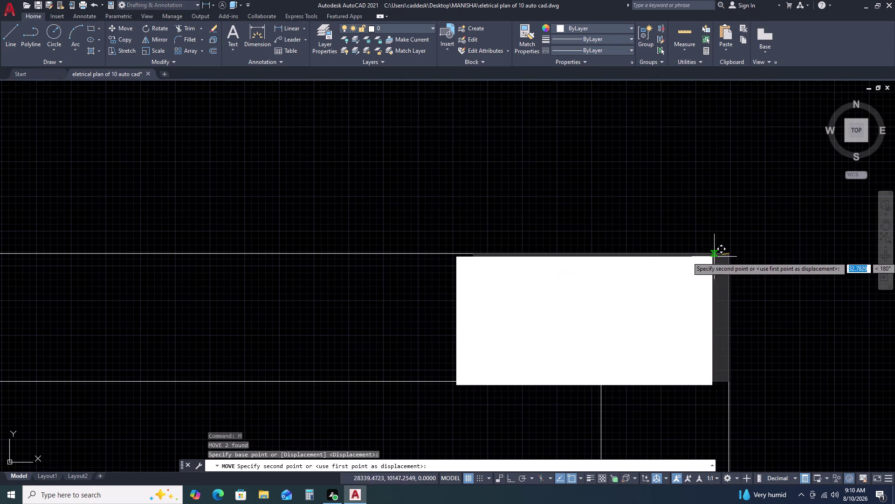
click(729, 256)
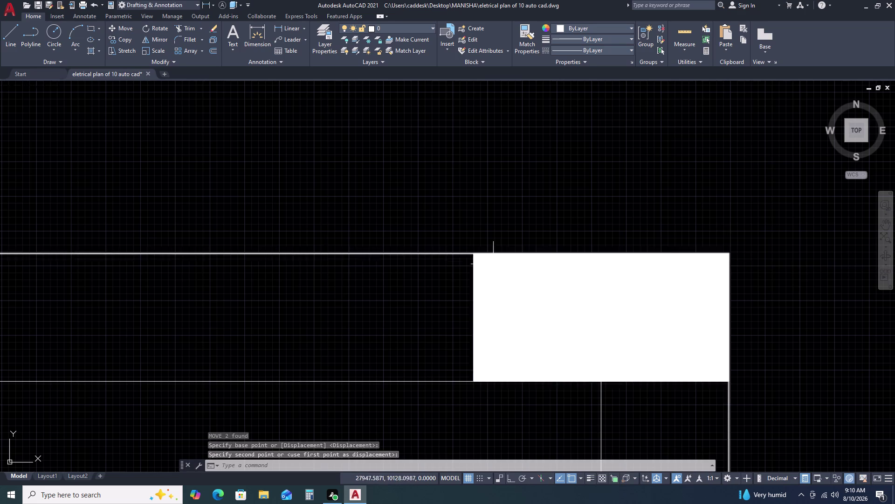
scroll(down, 3)
scroll(down, 3)
scroll(up, 3)
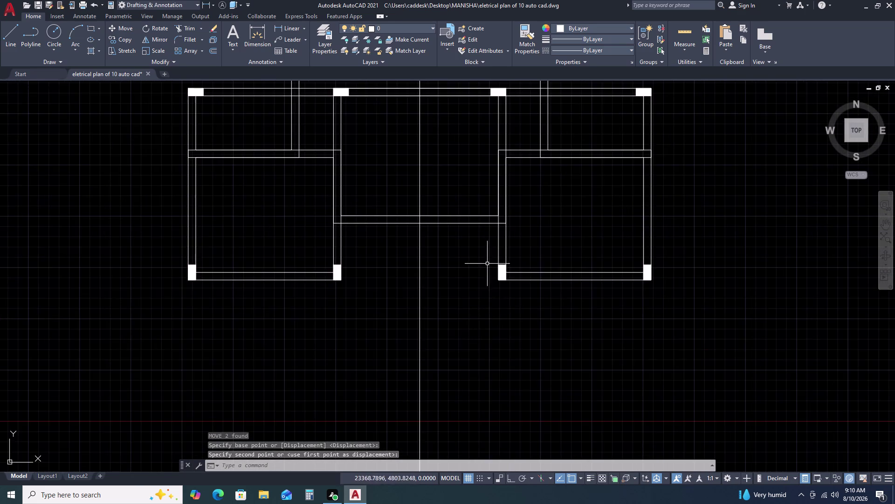
scroll(up, 3)
Relocate a third column block from its corner onto the wall corner.
click(498, 246)
click(630, 430)
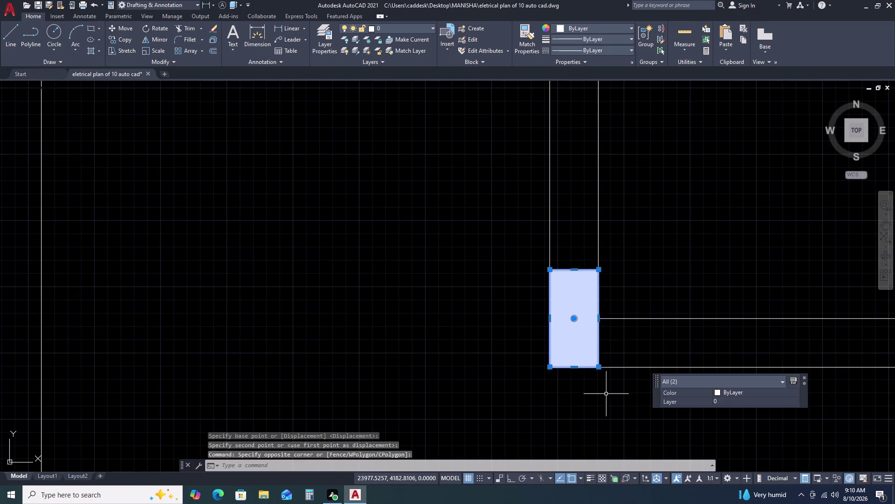
key(m)
key(space)
scroll(up, 3)
double_click(565, 375)
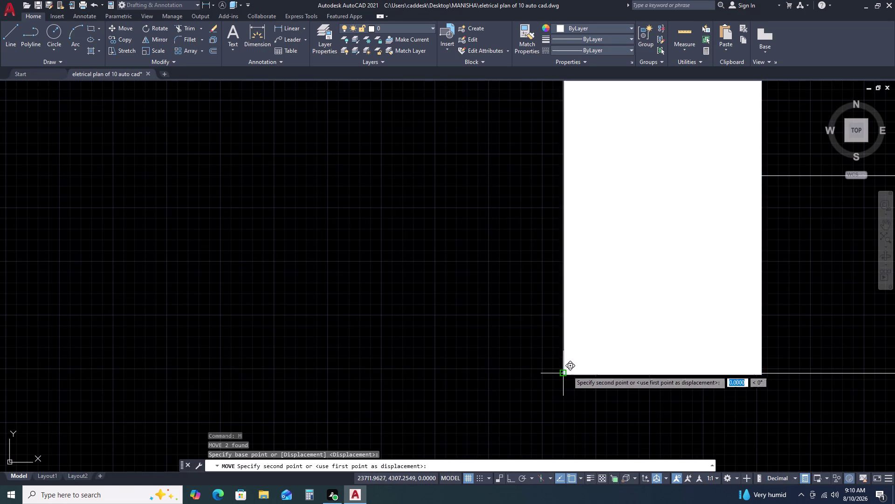
click(561, 375)
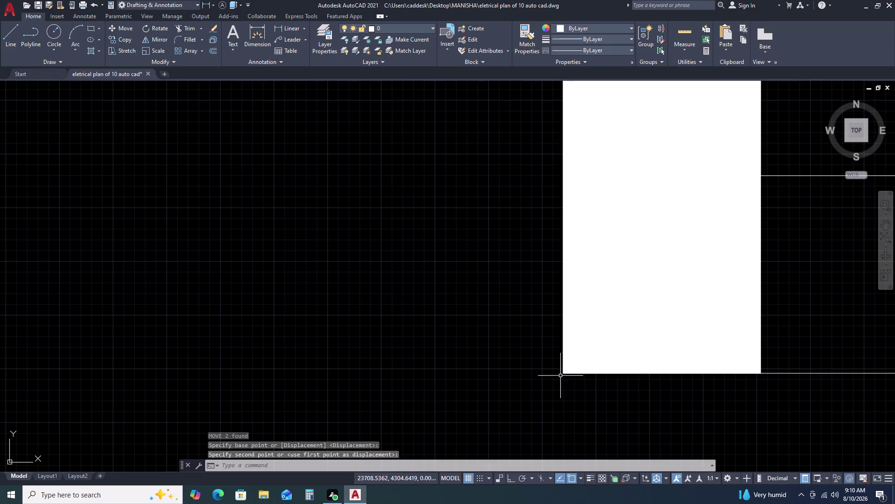
scroll(down, 3)
scroll(down, 3)
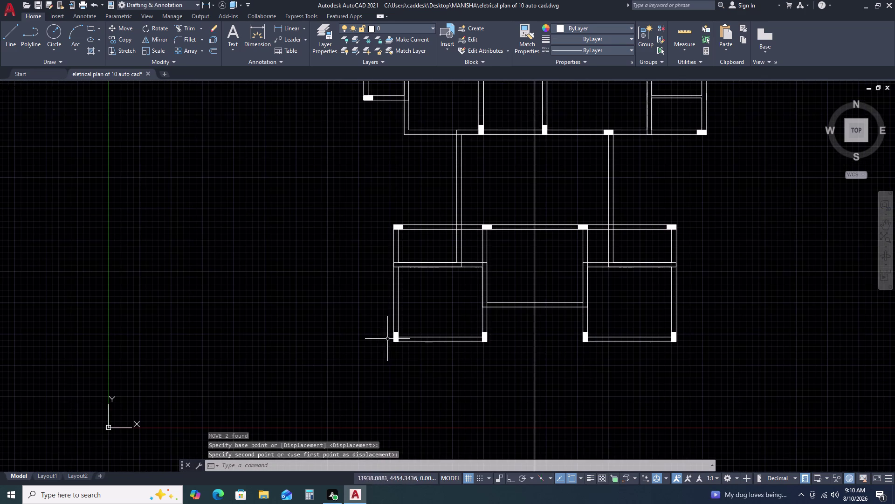
scroll(up, 3)
Move a fourth column block by its lower-right corner onto the wall corner.
middle_drag(652, 361, 601, 271)
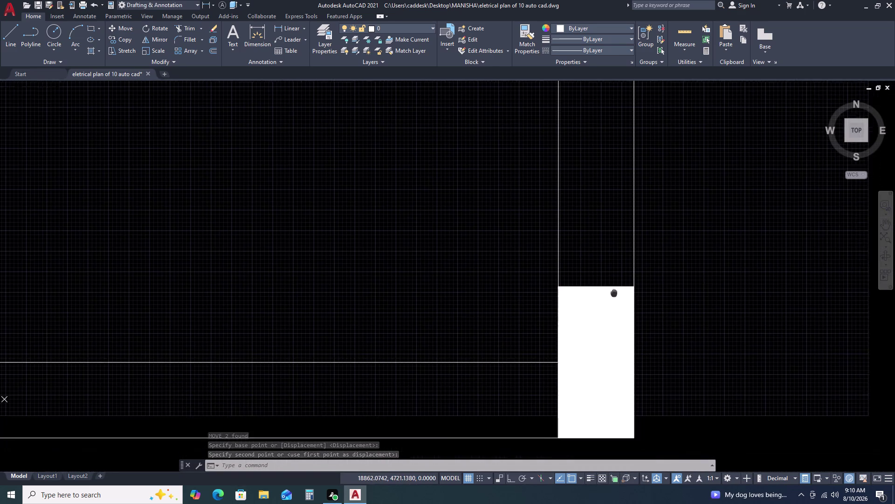
double_click(454, 172)
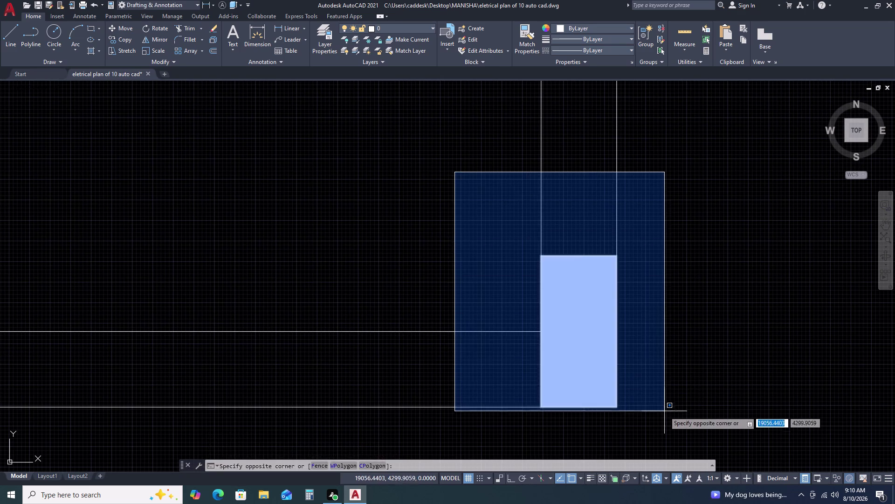
double_click(664, 424)
key(m)
key(space)
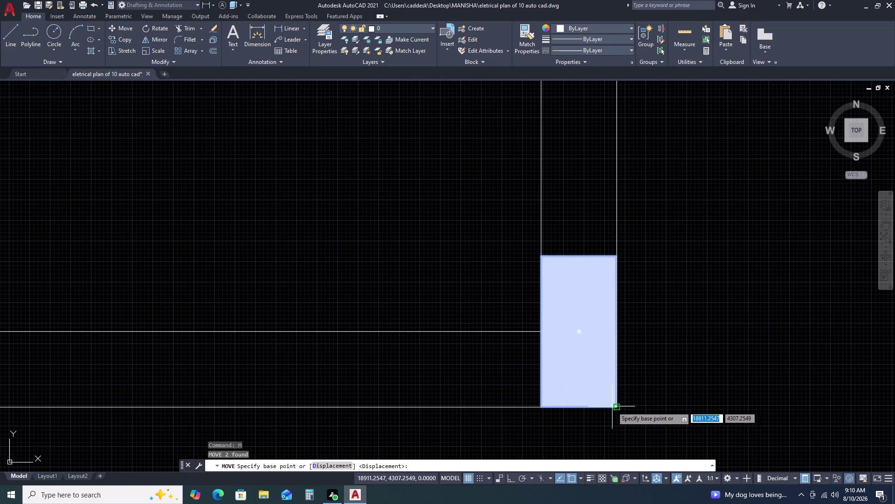
click(618, 406)
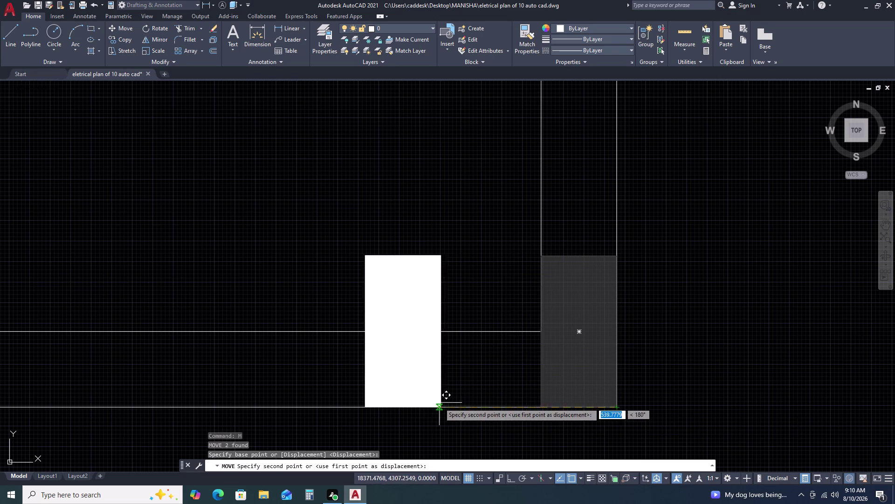
click(617, 408)
scroll(down, 3)
scroll(up, 3)
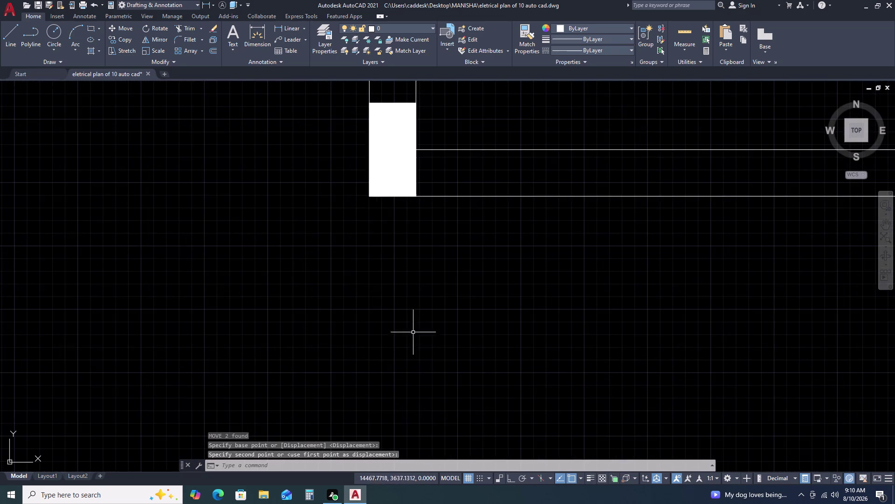
Move a fifth column block by its lower-left corner onto the wall corner.
middle_drag(380, 287, 469, 421)
double_click(415, 193)
double_click(561, 383)
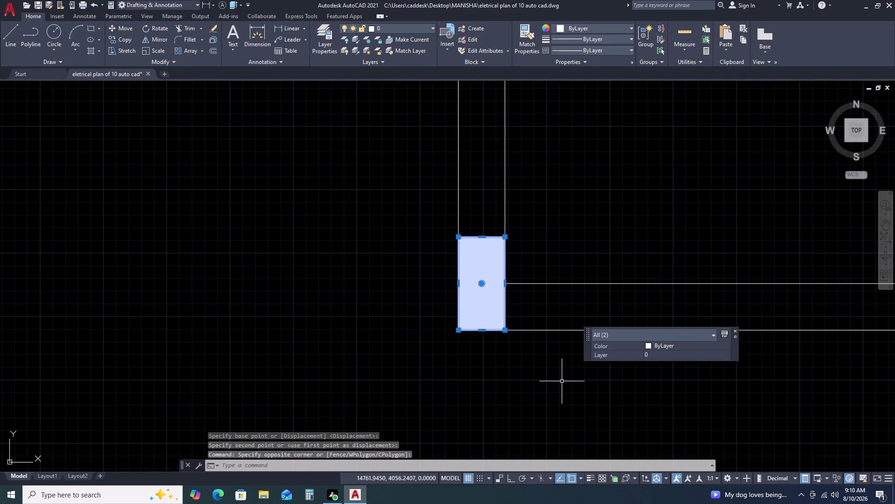
text(m)
key(space)
scroll(up, 3)
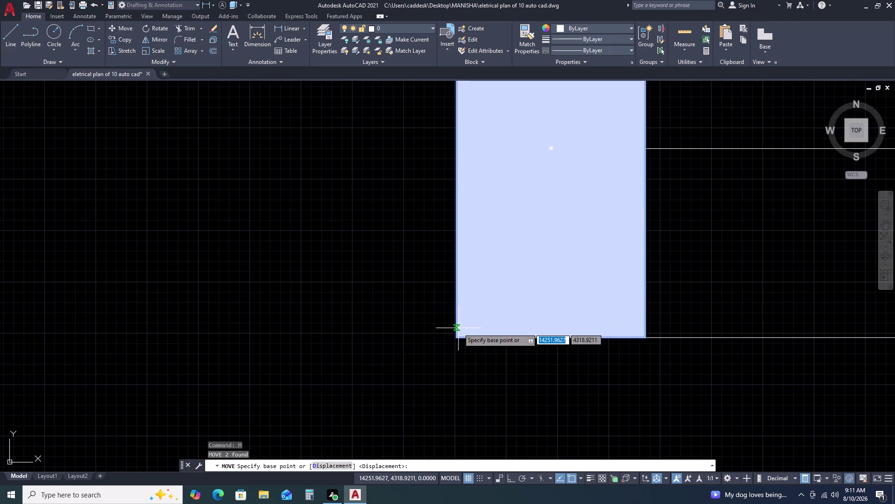
click(457, 338)
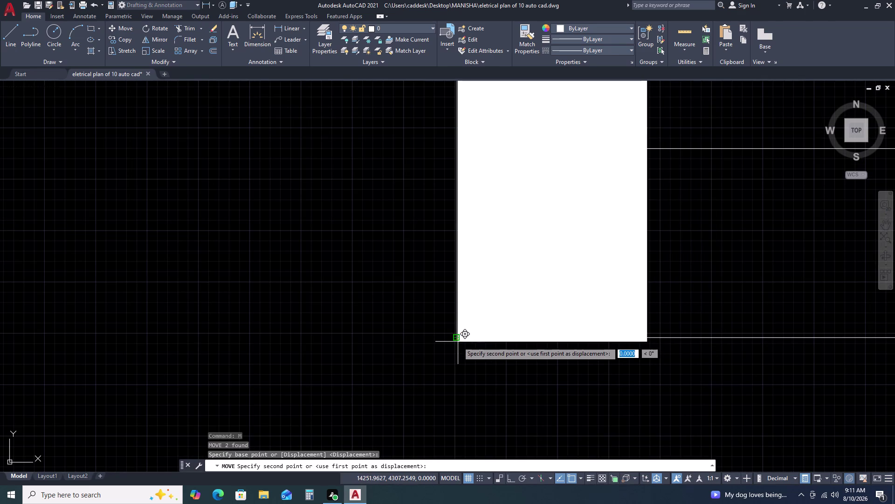
click(458, 341)
scroll(down, 3)
scroll(down, 3)
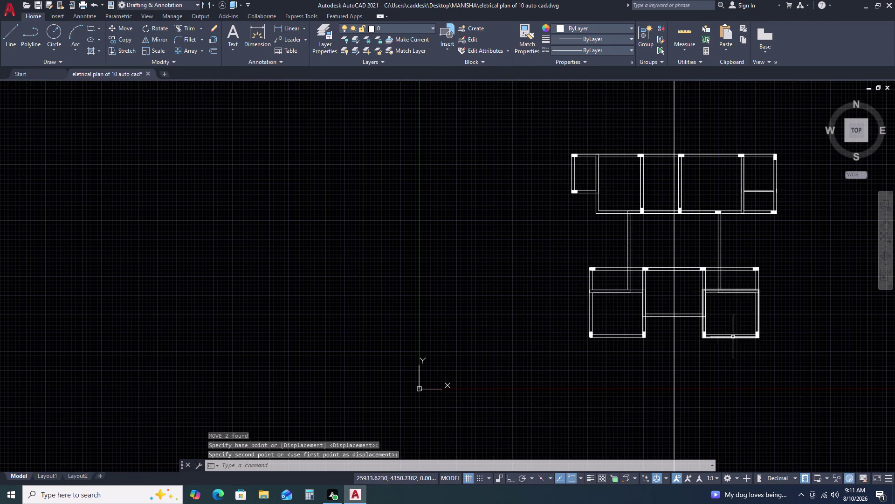
scroll(up, 3)
Move the remaining column block by its lower-right corner onto its wall corner.
middle_drag(776, 341, 512, 252)
click(444, 218)
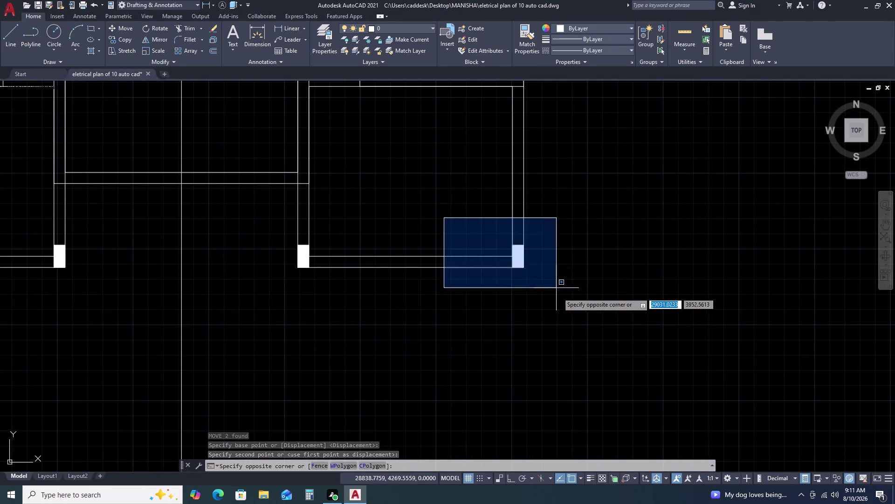
click(559, 303)
text(m)
key(space)
scroll(up, 3)
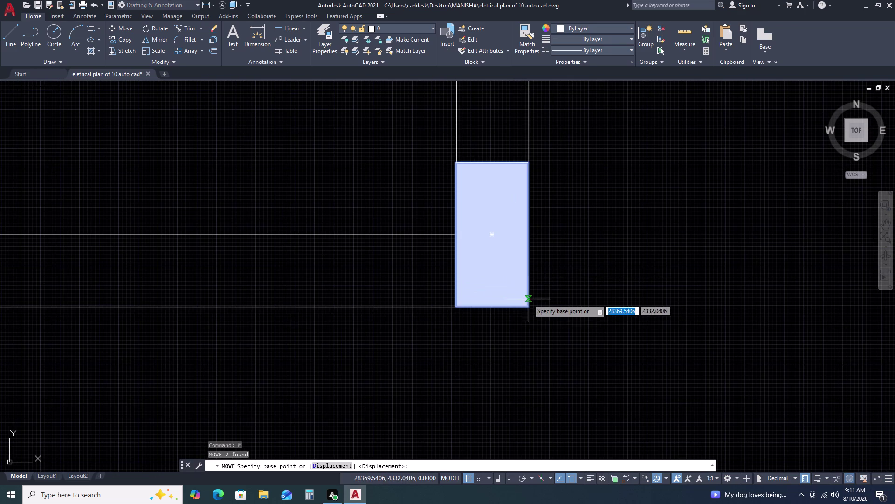
scroll(up, 3)
double_click(523, 307)
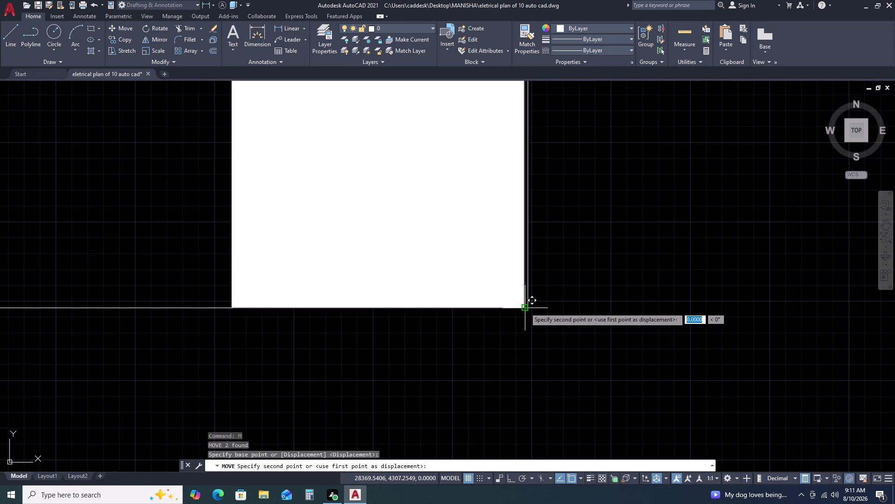
double_click(529, 308)
scroll(down, 3)
scroll(down, 3)
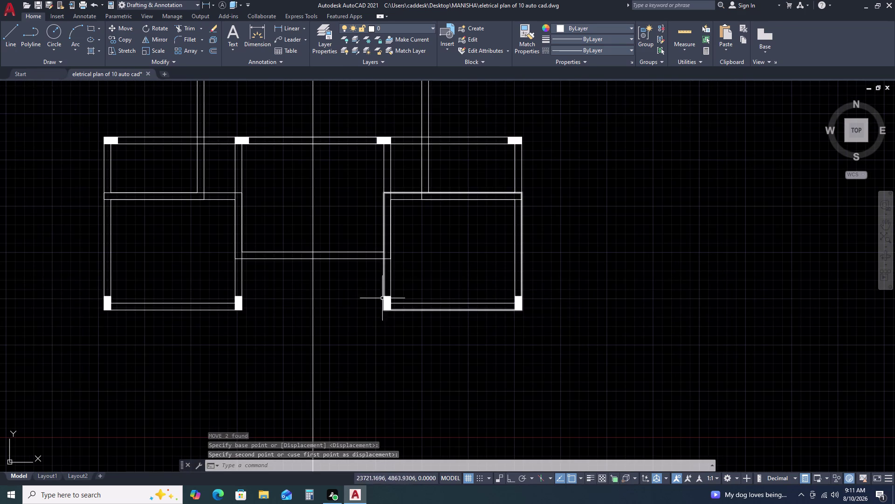
scroll(up, 3)
Select all 18 similar column hatches and switch their hatch type to Solid.
click(374, 323)
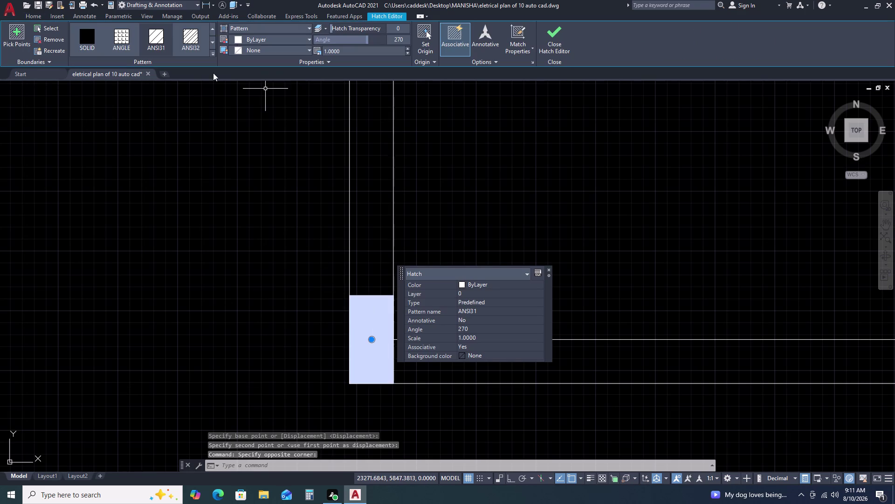
right_click(171, 125)
click(207, 324)
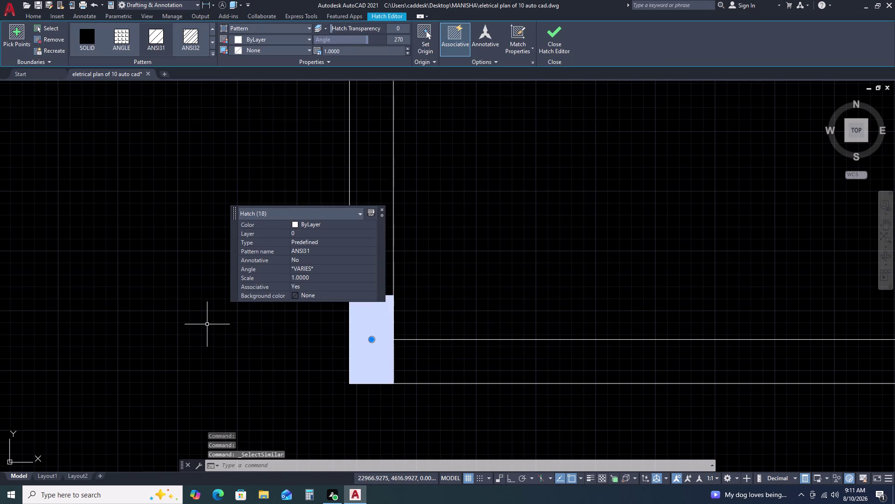
click(257, 30)
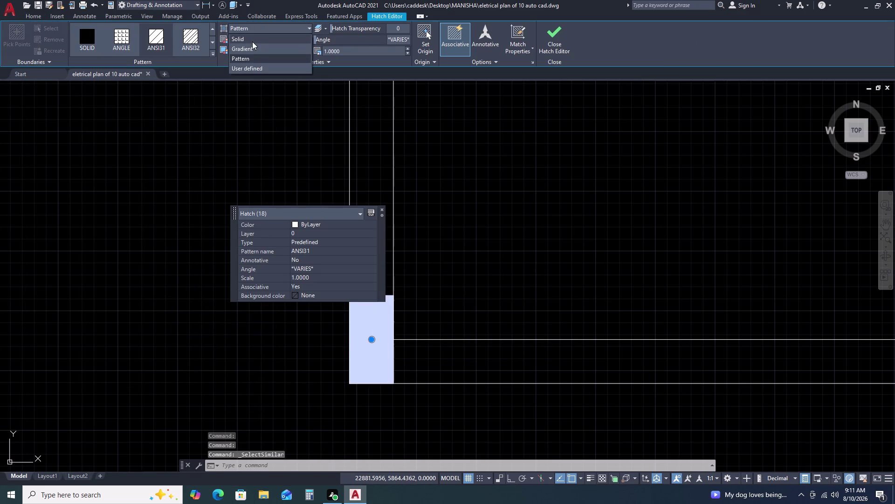
click(252, 42)
scroll(down, 3)
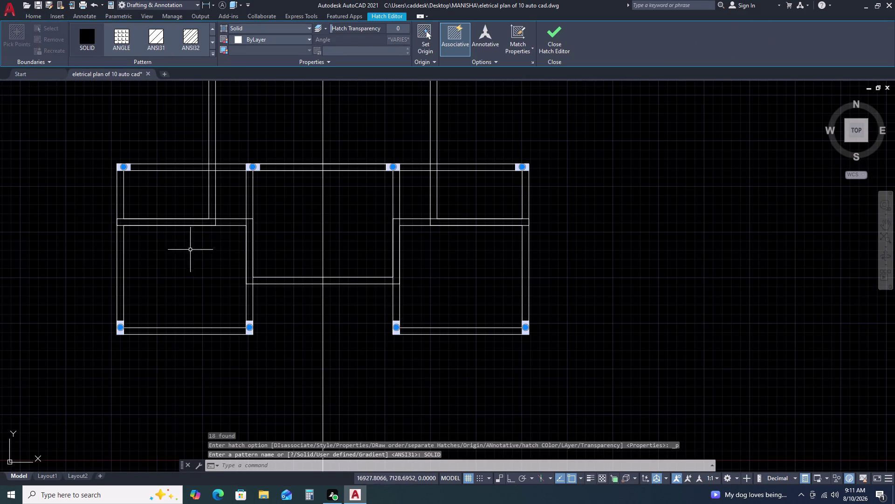
key(Escape)
key(Escape)
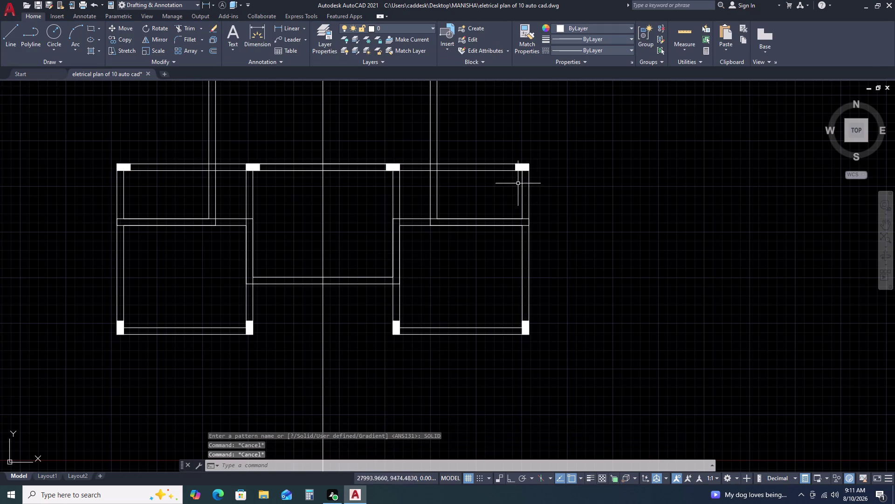
scroll(down, 3)
scroll(up, 3)
scroll(down, 3)
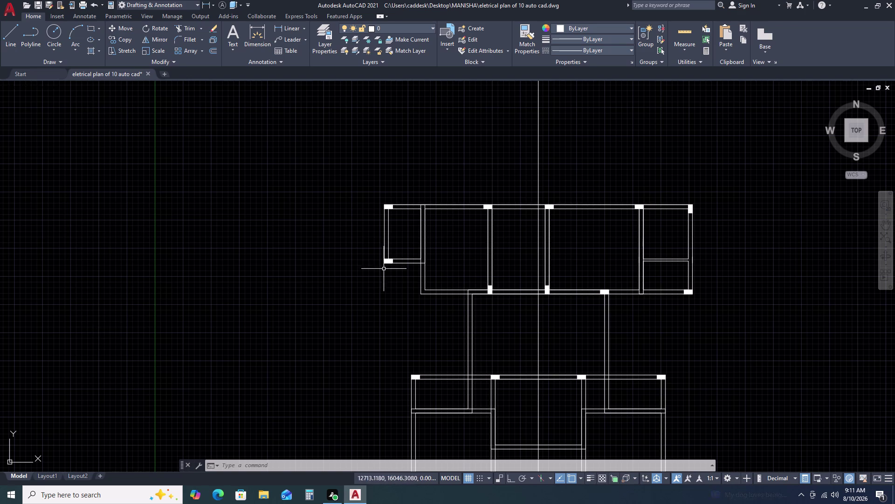
scroll(up, 3)
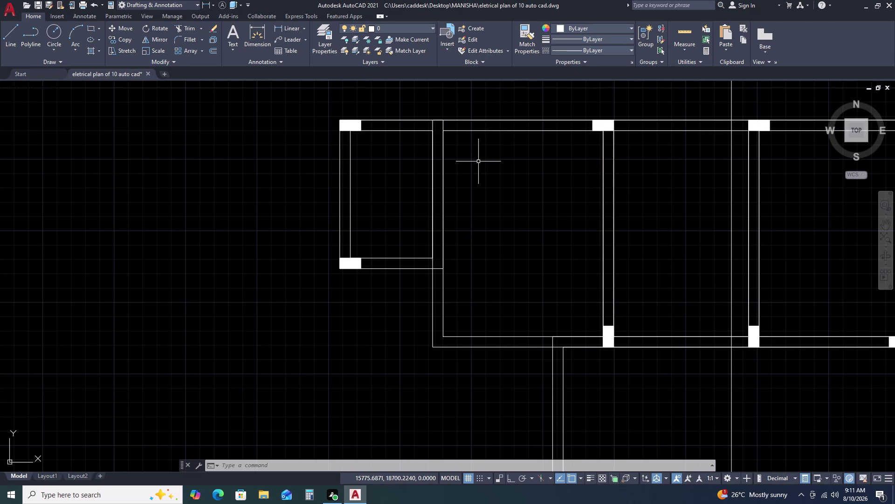
key(t)
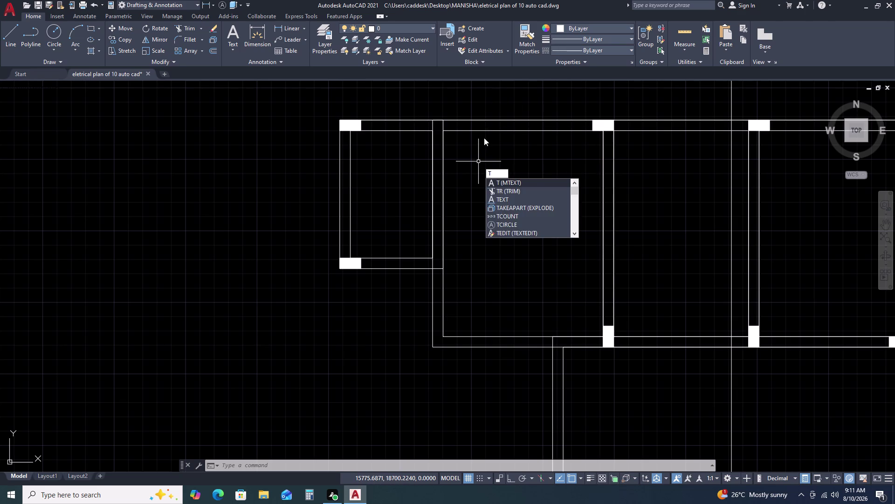
Start single-line text (DT) in the room with height 230 and rotation 0.
key(Escape)
text(to)
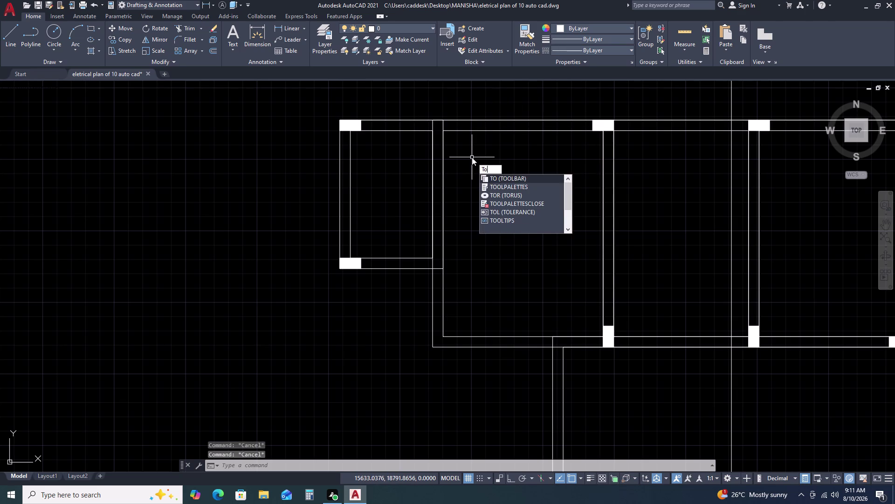
key(Escape)
key(Escape)
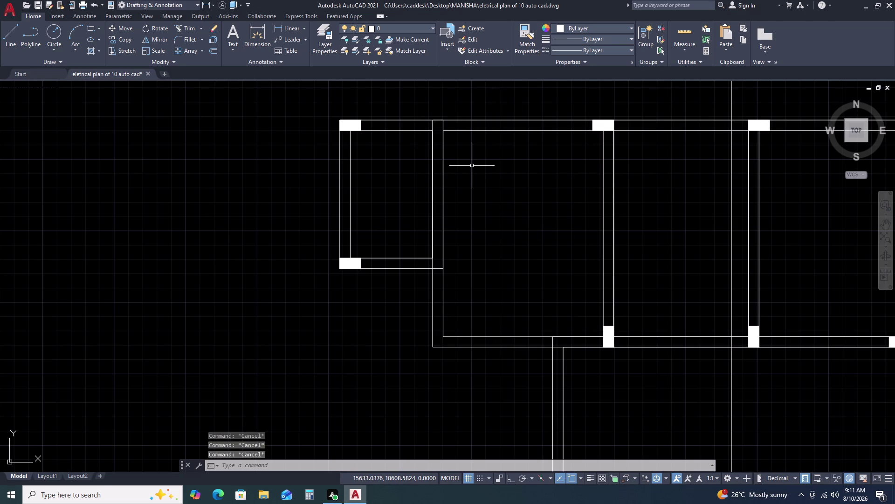
text(dt)
key(space)
click(472, 165)
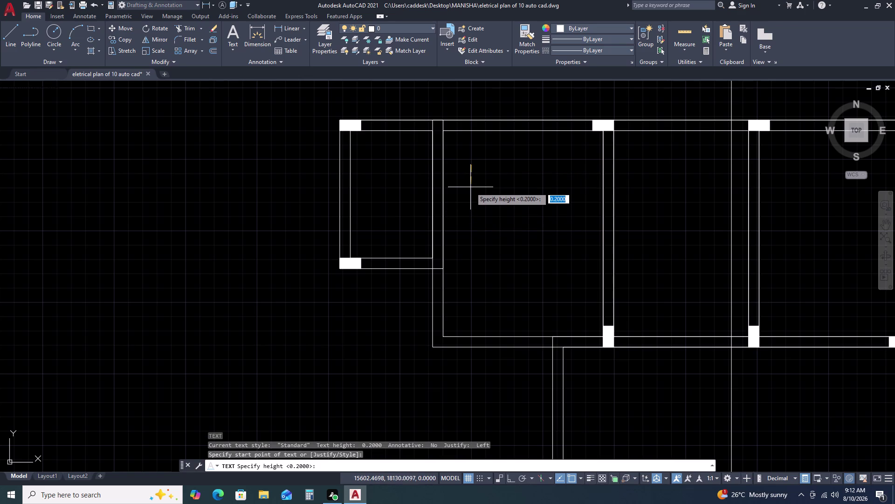
text(23)
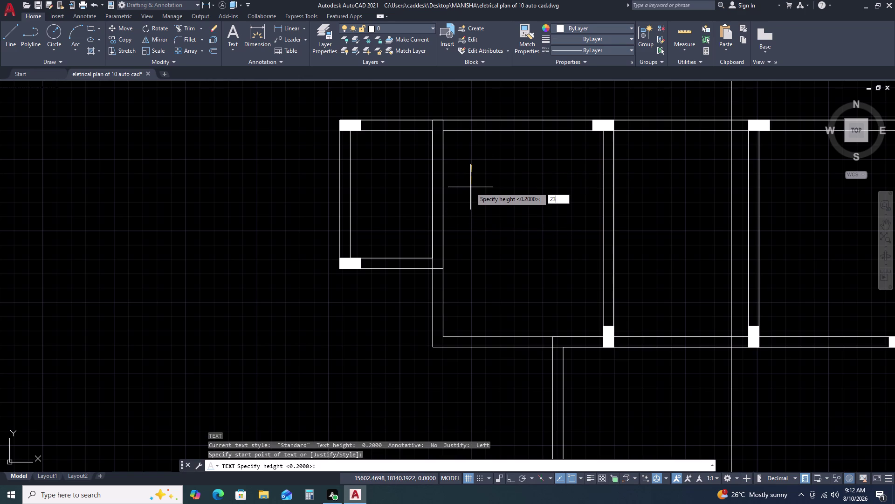
key(0)
key(Return)
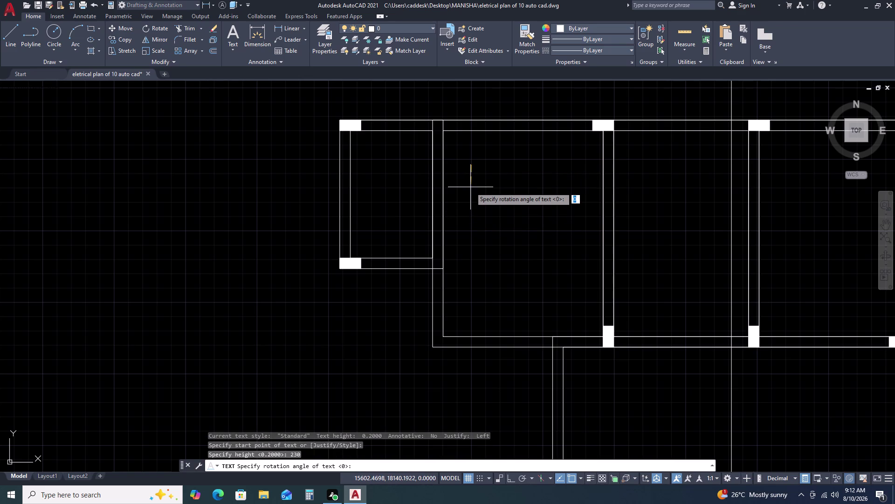
key(0)
key(Return)
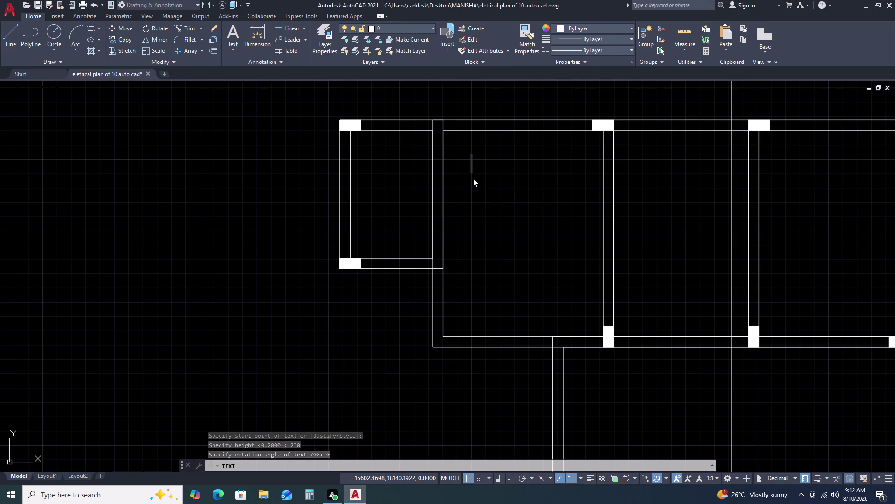
Type TOILET with 1800X2785 on the second line.
text(toil)
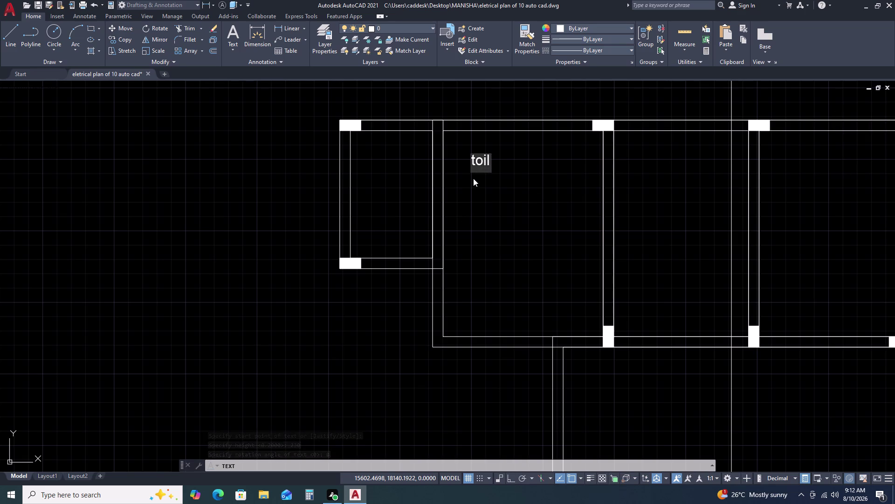
text(et)
key(BackSpace)
key(BackSpace)
key(BackSpace)
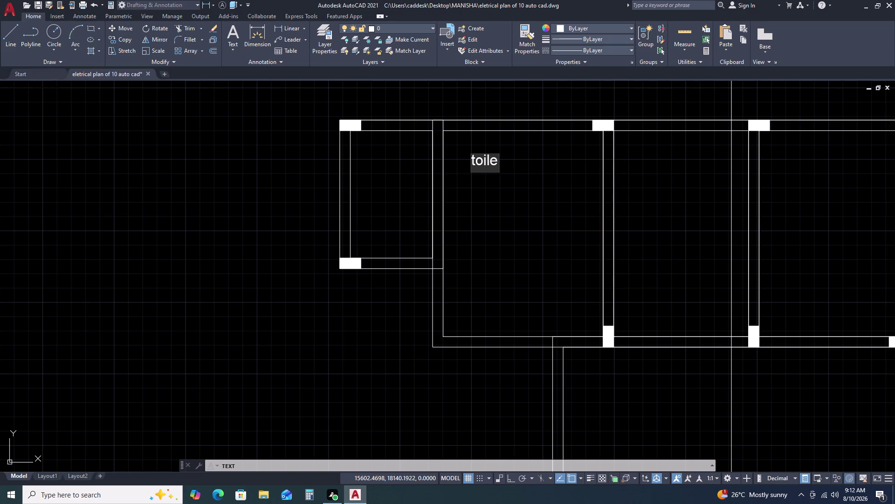
text(T)
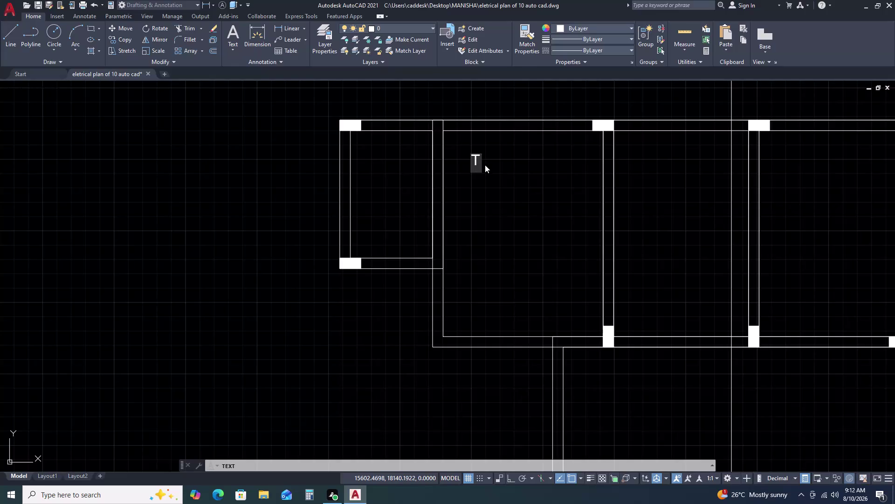
text(OI;)
key(BackSpace)
key(l)
key(e)
key(t)
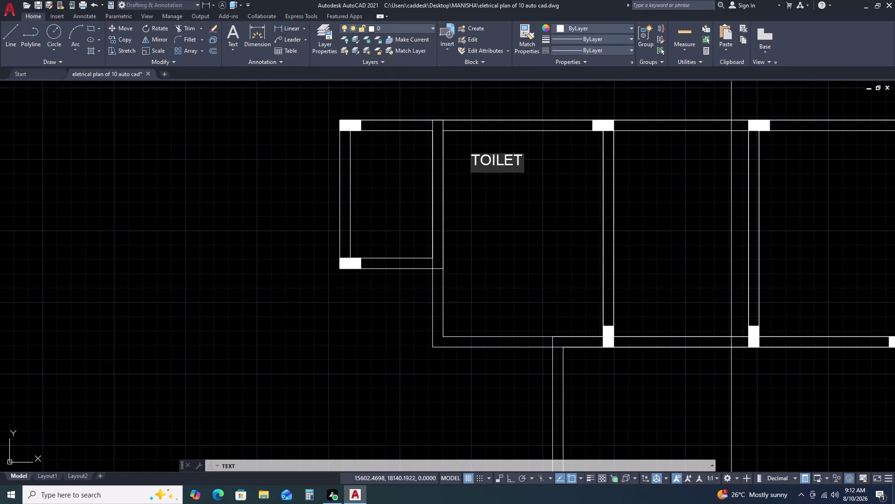
key(Return)
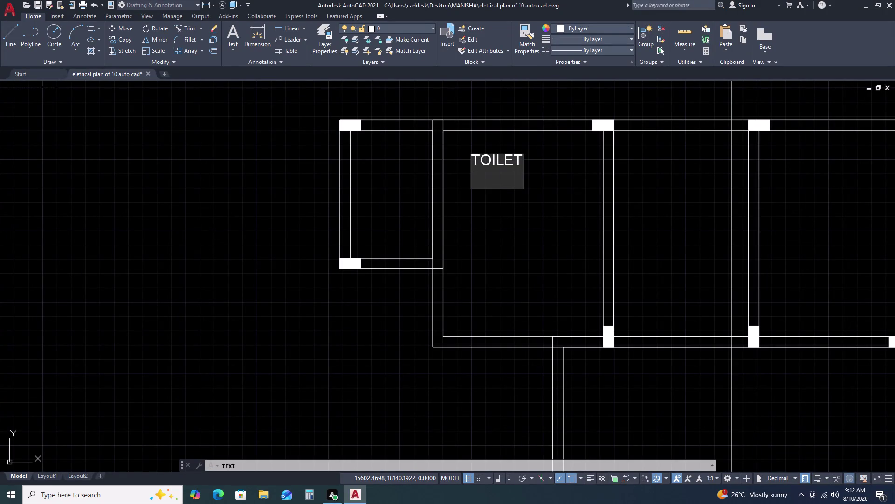
key(1)
text(800)
key(x)
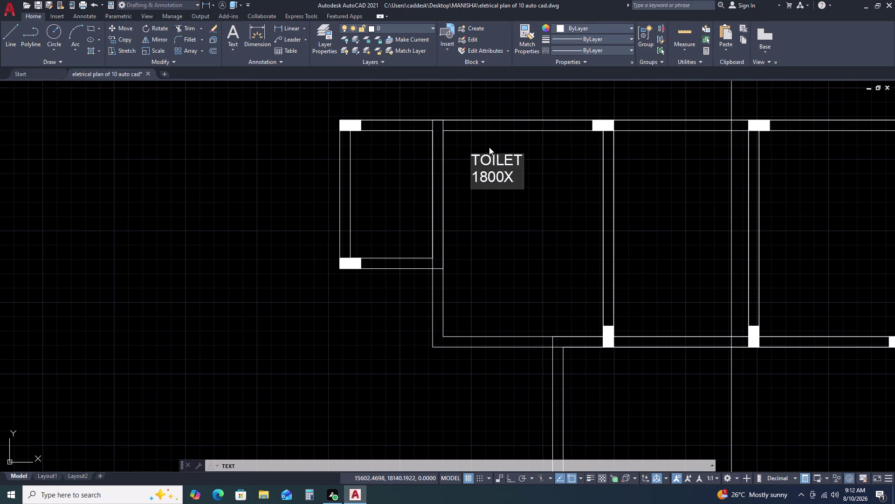
text(278)
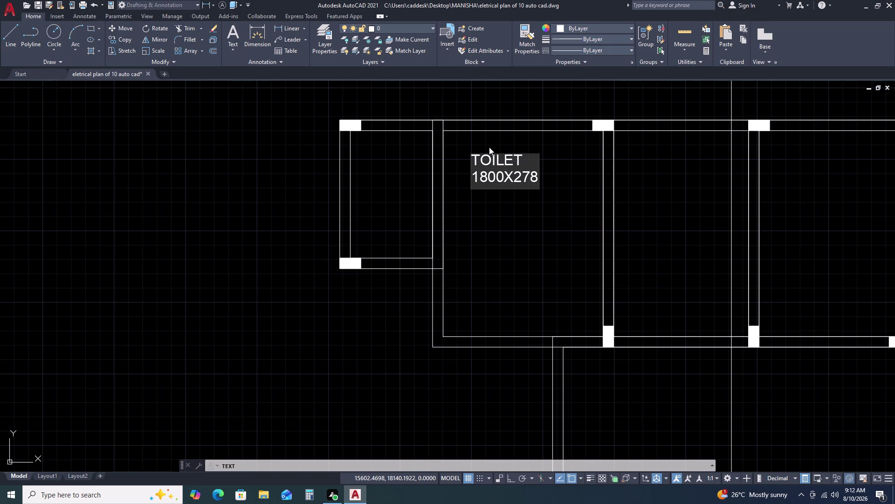
text(5)
click(521, 200)
scroll(down, 3)
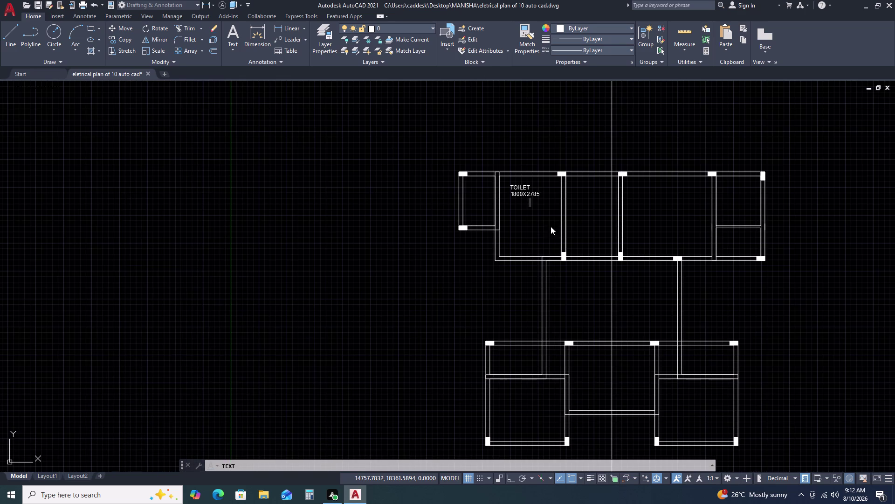
Place a new label below the toilet text reading BED ROOM.
click(569, 186)
scroll(up, 3)
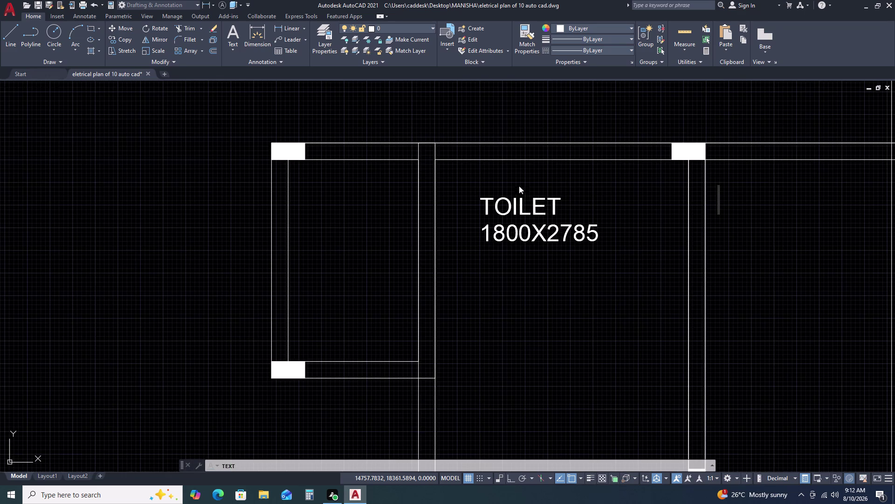
scroll(down, 3)
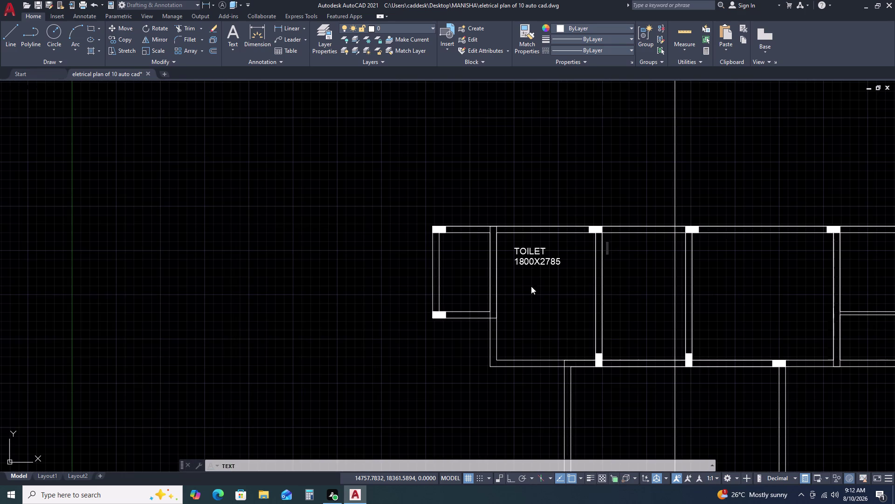
click(521, 293)
text(BER)
key(BackSpace)
text(D)
key(space)
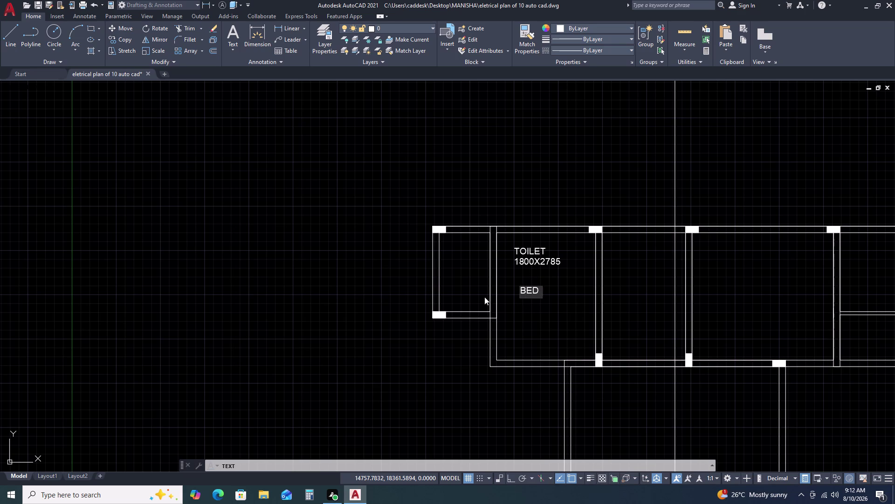
key(r)
key(o)
key(o)
key(m)
key(space)
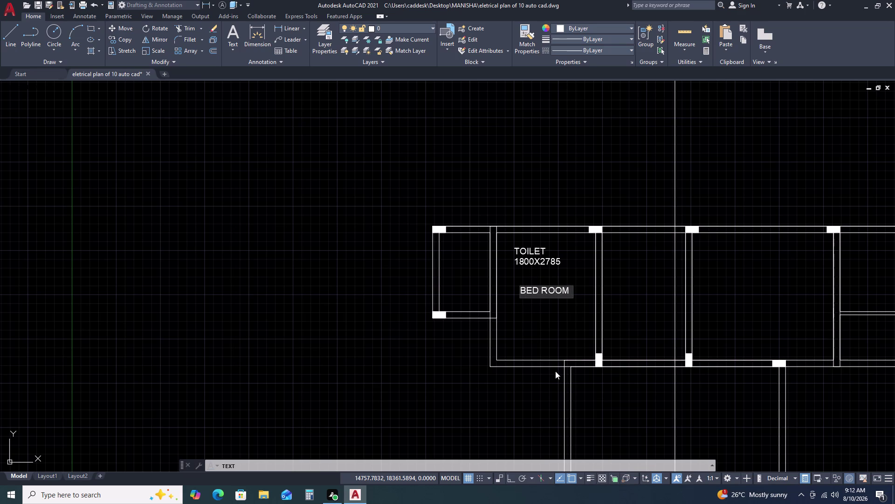
key(space)
key(Return)
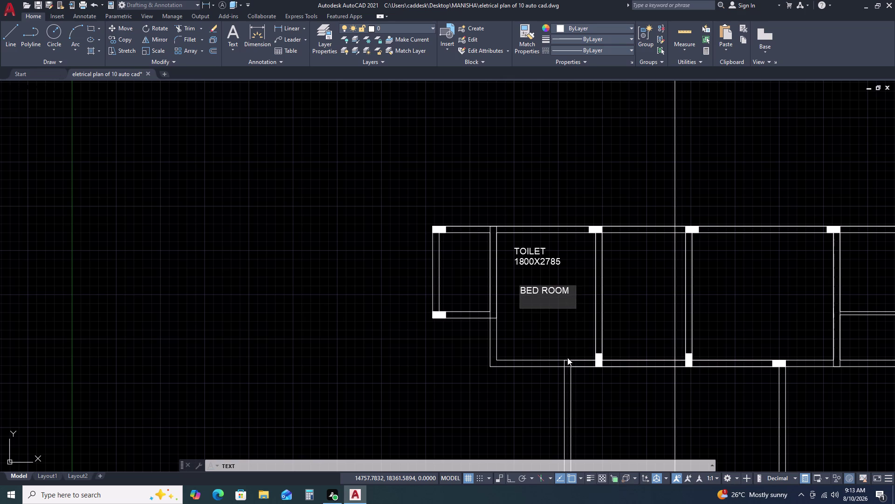
Enter the bedroom size 3500X4500 on the line below.
text(35)
text(0-0X)
key(space)
key(BackSpace)
key(BackSpace)
key(BackSpace)
key(BackSpace)
key(0)
key(x)
key(4)
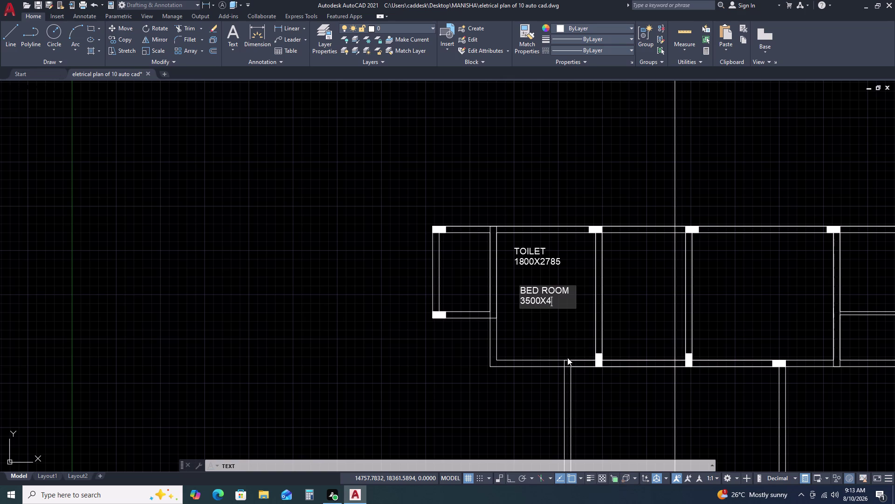
text(500)
click(620, 248)
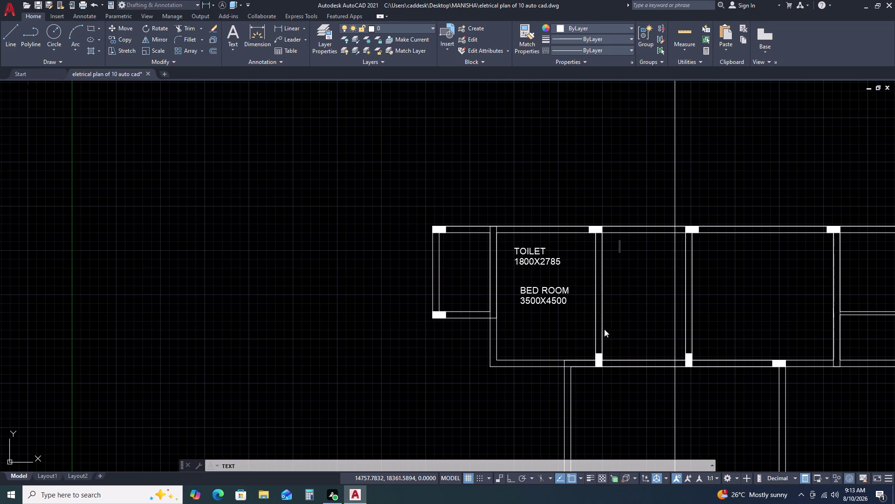
Write the two-line label KITCHEN / 2950X4500 in the room to the right.
text(KI)
text(TCHEN)
key(space)
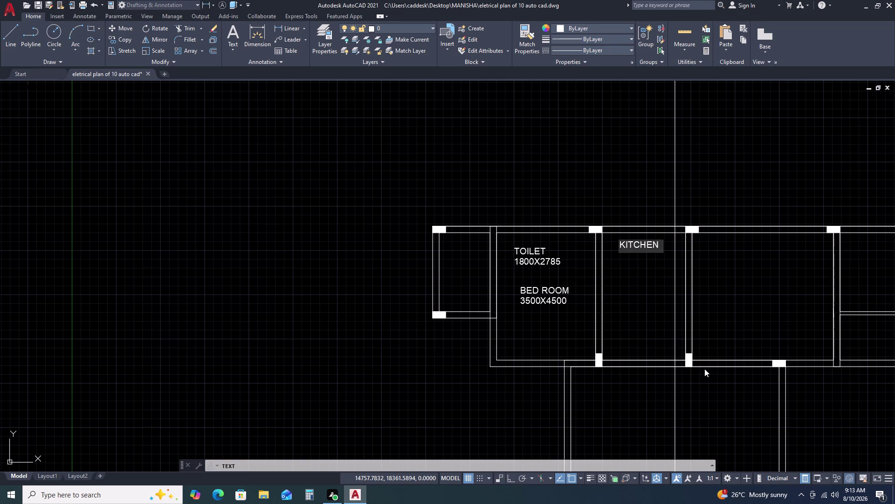
key(Return)
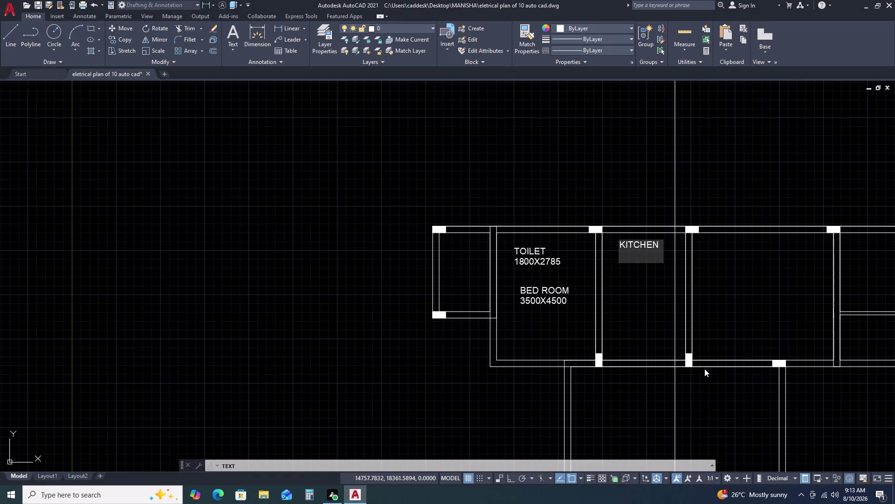
text(28)
key(BackSpace)
text(950X)
text(45)
text(00)
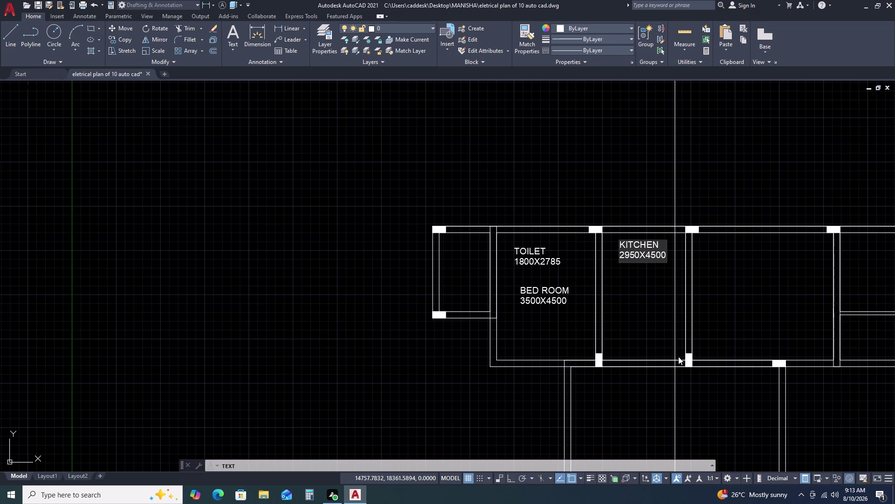
scroll(down, 3)
middle_drag(774, 333, 554, 257)
scroll(up, 3)
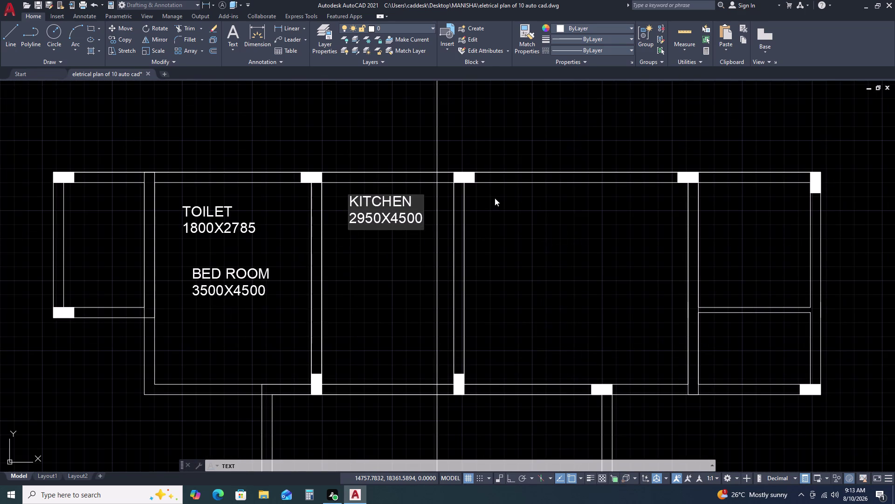
double_click(488, 216)
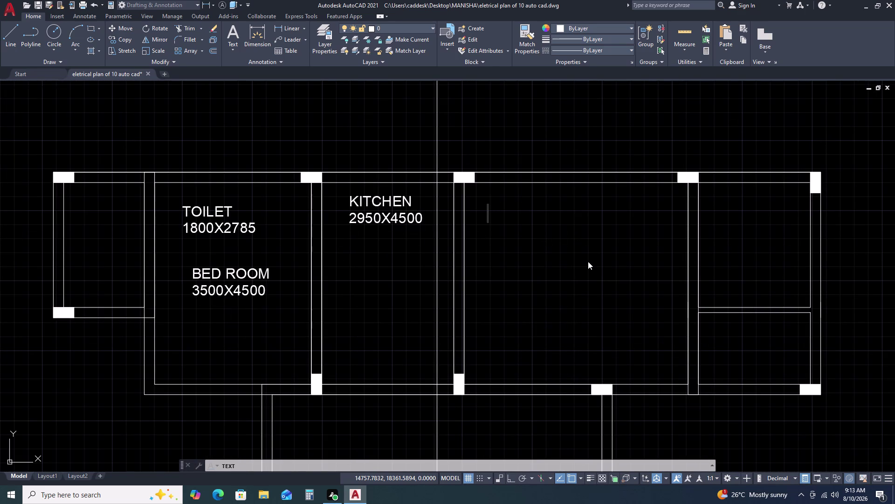
text(MASTER)
key(space)
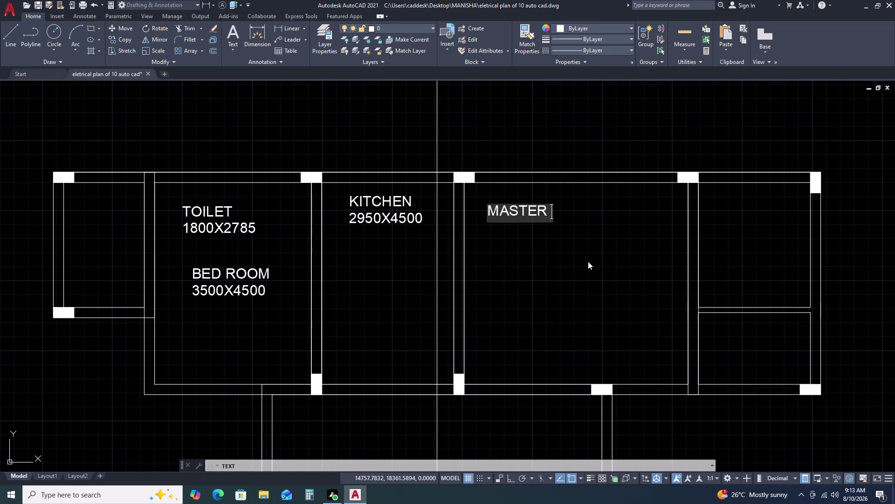
text(BED ROO)
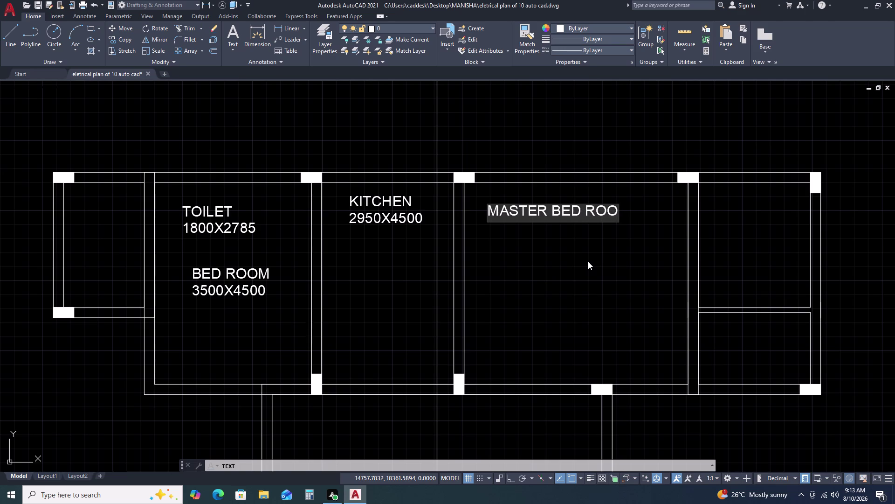
text(M)
key(space)
key(Return)
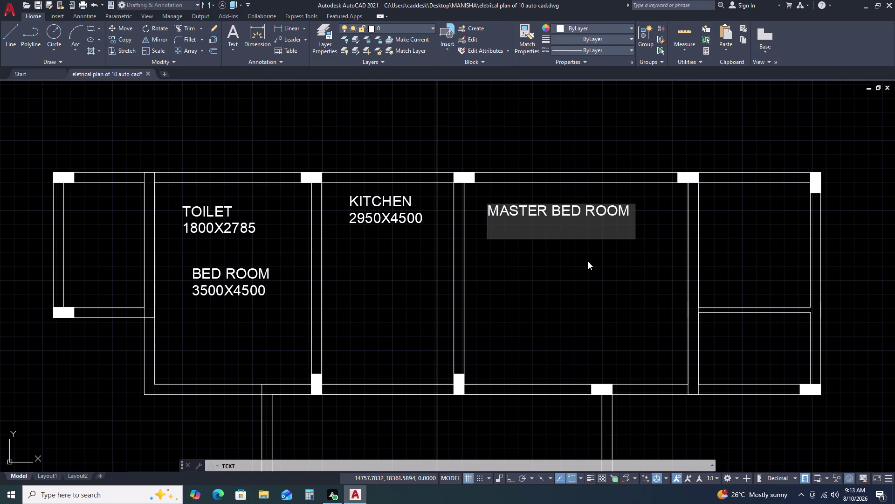
text(5)
text(000)
key(x)
text(45)
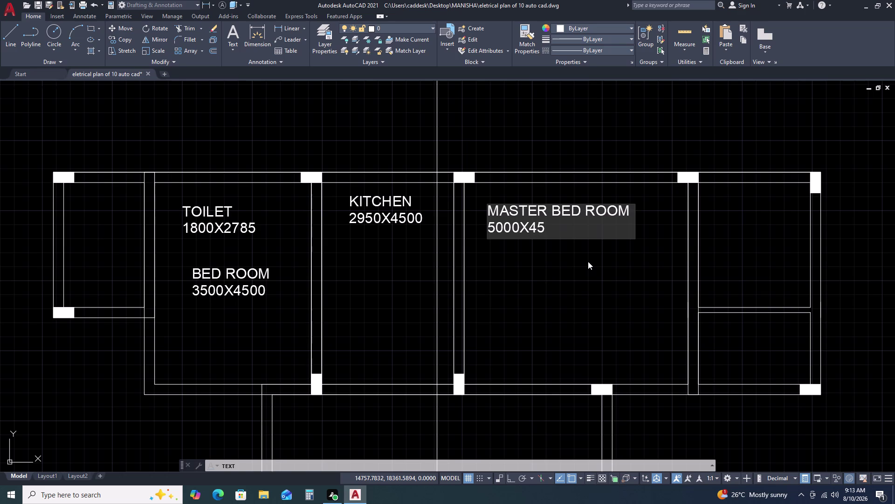
text(00)
scroll(up, 3)
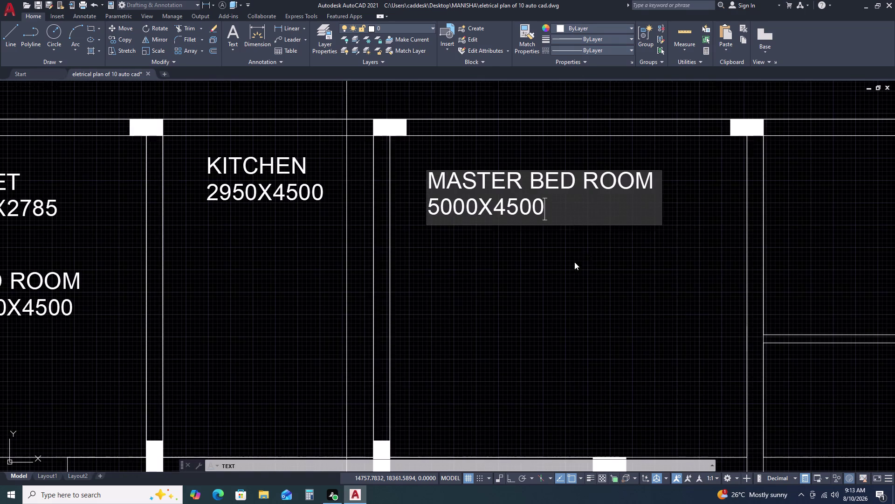
click(799, 195)
scroll(down, 3)
middle_drag(861, 251, 684, 237)
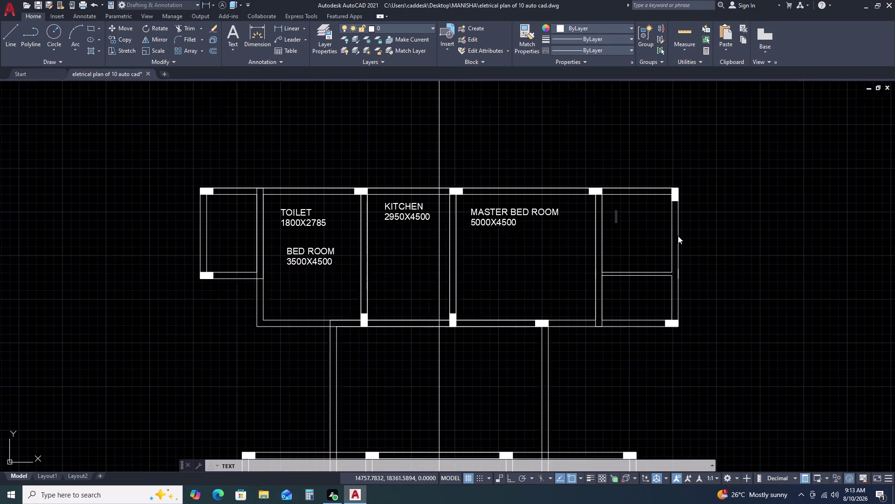
text(T)
text(OILET)
key(space)
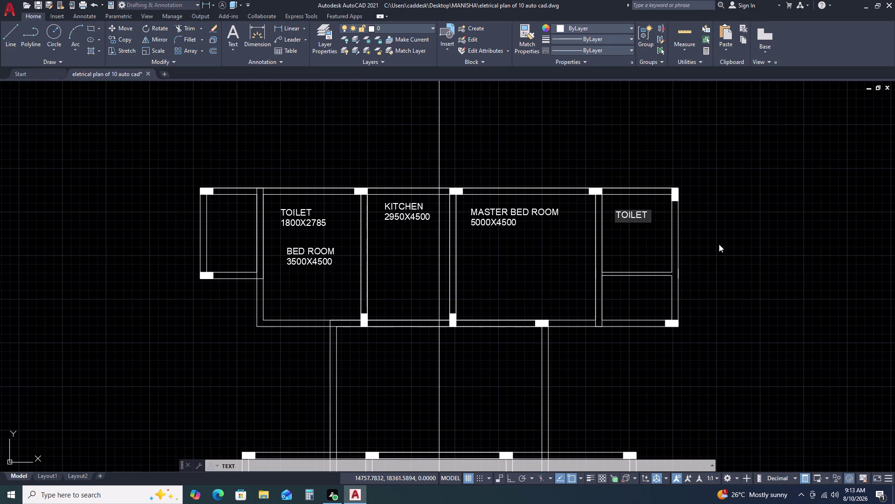
key(Return)
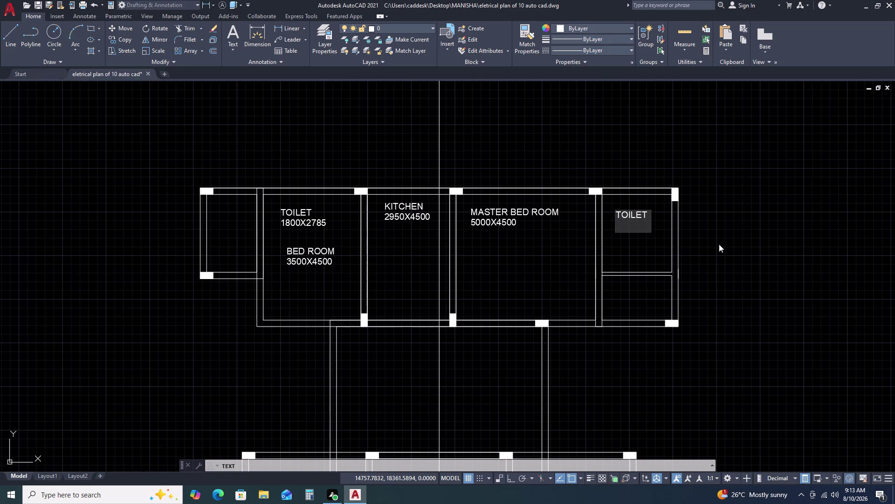
text(2500)
key(x)
text(278)
text(5)
scroll(down, 3)
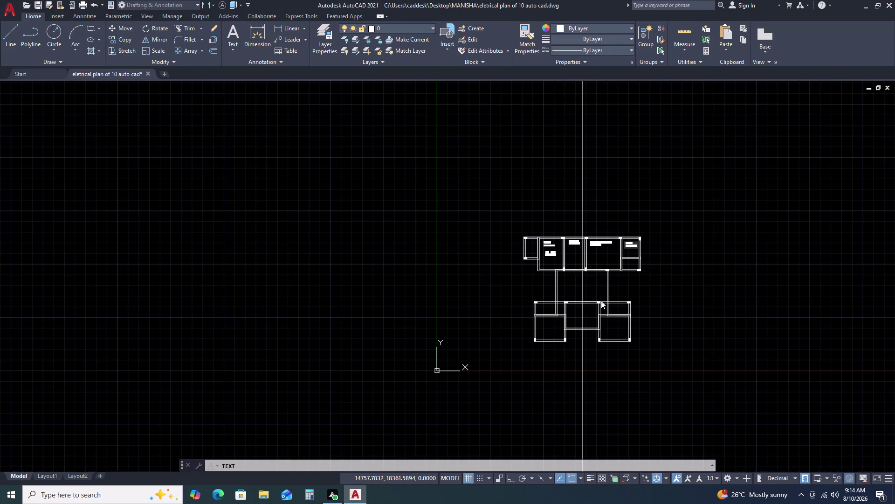
Write the room name LIVING /DINING AREA inside the living area.
scroll(up, 3)
click(537, 258)
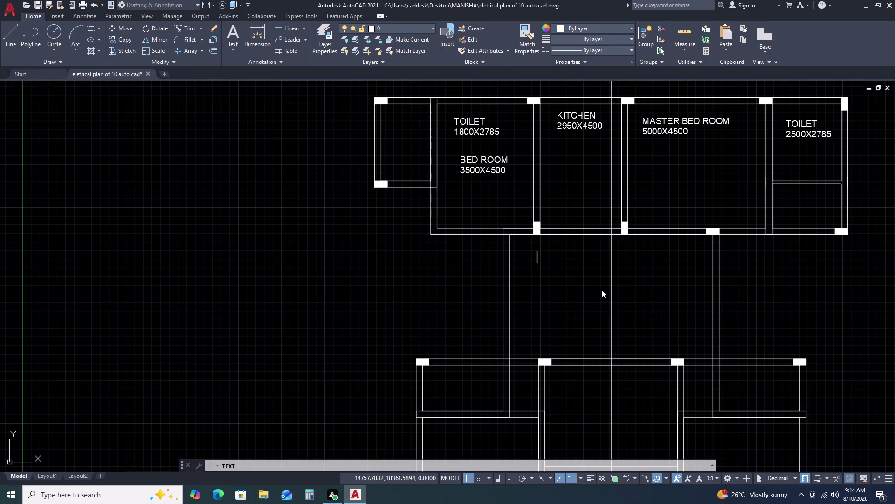
text(LIV)
text(ING RT)
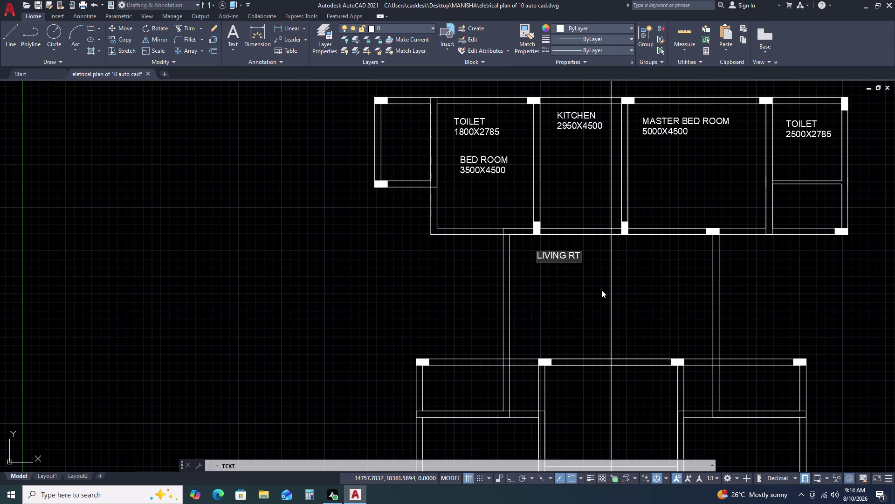
key(BackSpace)
key(BackSpace)
key(BackSpace)
key(space)
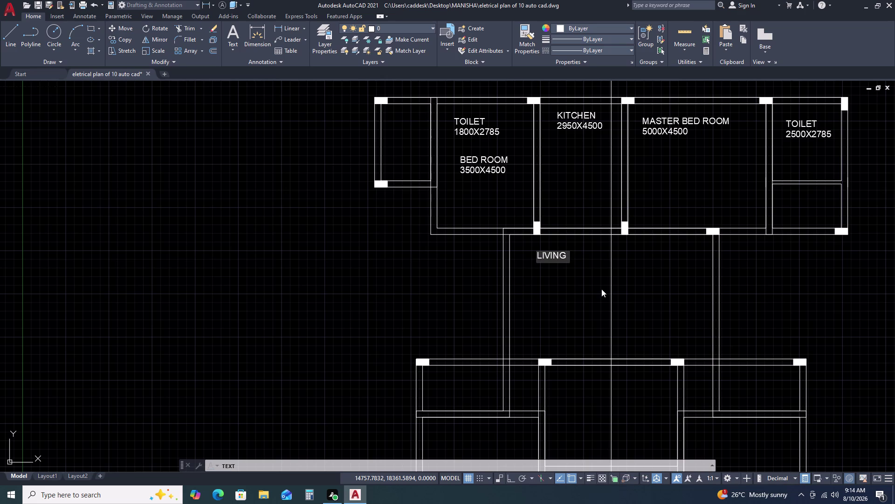
text(/DING)
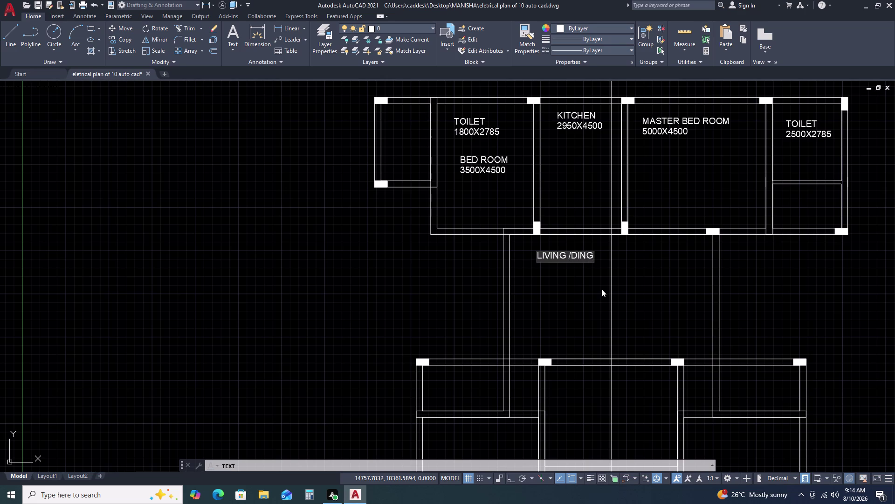
key(BackSpace)
text(ING)
key(space)
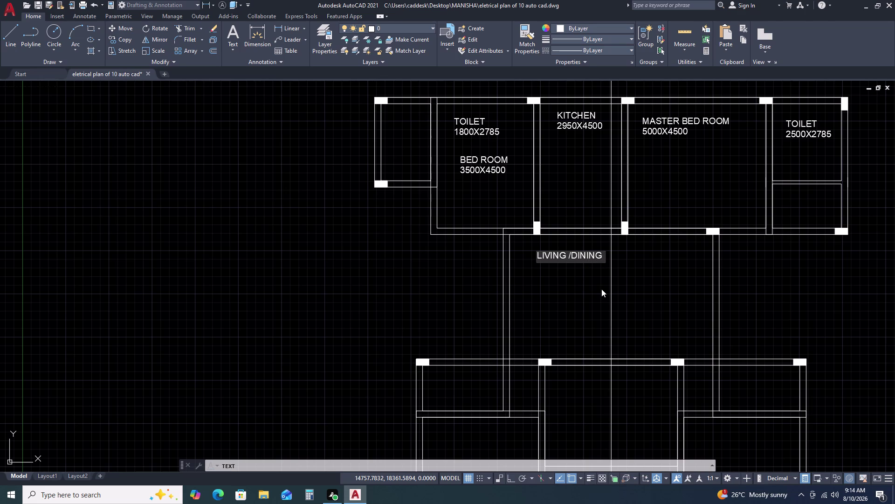
text(AR)
text(EA)
key(Return)
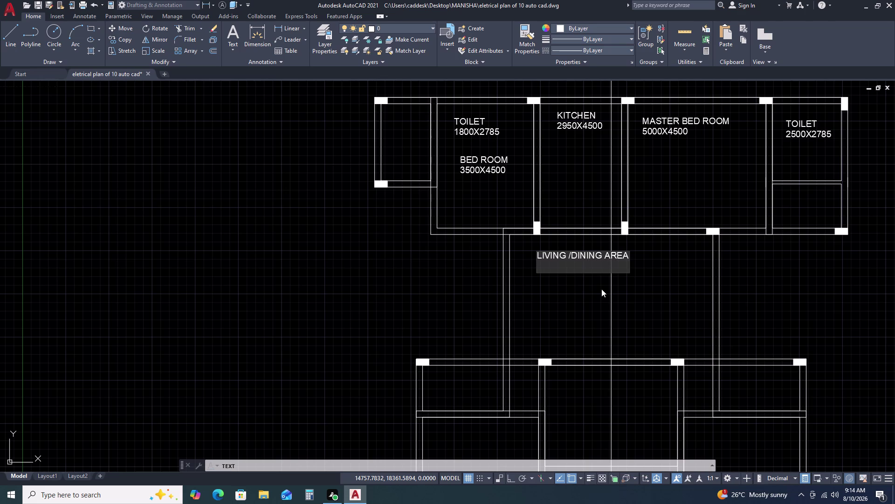
Add the size 7360X4500 under the living/dining label.
key(7)
text(3)
text(60)
text(X)
text(4500)
Label the lower-left toilet TOILET with size 2920X1650.
scroll(down, 3)
scroll(up, 3)
click(515, 343)
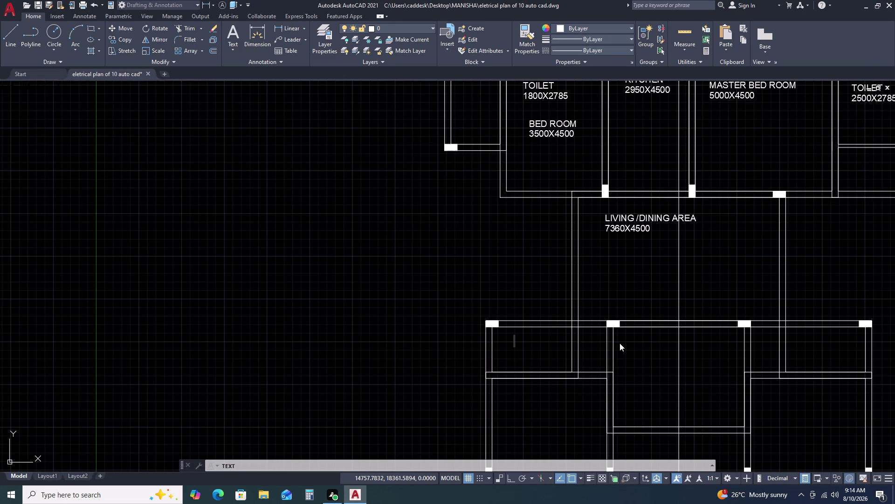
key(t)
text(OILE)
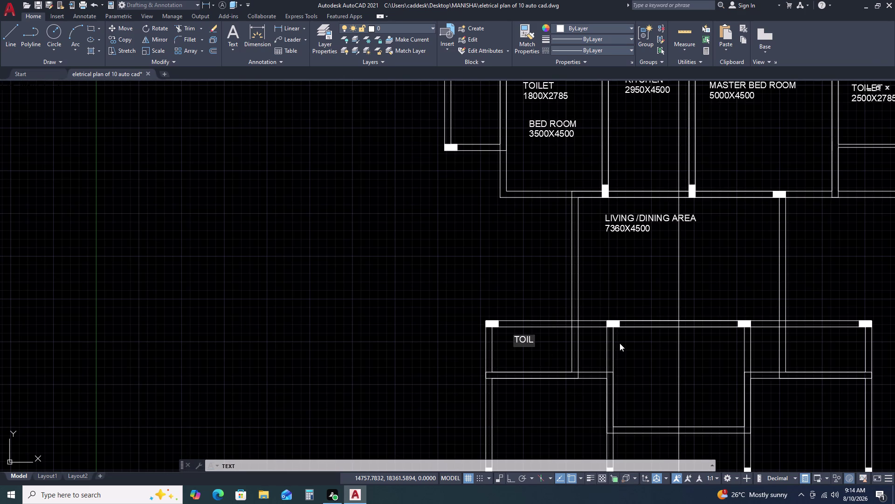
text(T)
key(Return)
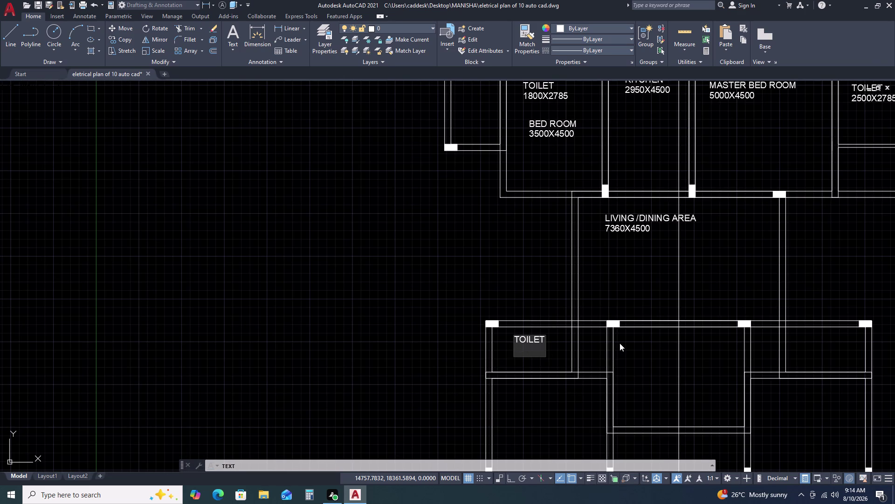
text(2)
text(920-)
key(BackSpace)
key(x)
text(165)
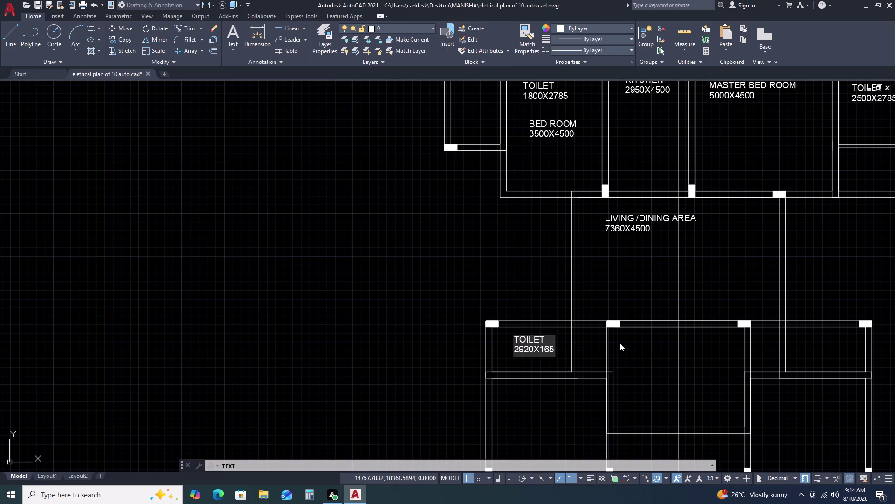
text(0)
scroll(down, 3)
scroll(up, 3)
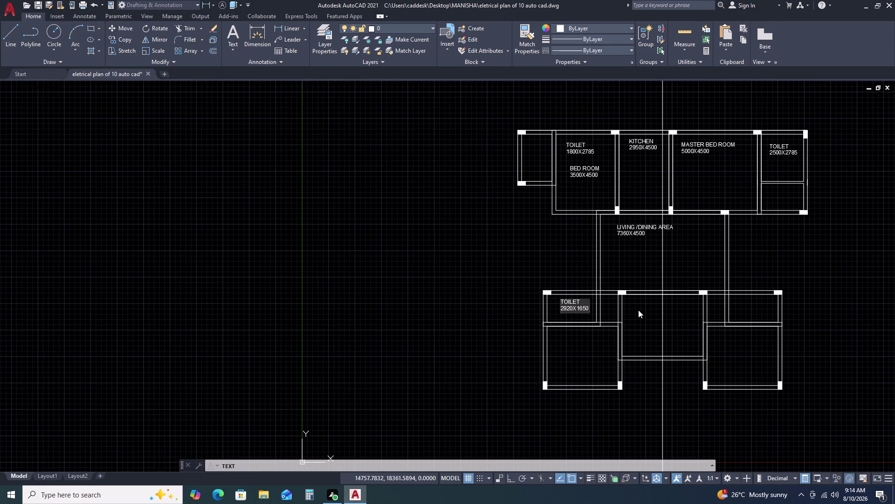
Write the room name DRAWING ROOM in the drawing room.
click(639, 309)
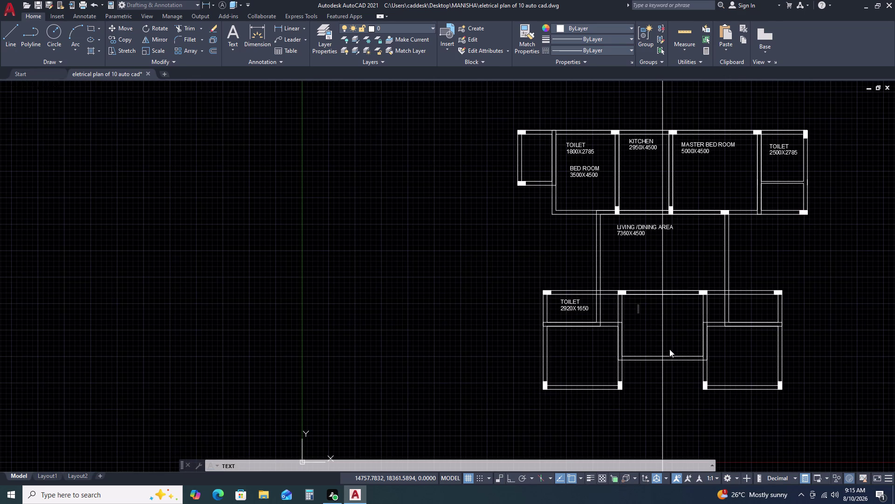
text(DRAW)
text(IND)
key(space)
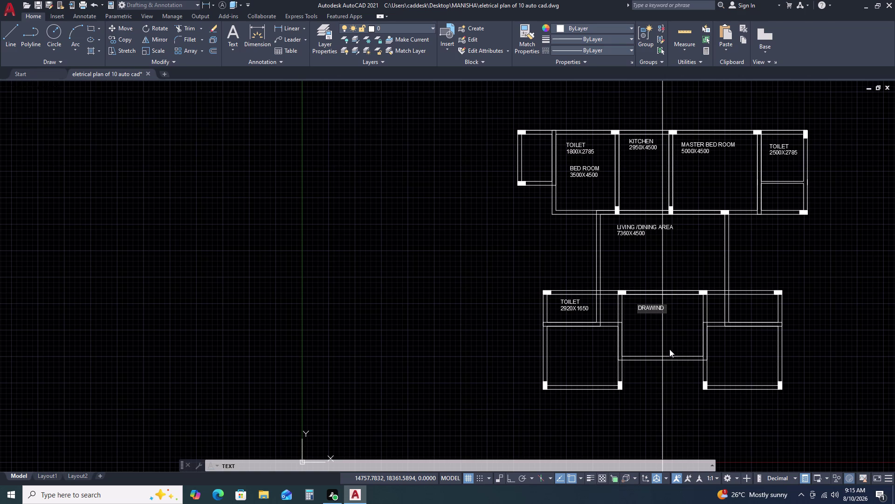
key(BackSpace)
key(BackSpace)
text(G)
key(space)
text(ROO)
key(m)
key(Return)
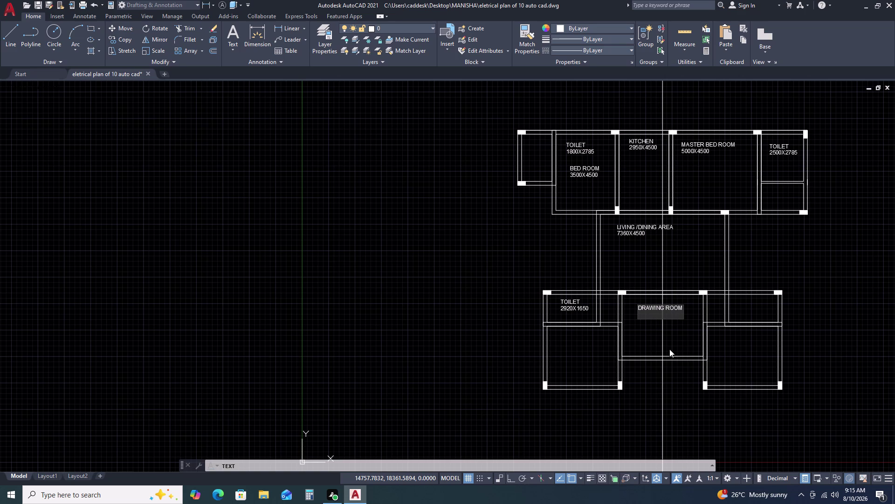
Add the size 4800X3650 under the DRAWING ROOM label.
key(4)
text(80)
text(0)
key(x)
text(36)
text(50)
Label the lower-left bed room BED ROOM with size 4200X3500.
click(563, 345)
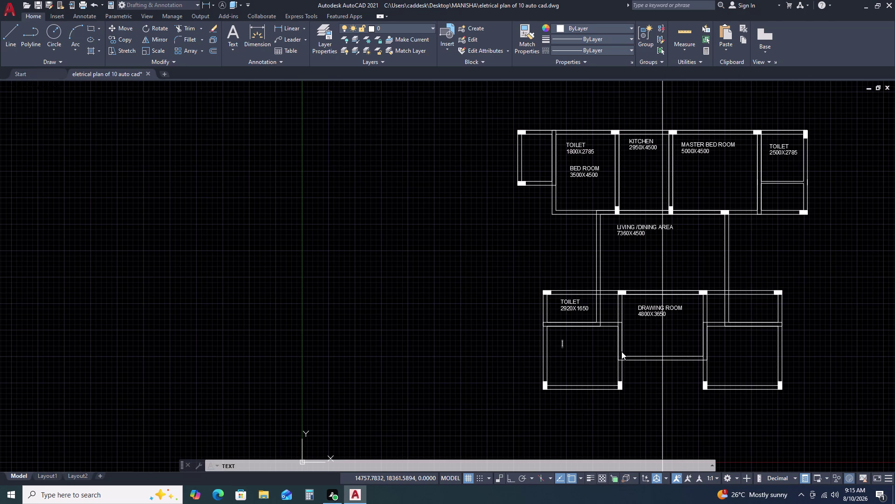
text(B)
text(ED ROOM)
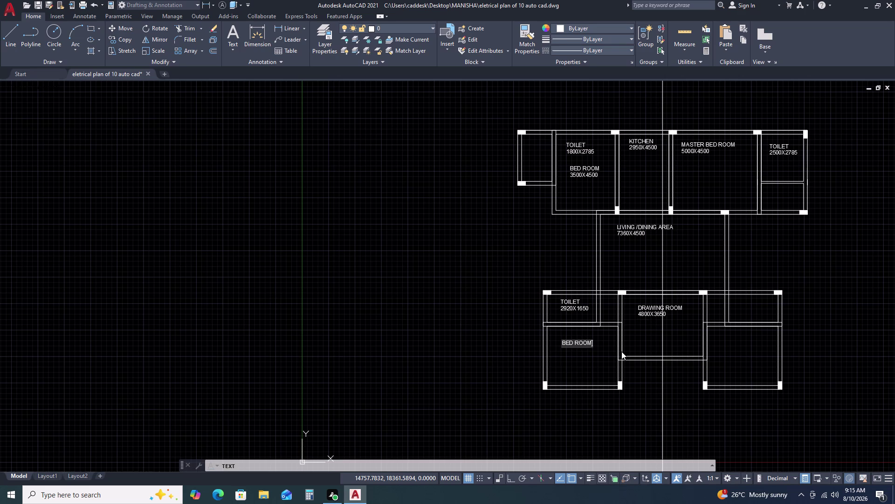
key(Return)
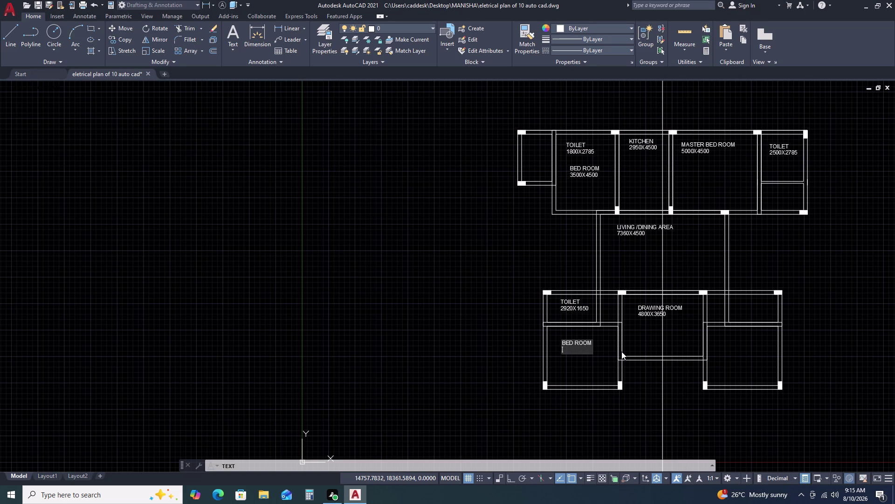
text(4230)
text(0)
key(BackSpace)
key(BackSpace)
key(BackSpace)
text(00)
key(x)
text(3500)
Label the lower-right toilet TOILET with size 2920X1650.
click(749, 306)
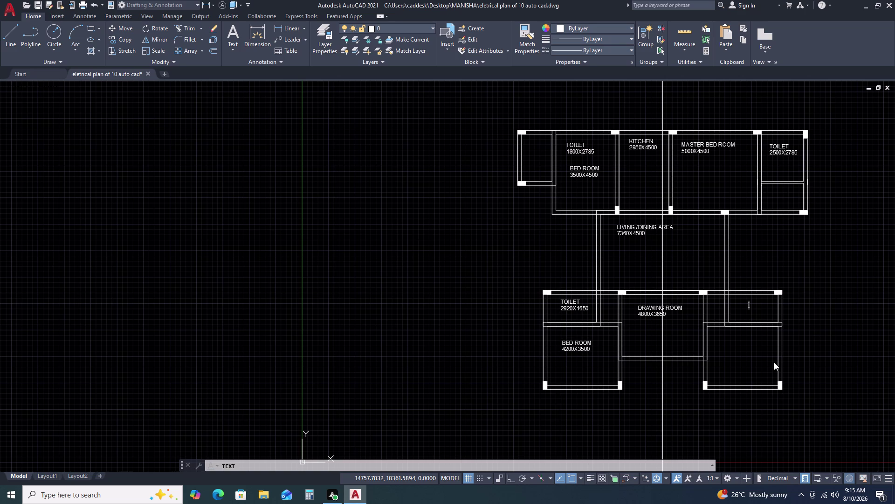
text(TO)
text(I;LET)
key(Return)
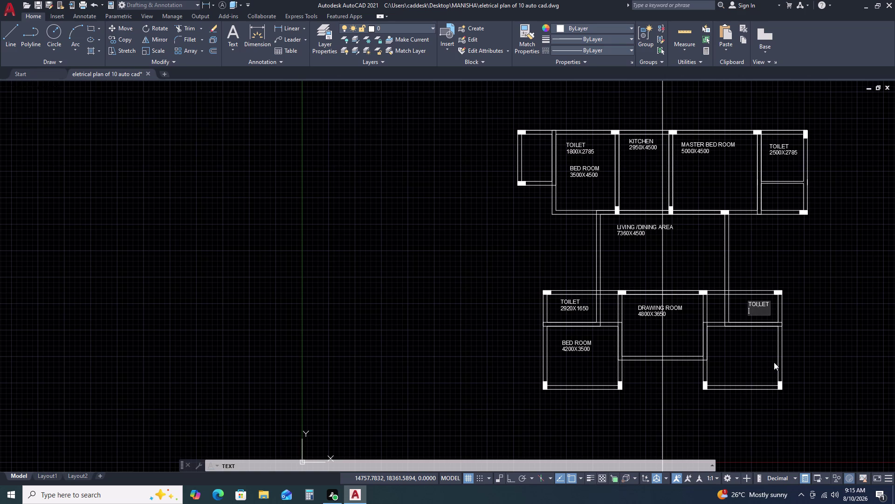
key(2)
key(9)
text(20)
key(x)
text(1)
text(6)
text(50)
Label the lower-right bed room BED ROOM with size 4200X3500.
click(721, 331)
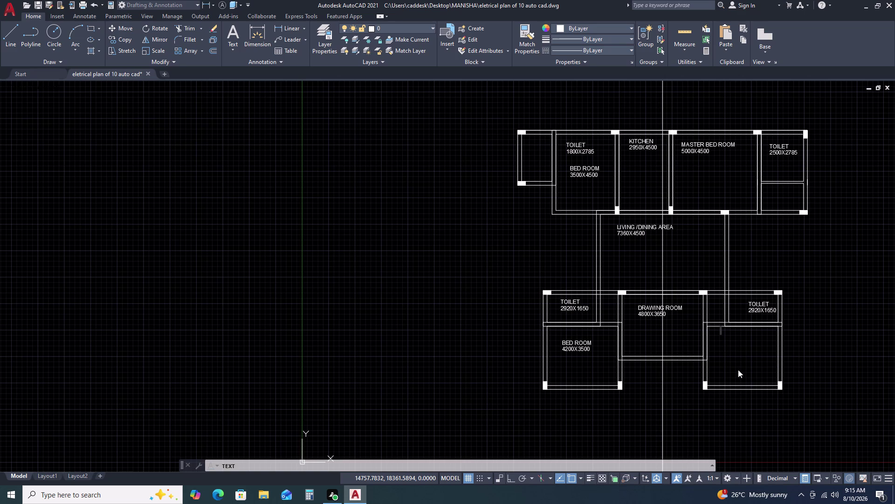
text(BED ROO)
text(M)
key(space)
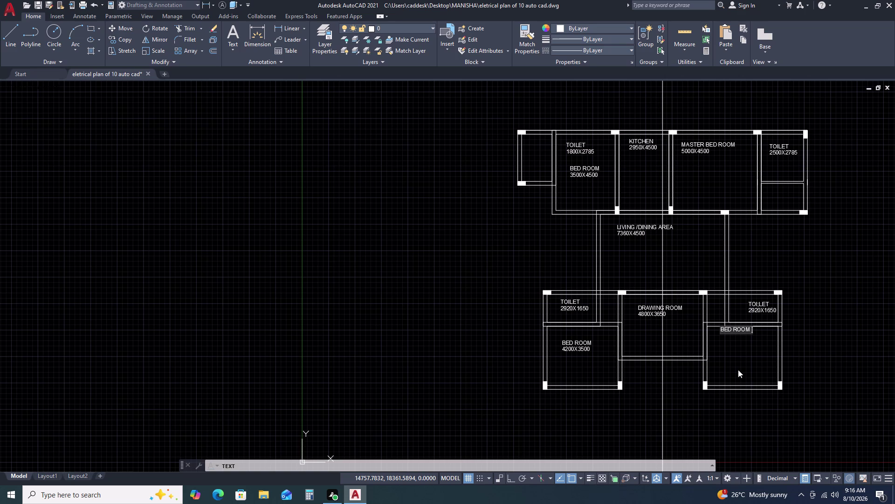
key(Return)
text(420)
text(0)
key(x)
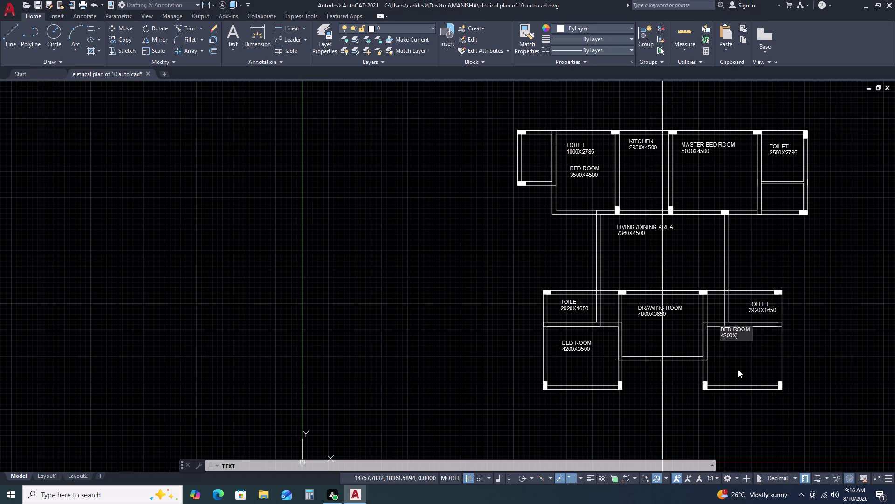
text(35)
text(00)
drag(750, 394, 750, 398)
double_click(733, 412)
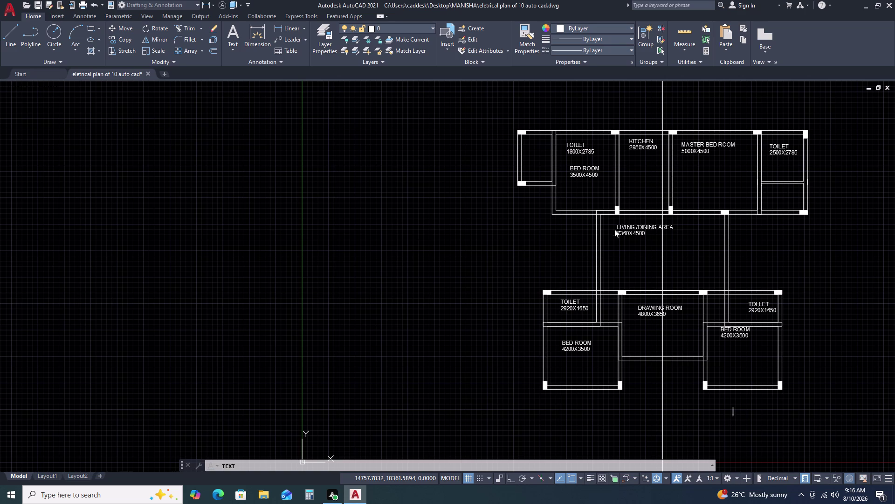
Label the small upper-left room DRESS with size 1800X2785.
click(527, 150)
text(DRESS)
key(space)
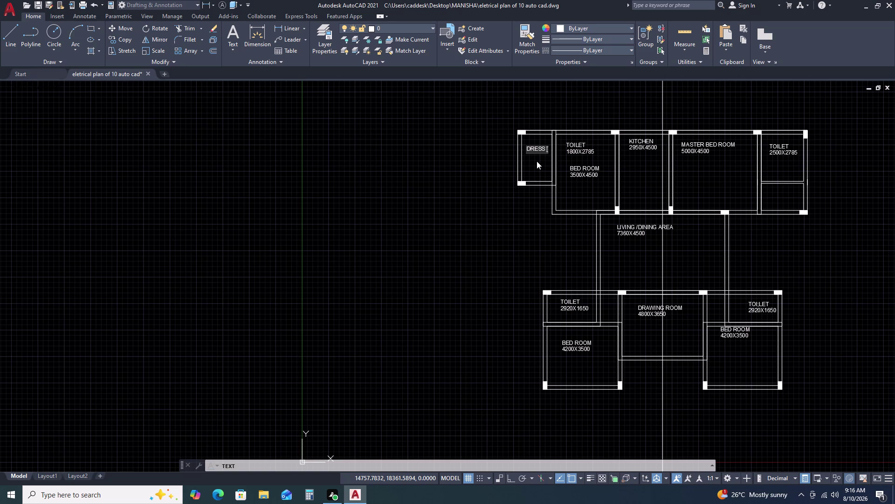
text(1)
text(8)
key(BackSpace)
key(BackSpace)
key(Return)
text(18)
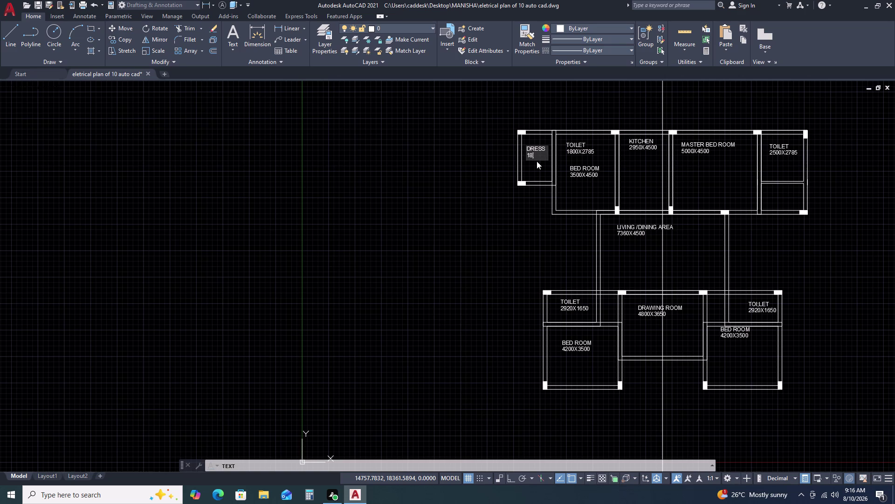
text(0)
text(0)
key(x)
text(2785)
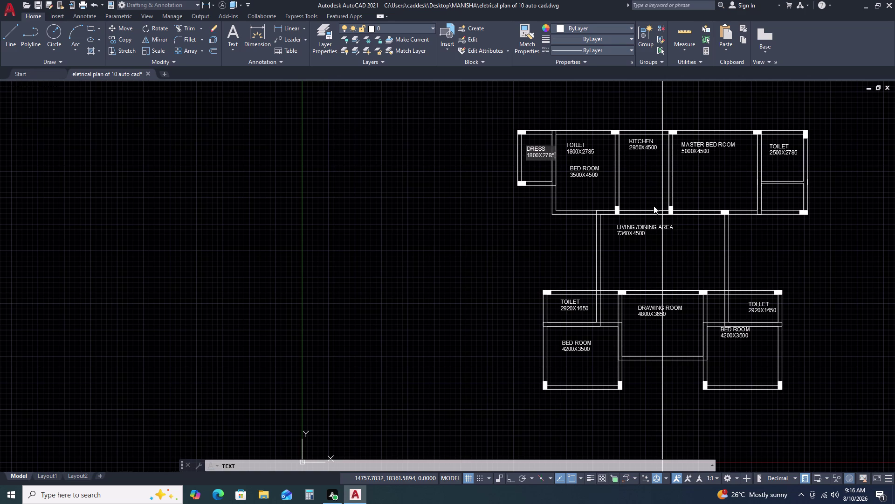
Label the room below the right toilet DRESS 2500X1600 and end the Text command.
click(777, 196)
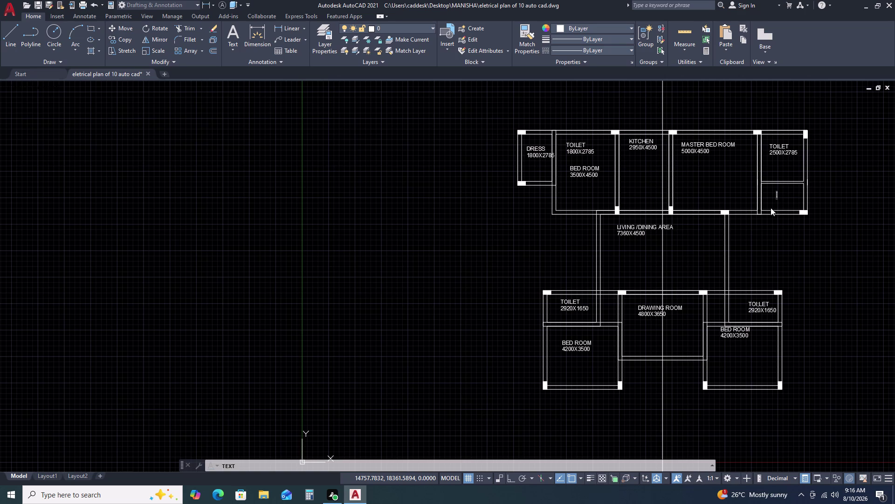
text(DRES)
key(space)
key(BackSpace)
text(SX)
key(BackSpace)
key(Return)
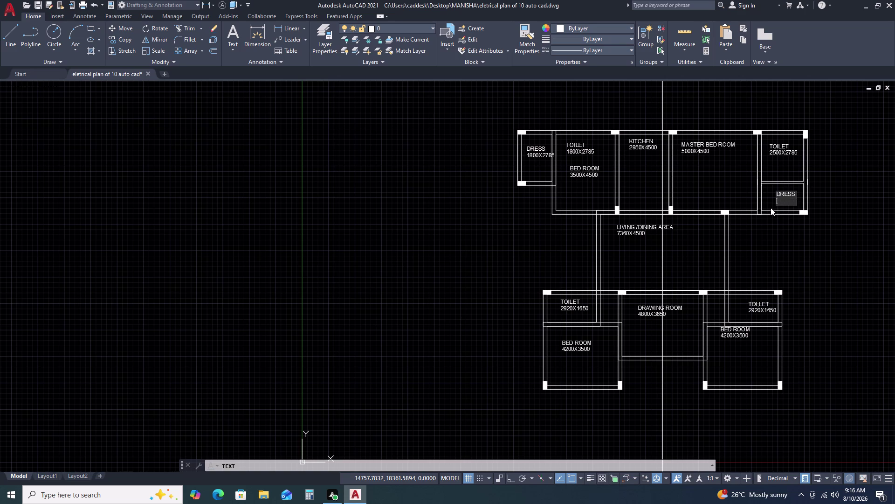
text(2500)
key(x)
text(16)
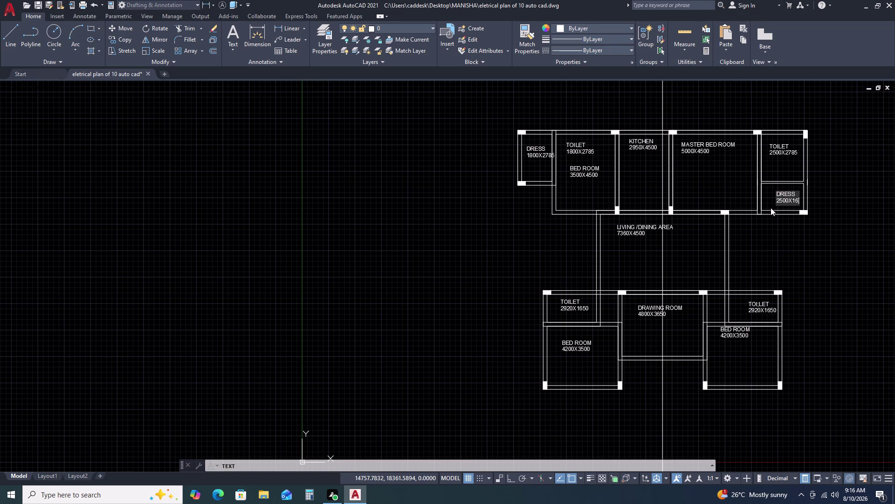
text(00)
click(800, 253)
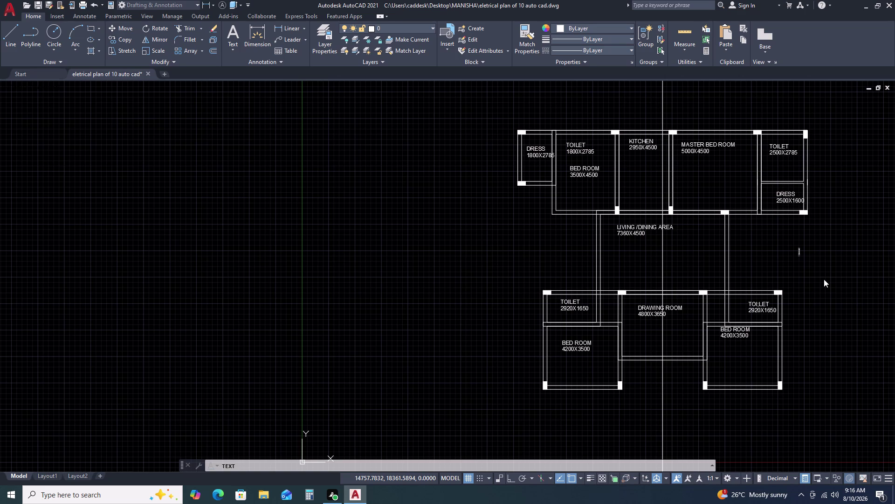
key(Return)
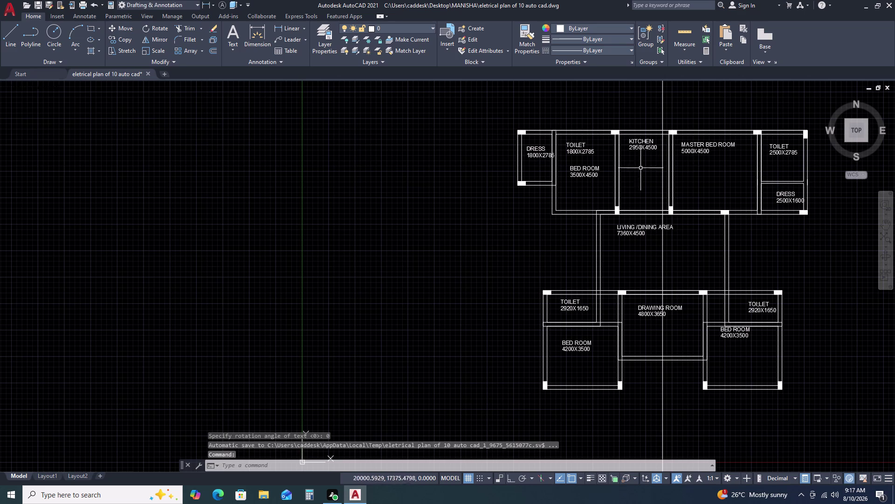
Pan the floor plan into view and measure the bed room's dimensions.
scroll(up, 3)
scroll(down, 3)
middle_drag(793, 266, 631, 252)
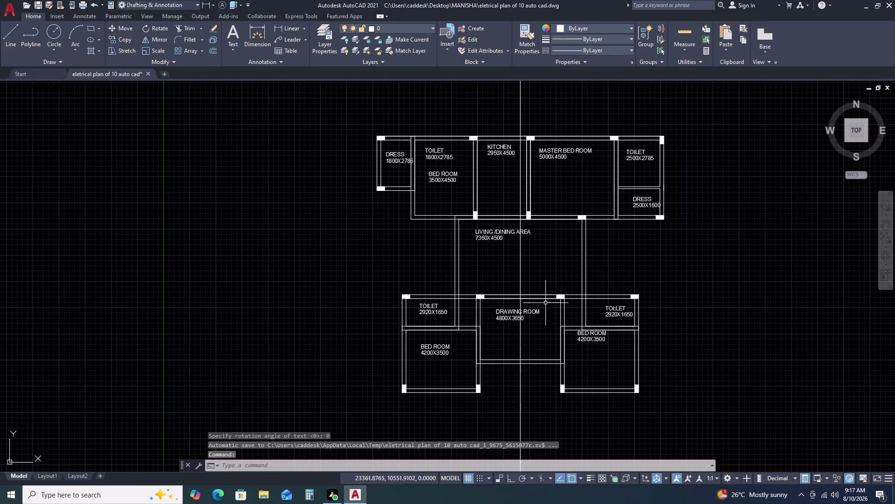
scroll(up, 3)
scroll(down, 3)
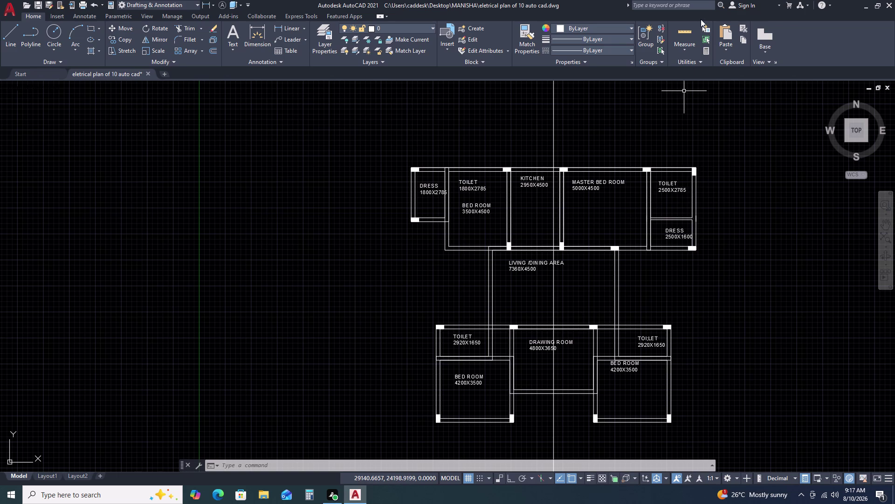
click(688, 28)
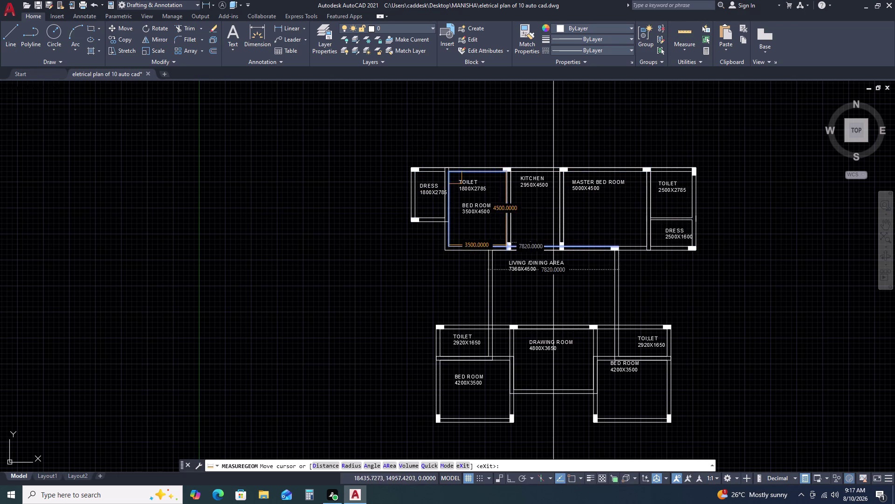
key(Escape)
Draw an 1800 by 1600 rectangle left of the plan with RECTANG Dimensions.
key(r)
key(e)
key(c)
key(space)
double_click(344, 265)
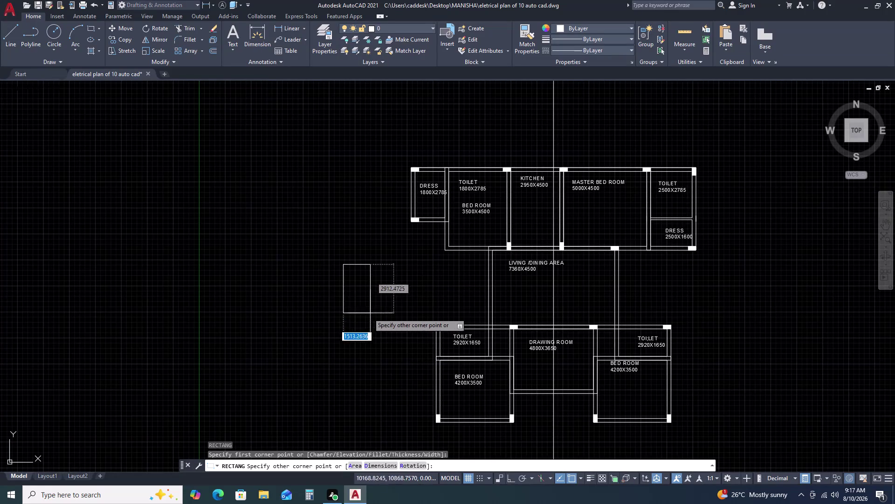
key(d)
key(space)
text(1)
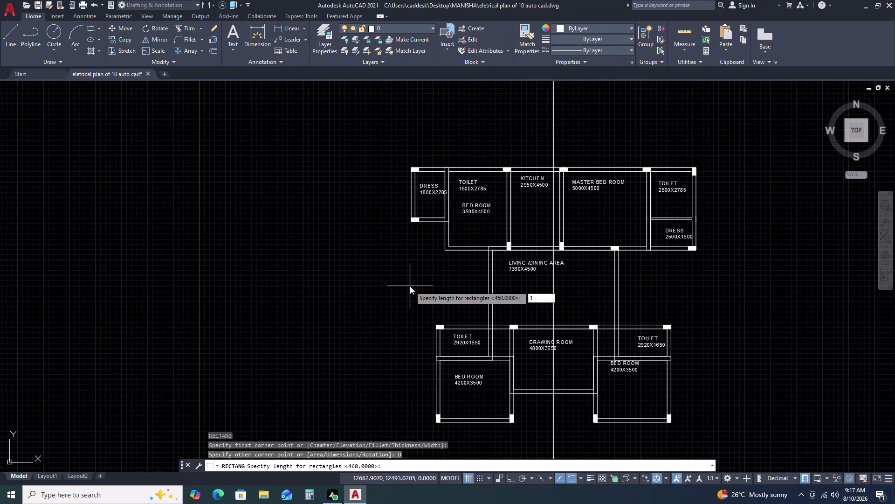
text(800)
key(Return)
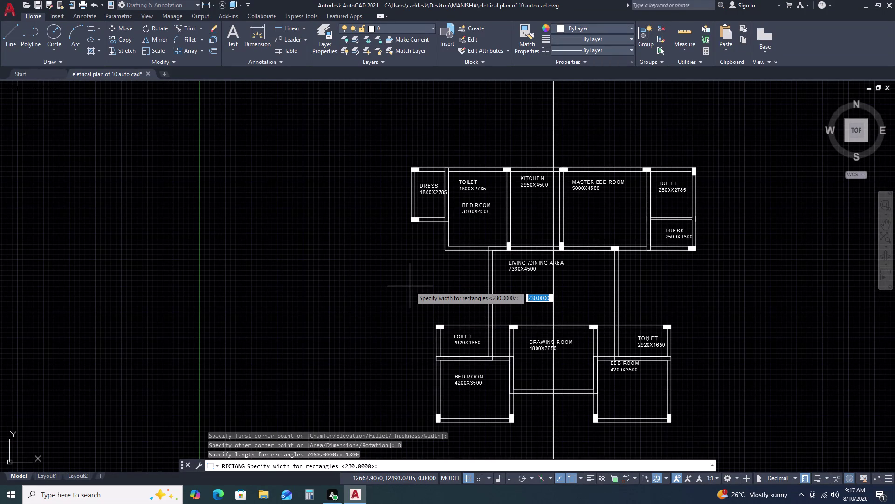
text(1600)
key(space)
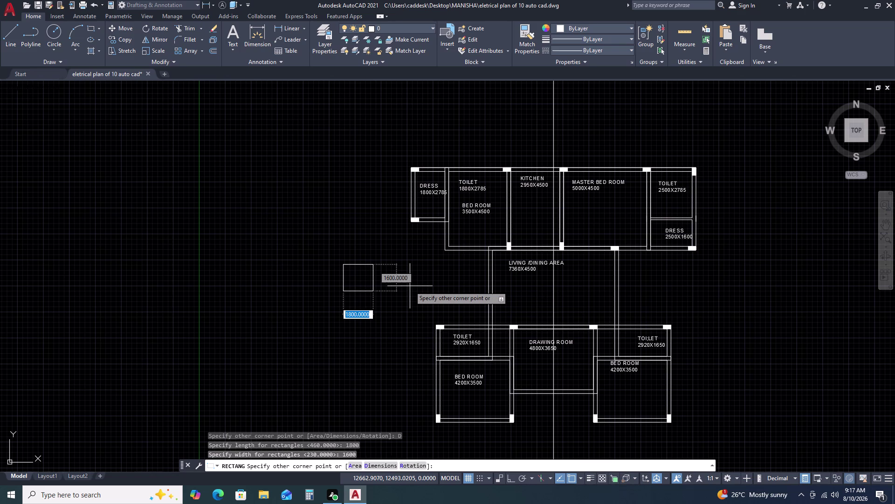
click(410, 286)
click(406, 257)
Offset the rectangle by 230 to create its second wall outline.
drag(404, 257, 388, 265)
click(279, 311)
click(284, 311)
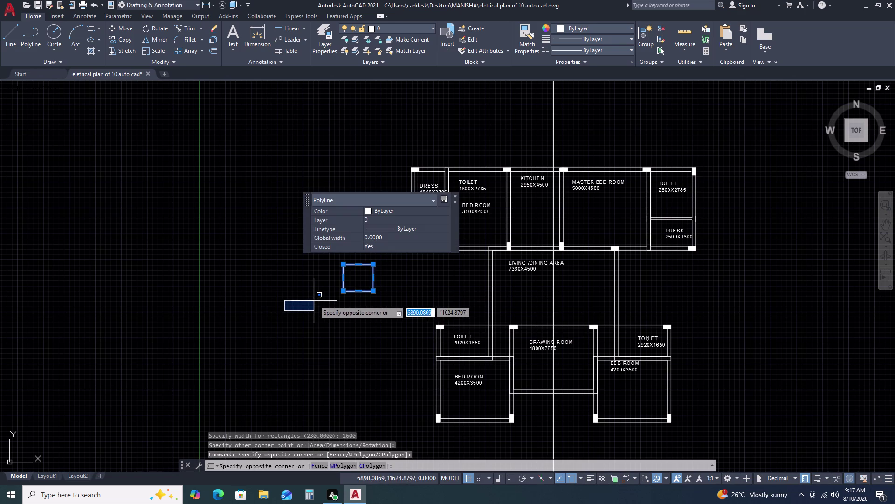
text(O)
key(space)
key(space)
click(386, 305)
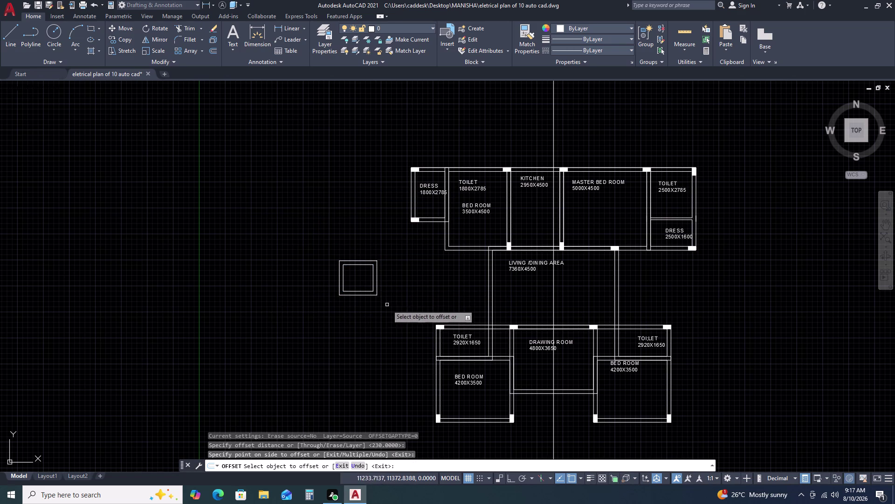
key(Escape)
Move both wall outlines from their corner to the column beside the bed room.
drag(389, 244, 377, 259)
click(348, 312)
text(M)
key(space)
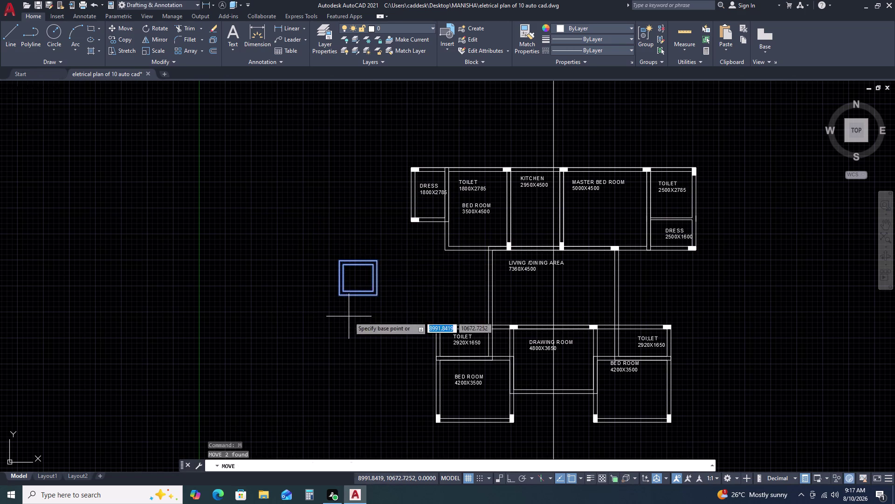
scroll(up, 3)
click(338, 253)
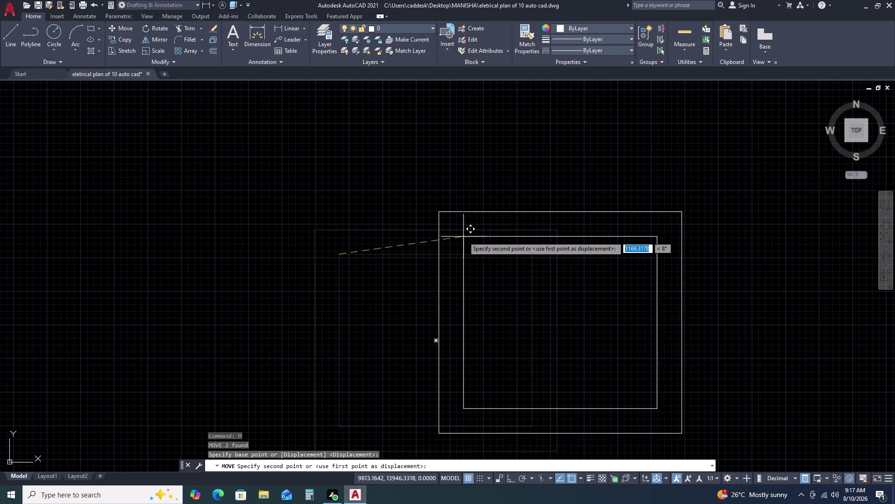
scroll(down, 3)
scroll(up, 3)
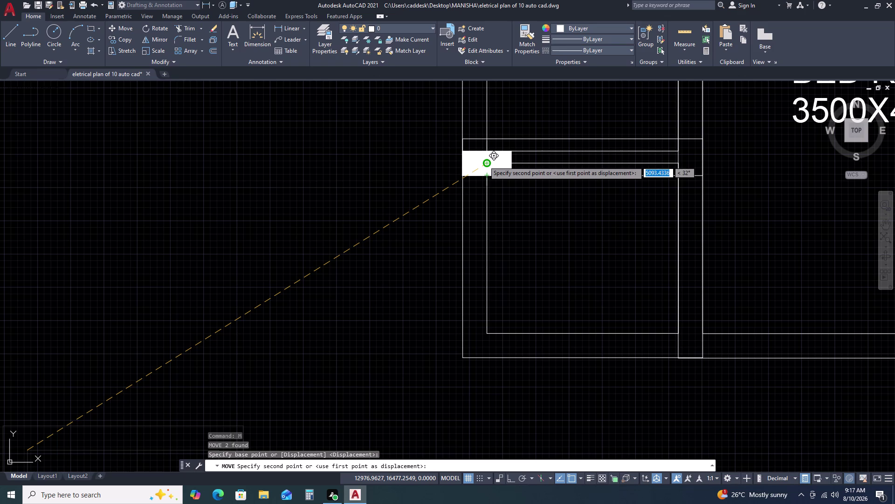
click(484, 161)
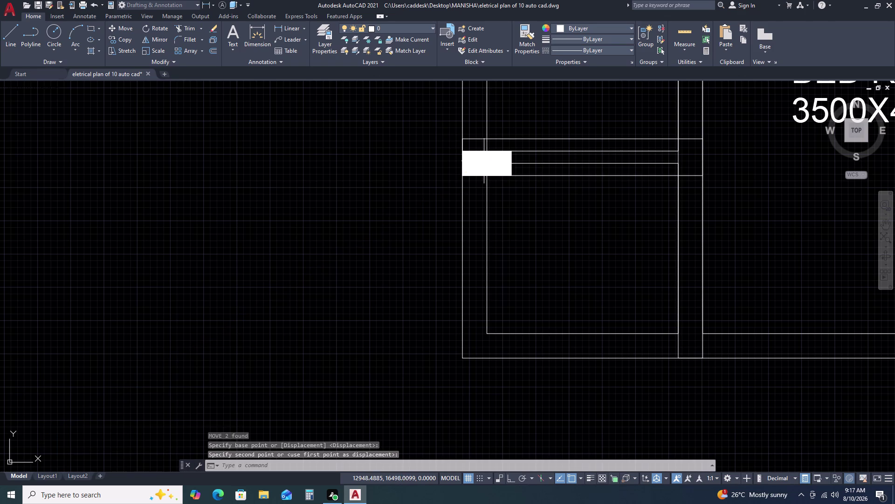
Reselect the moved wall outlines for another move, then cancel it.
double_click(590, 298)
double_click(457, 379)
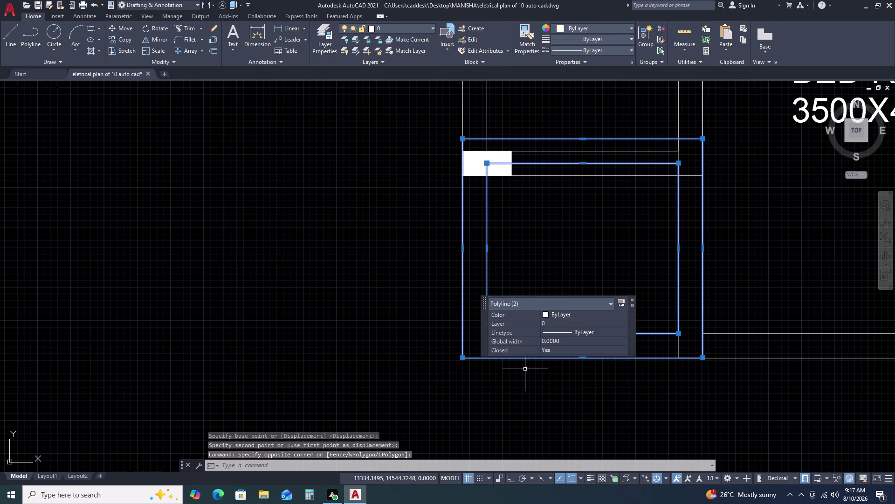
text(M)
key(space)
scroll(up, 3)
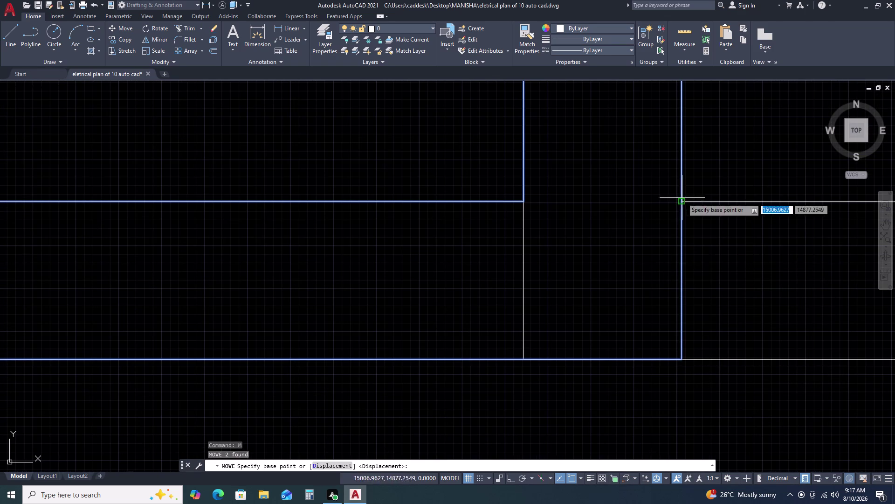
scroll(up, 3)
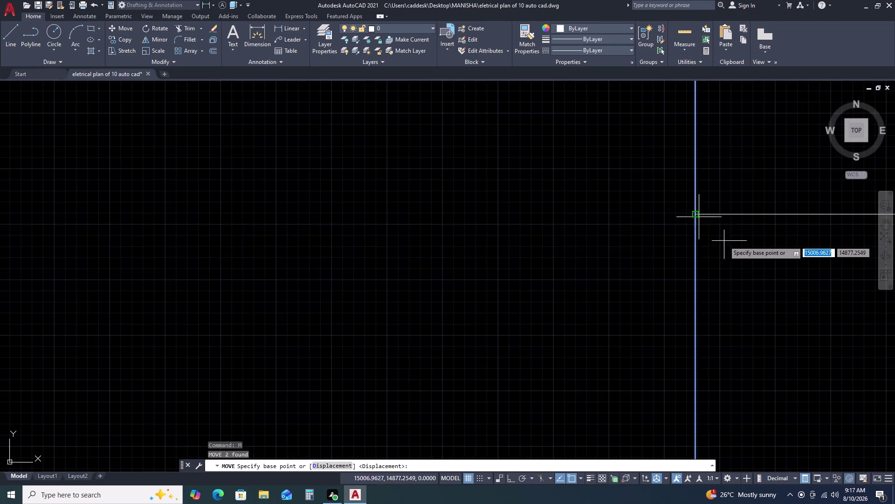
scroll(up, 3)
scroll(up, 3)
scroll(down, 3)
key(Escape)
scroll(up, 3)
scroll(down, 3)
key(Escape)
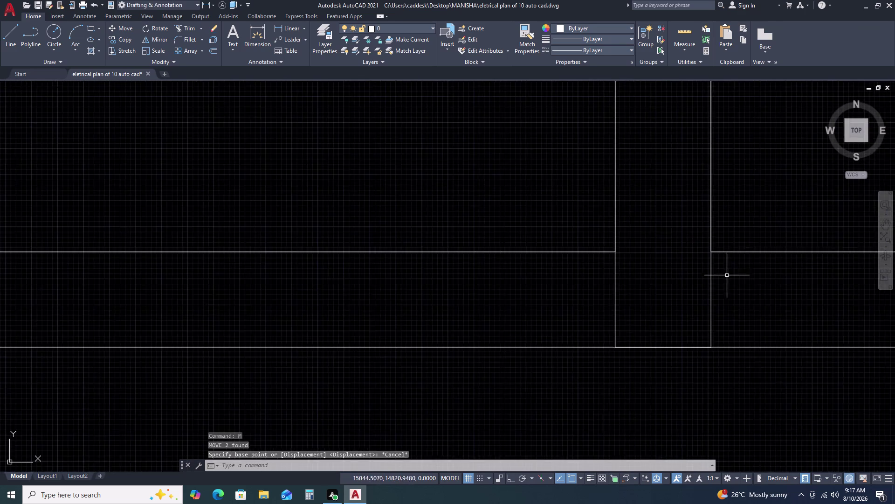
scroll(down, 3)
scroll(down, 3)
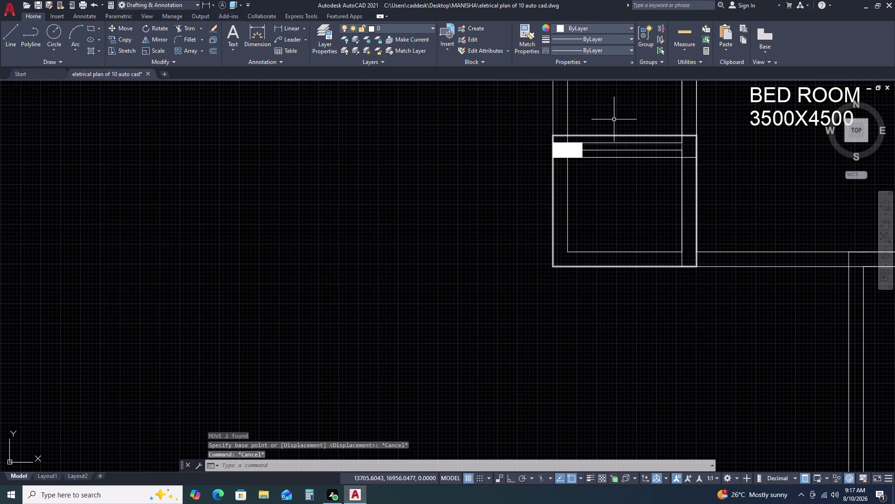
scroll(up, 3)
scroll(down, 3)
Fence-trim the overlapping wall lines at the double-wall junction.
text(TR)
key(space)
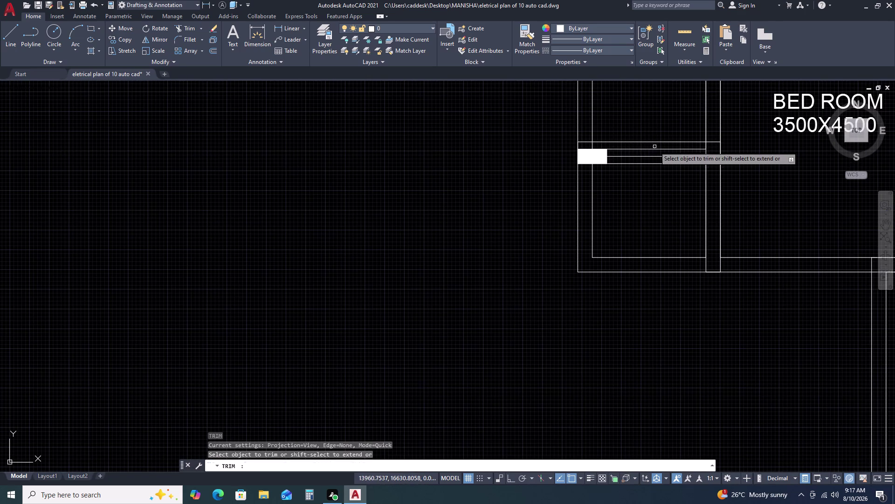
scroll(up, 3)
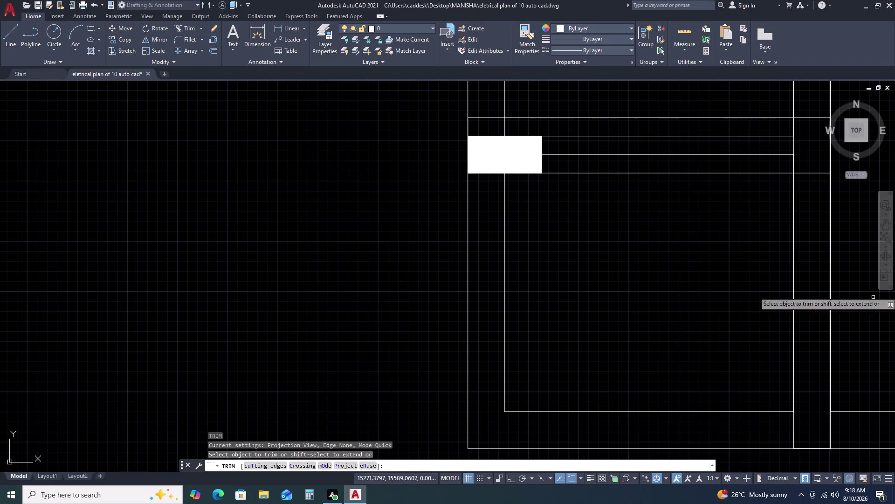
double_click(680, 169)
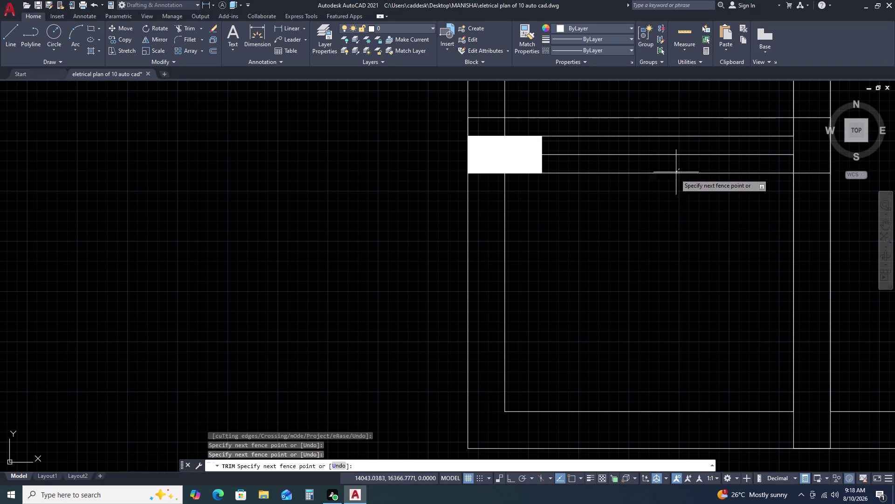
click(659, 190)
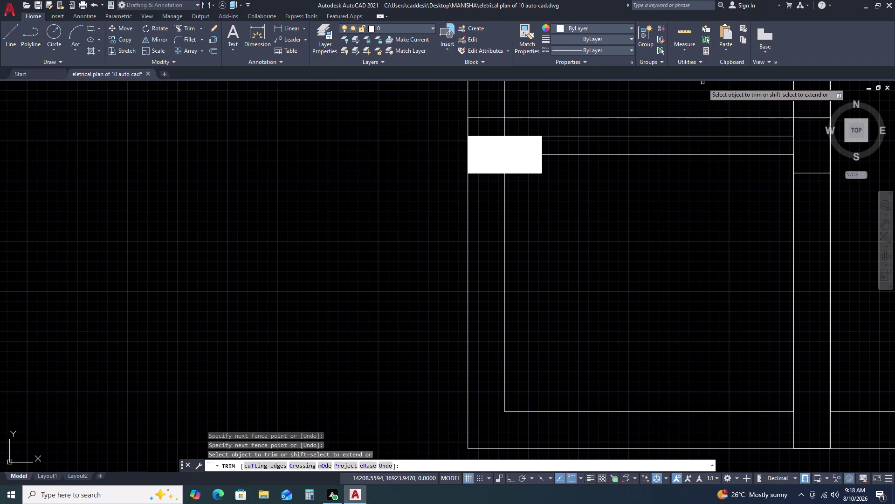
click(690, 105)
double_click(676, 120)
Trim the leftover wall segments crossing the room's edge.
scroll(down, 3)
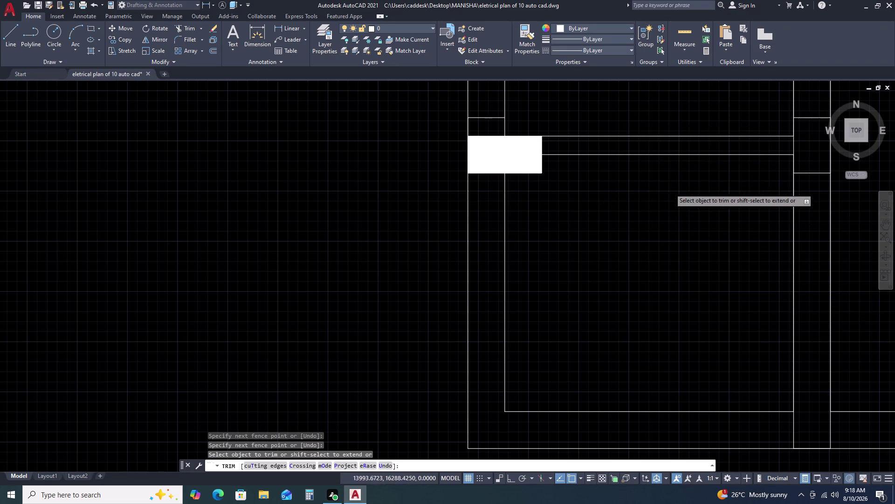
scroll(down, 3)
scroll(up, 3)
click(728, 136)
drag(728, 137, 728, 162)
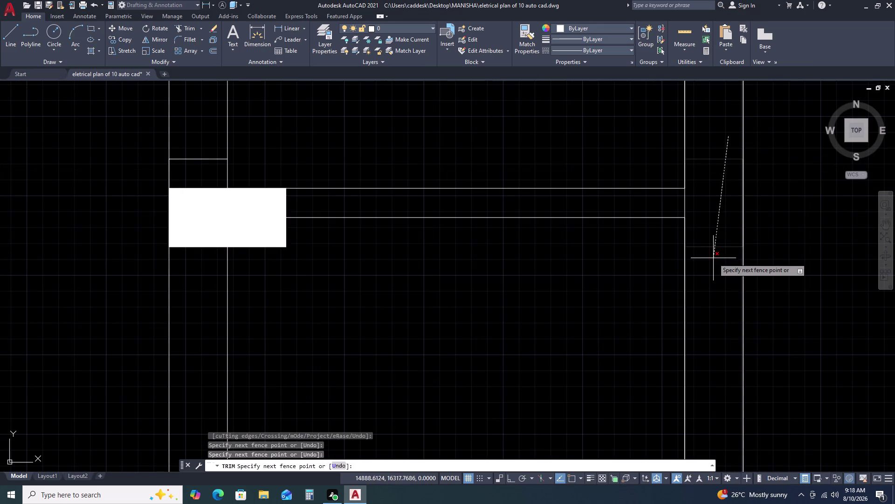
click(713, 258)
double_click(189, 135)
double_click(179, 180)
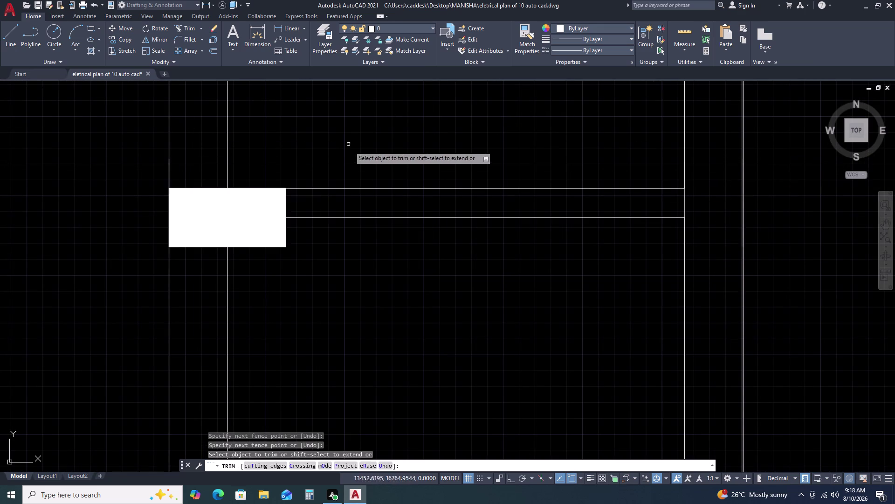
scroll(down, 3)
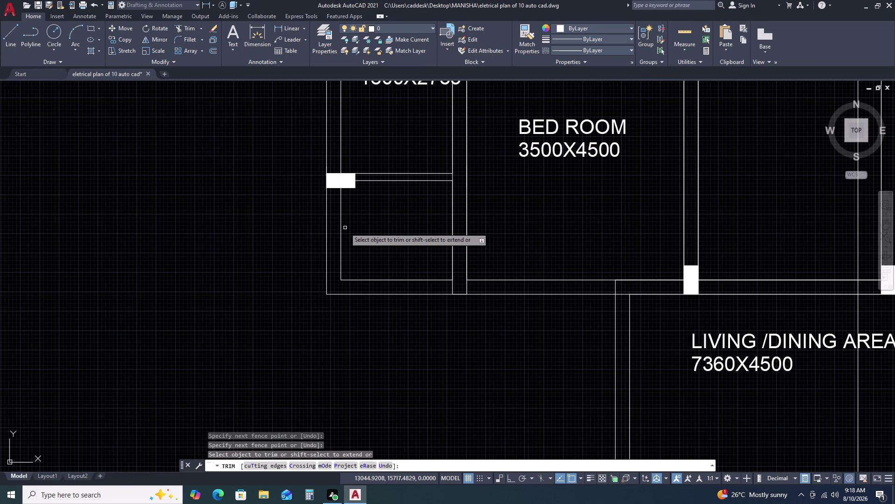
key(Escape)
Move the small column block to the dress room's lower corner.
triple_click(307, 159)
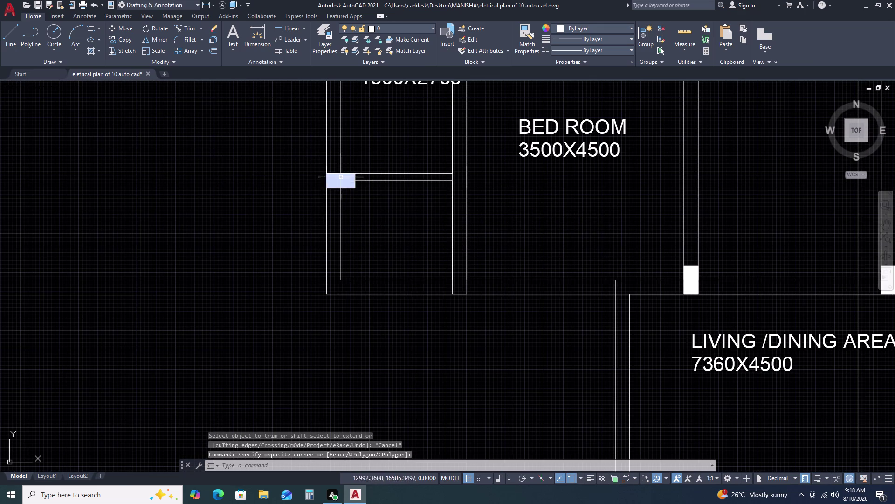
double_click(315, 158)
click(378, 210)
text(M)
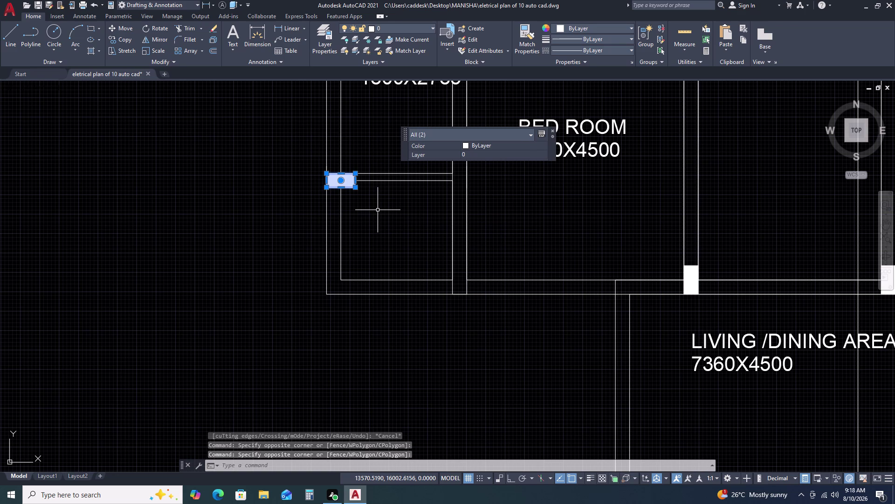
key(space)
double_click(326, 190)
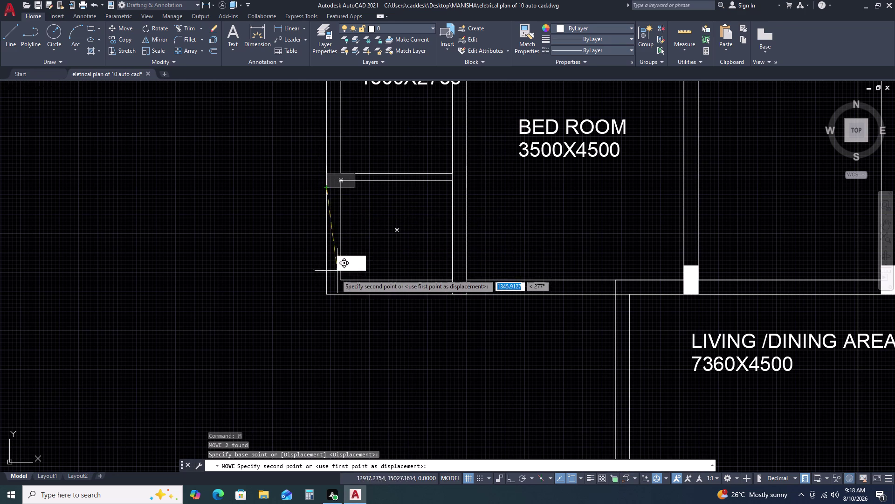
double_click(325, 294)
Fence-trim the extra wall lines at the column's junction and view the whole plan.
scroll(up, 3)
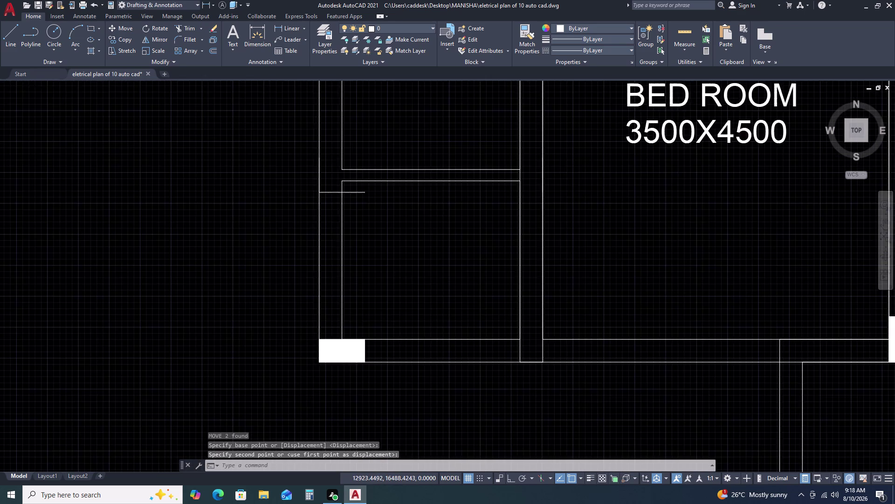
click(336, 179)
click(330, 203)
key(Escape)
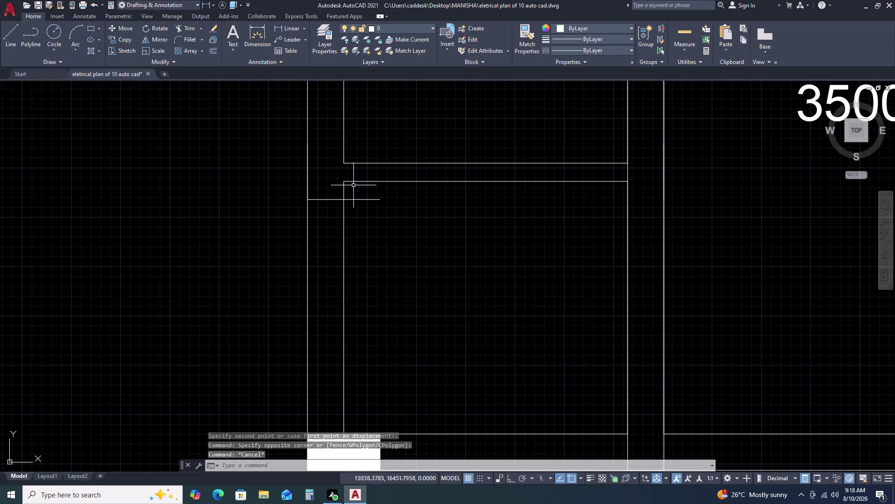
text(TR)
key(space)
double_click(331, 183)
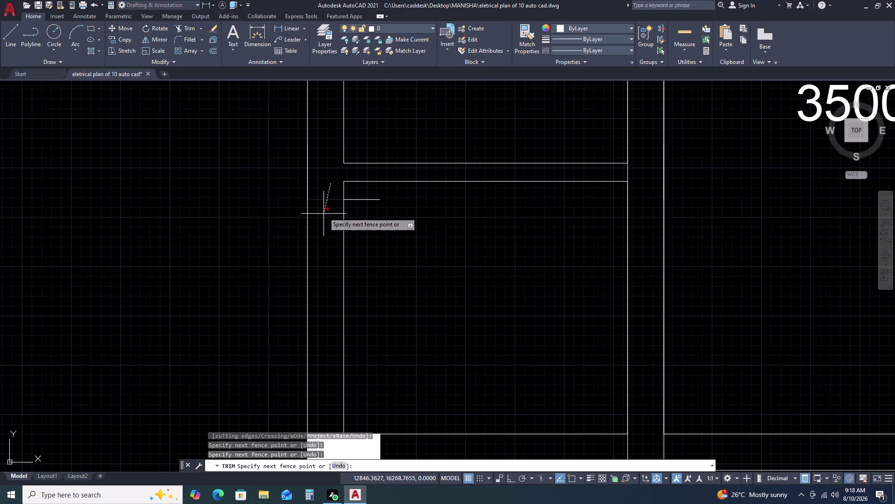
click(324, 212)
click(367, 193)
click(353, 227)
scroll(down, 3)
key(Escape)
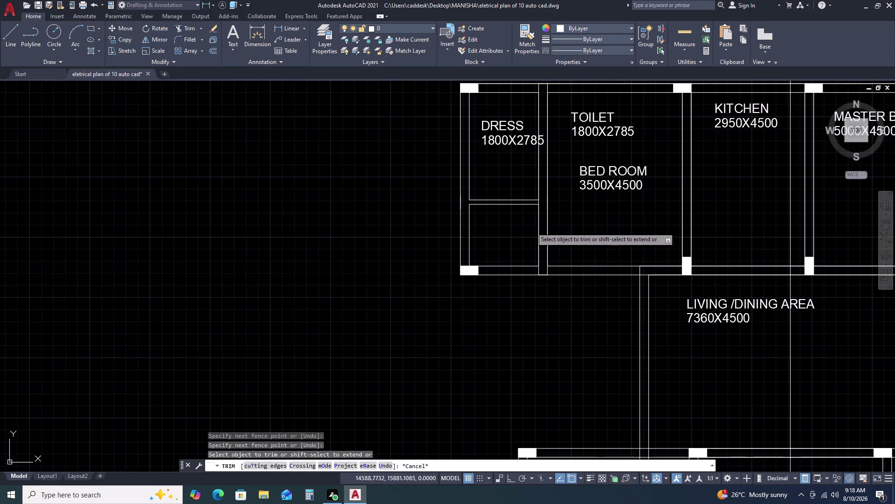
scroll(down, 3)
middle_drag(612, 235, 477, 195)
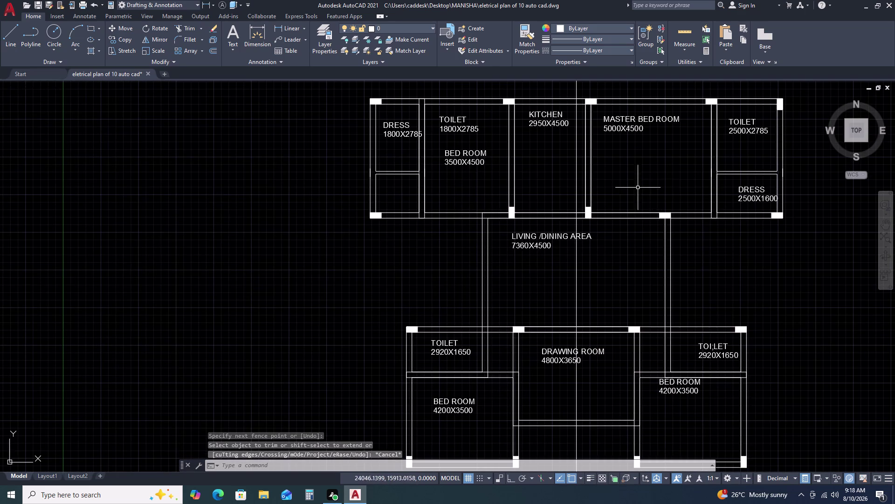
Move the DRESS 1800X2785 label pair down into the lower room.
scroll(up, 3)
click(377, 100)
double_click(346, 156)
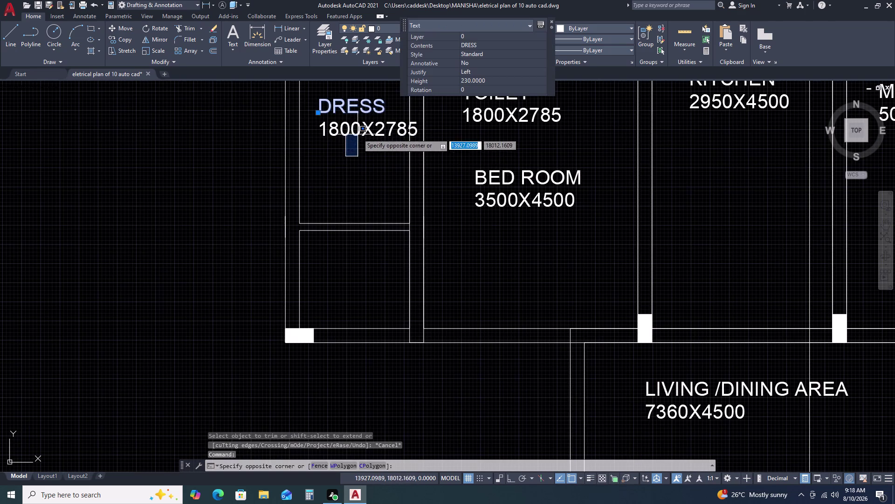
drag(358, 124, 358, 119)
click(358, 108)
double_click(352, 128)
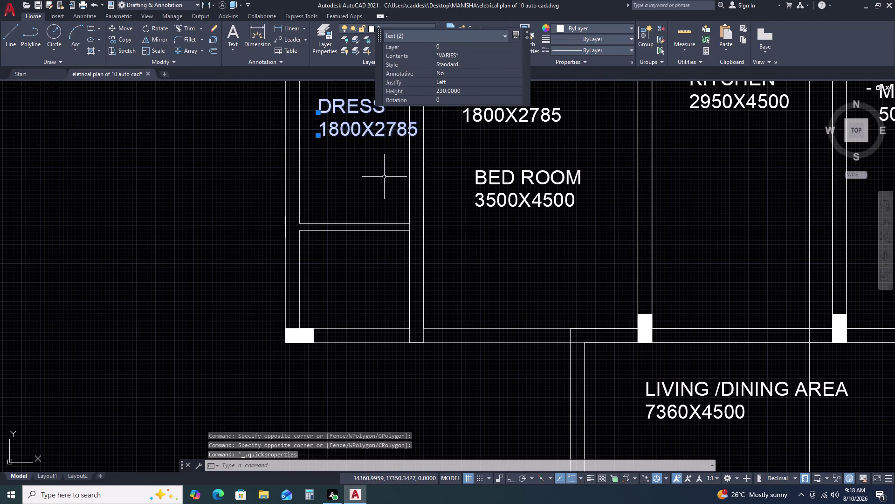
text(M)
key(space)
click(396, 163)
click(386, 313)
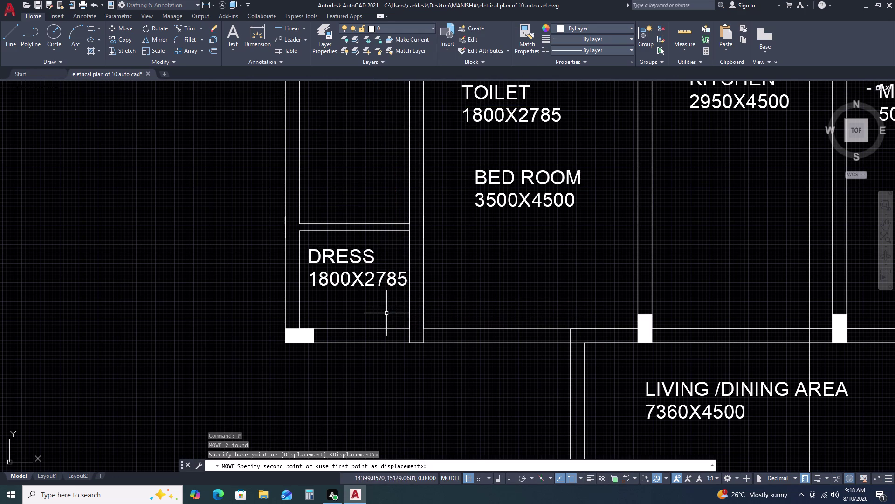
scroll(down, 3)
scroll(up, 3)
Move the TOILET 1800X2785 label pair up into the upper room.
drag(548, 94, 541, 99)
click(477, 149)
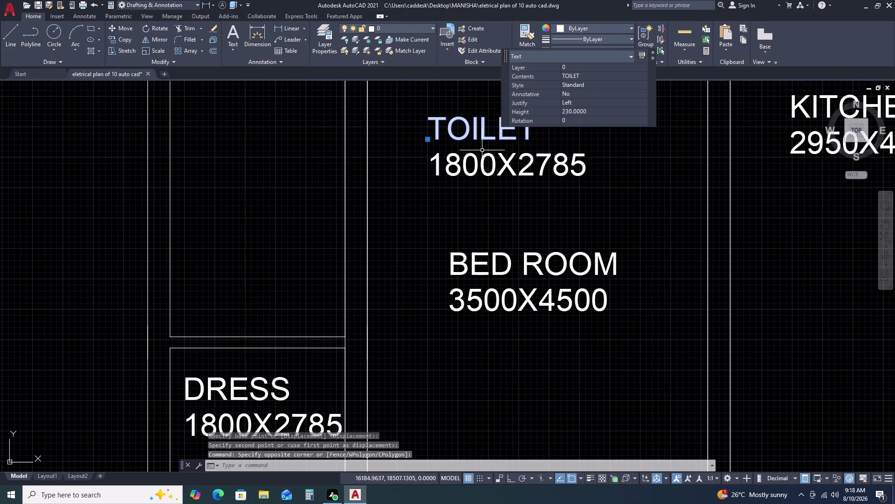
drag(515, 134, 509, 142)
double_click(450, 199)
text(M)
key(space)
drag(452, 195, 443, 195)
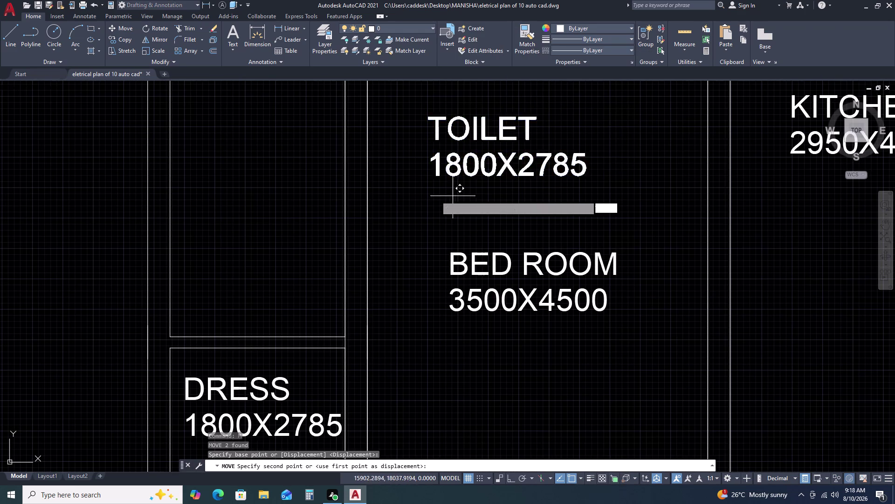
click(203, 193)
scroll(down, 3)
scroll(down, 3)
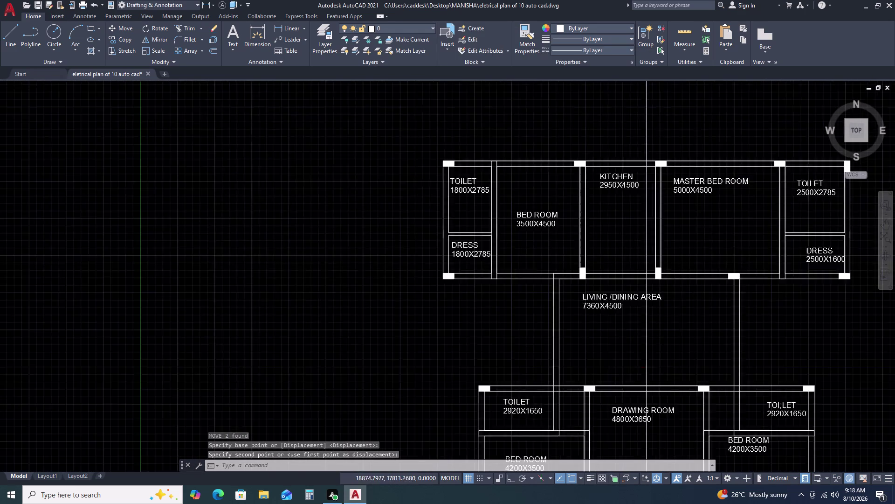
middle_drag(694, 216, 604, 208)
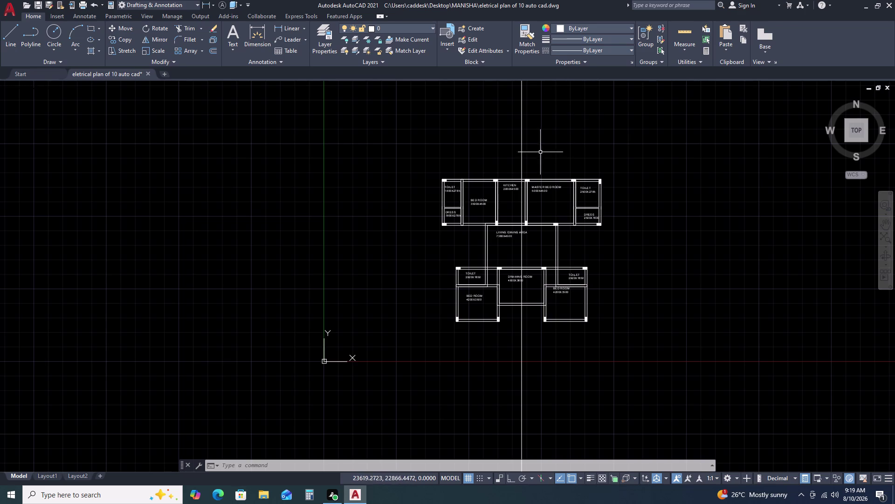
Zoom in on the drawing room's bottom wall and cancel a mistyped KL command.
scroll(up, 3)
middle_drag(523, 291, 559, 168)
scroll(up, 3)
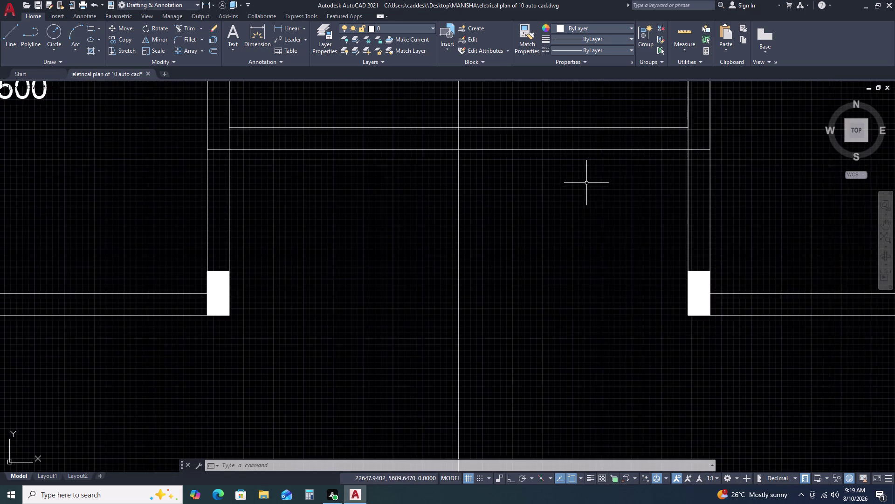
scroll(up, 3)
click(586, 136)
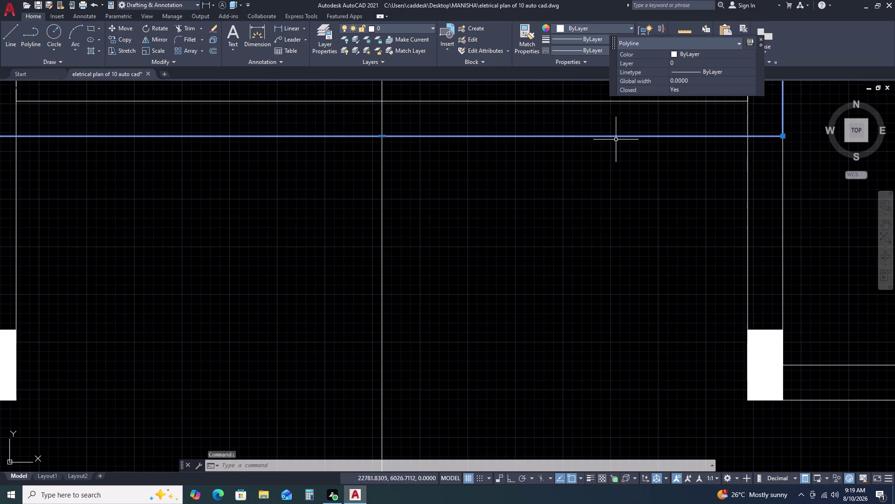
key(Escape)
text(KL)
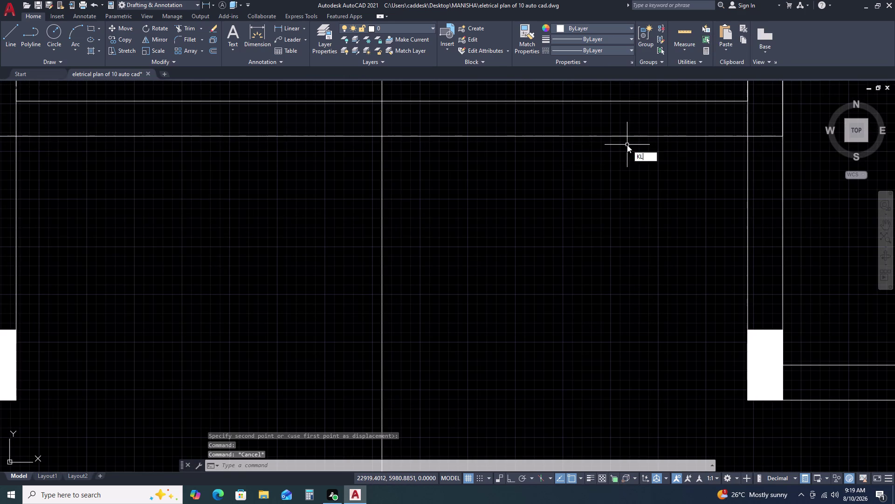
key(space)
scroll(down, 3)
key(Escape)
key(Escape)
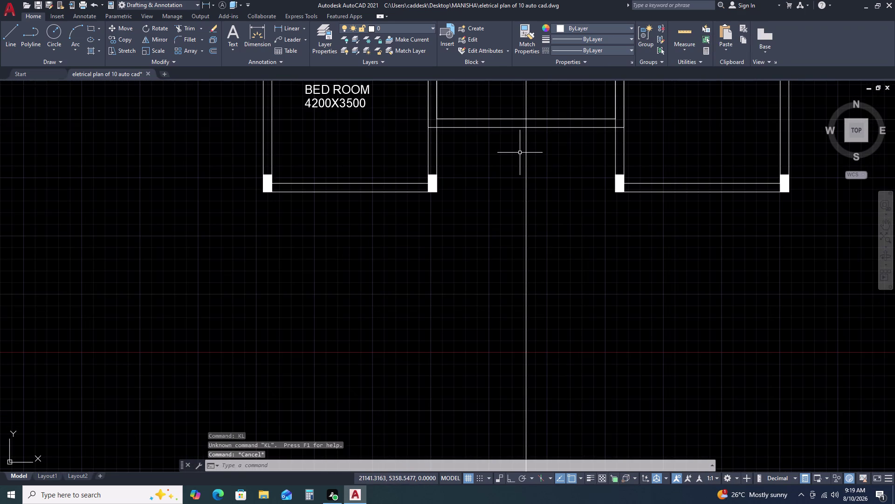
Draw a line along the drawing room's bottom wall, starting at the wall end.
text(L)
key(space)
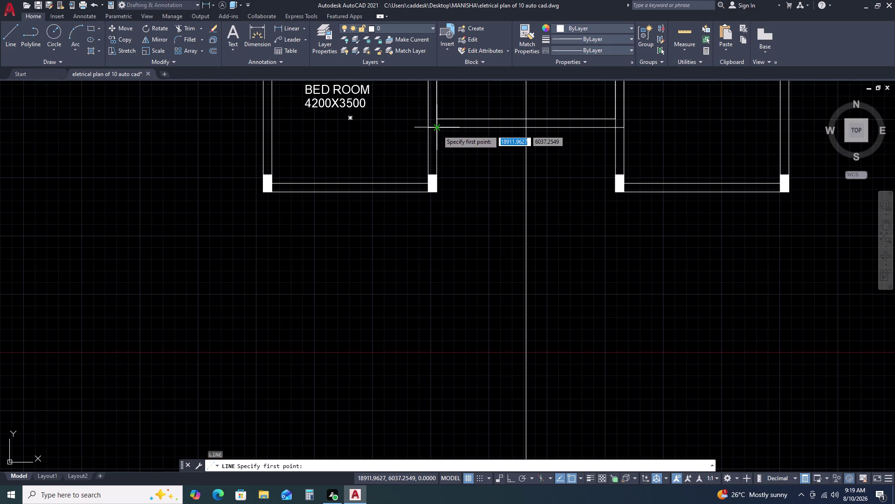
click(438, 130)
click(616, 128)
key(Escape)
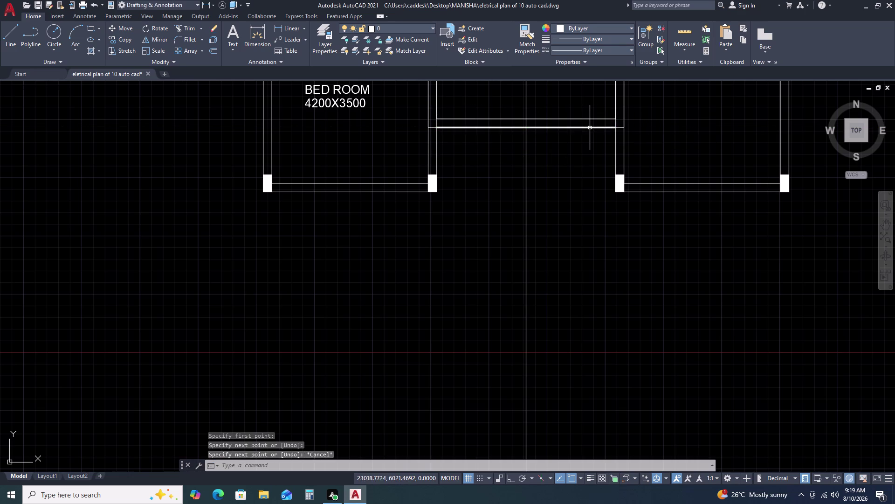
click(589, 127)
Offset the bottom wall line 1200 downward and select the new line.
text(O)
key(space)
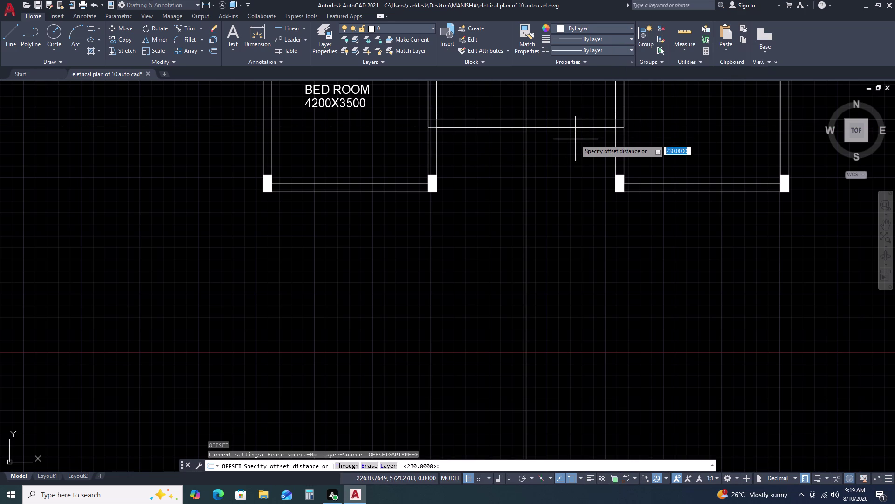
text(12)
text(00)
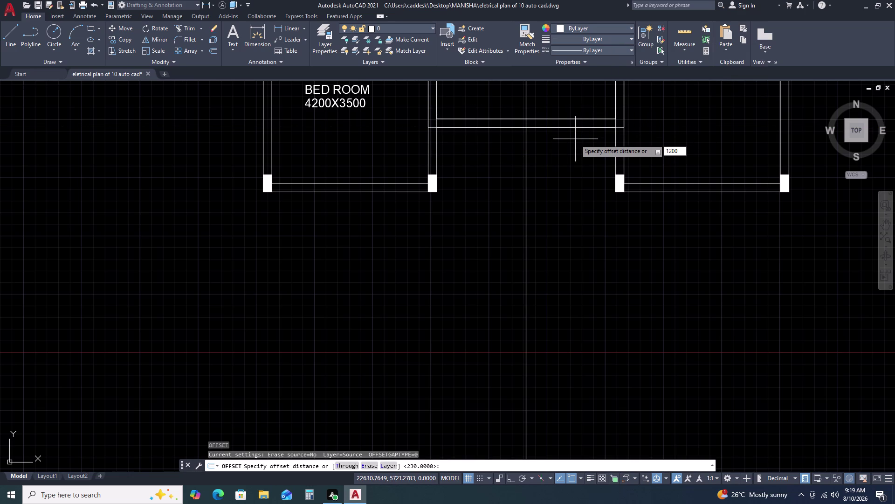
key(space)
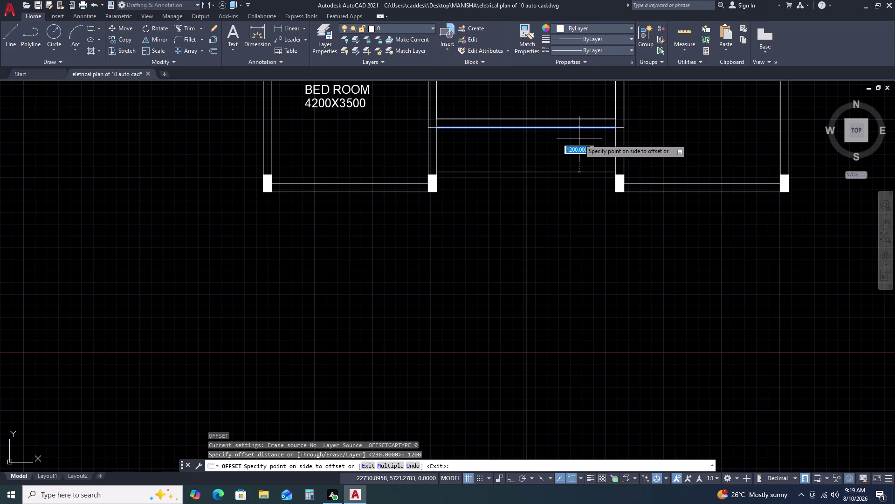
double_click(579, 165)
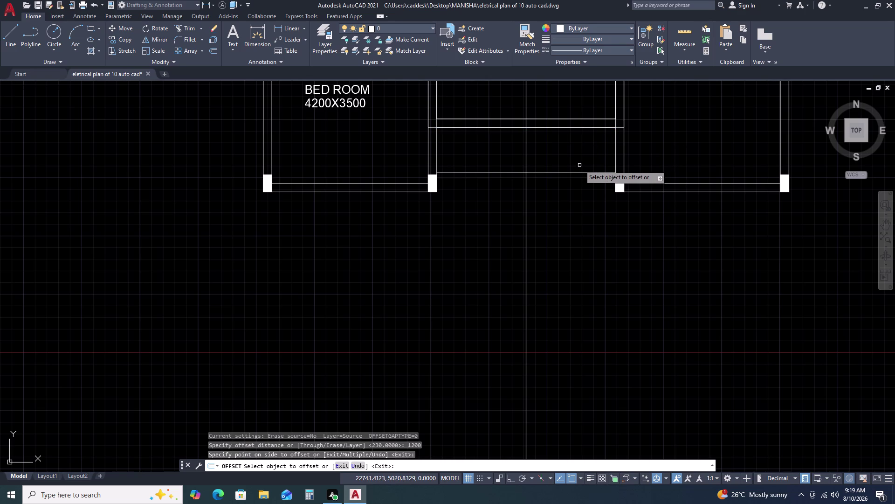
key(Escape)
click(584, 157)
double_click(568, 187)
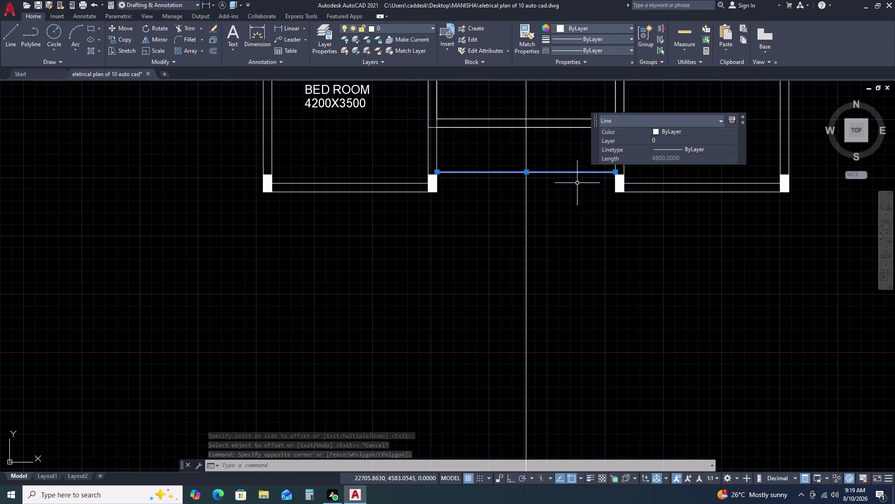
key(Escape)
double_click(582, 171)
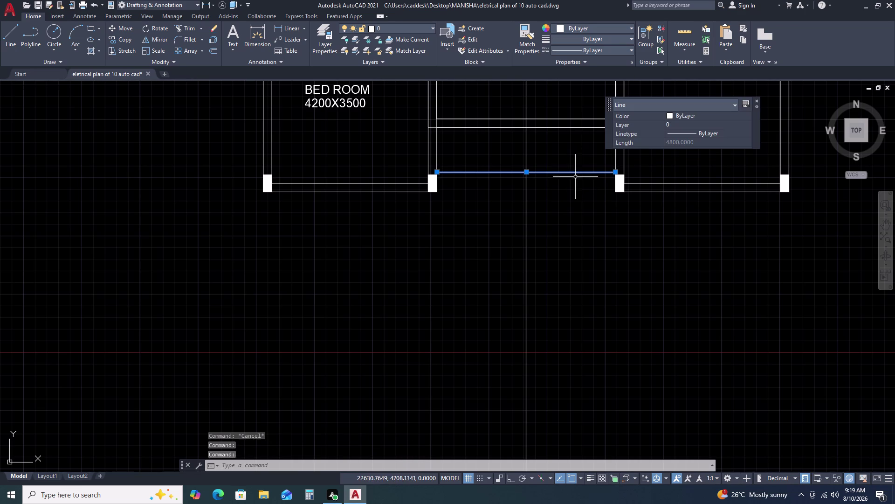
Try a 6-unit offset, cancel it, and select the new 4800 porch line.
text(O)
key(space)
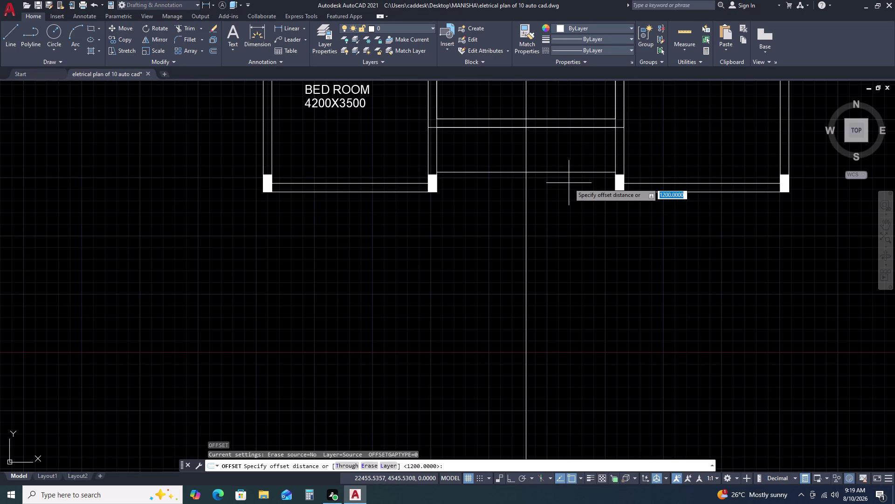
text(6)
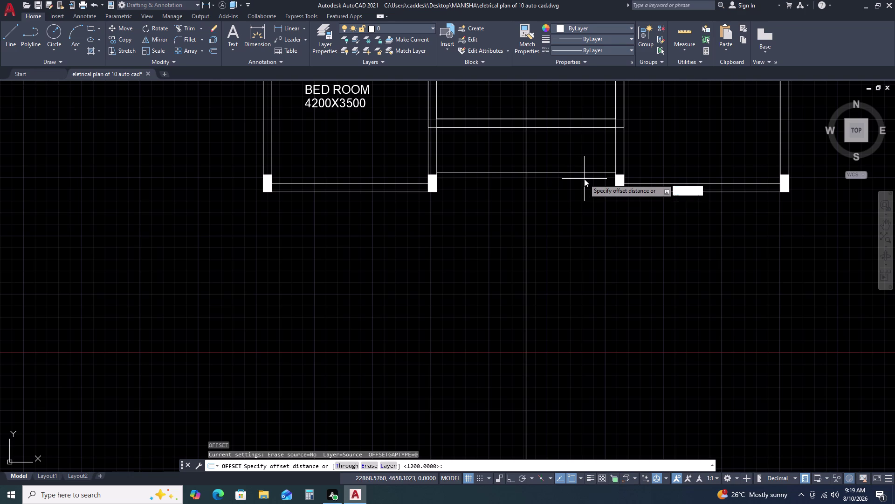
key(space)
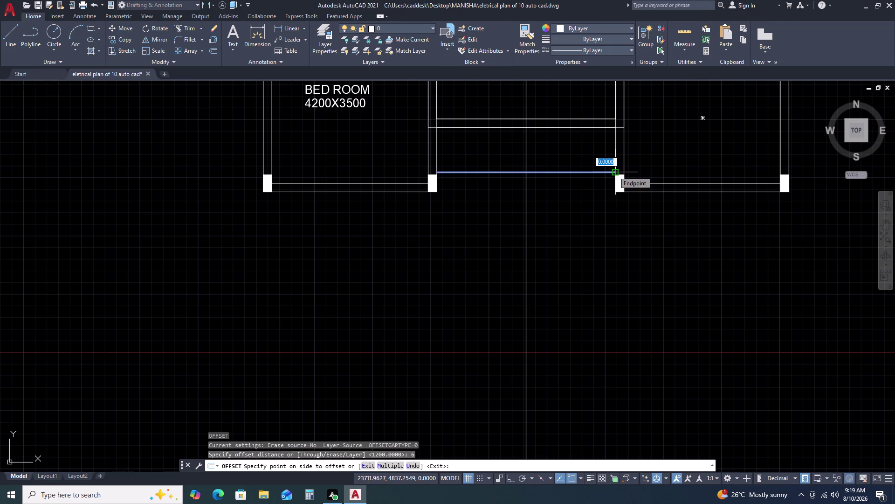
key(Escape)
click(611, 168)
double_click(588, 184)
text(O)
key(space)
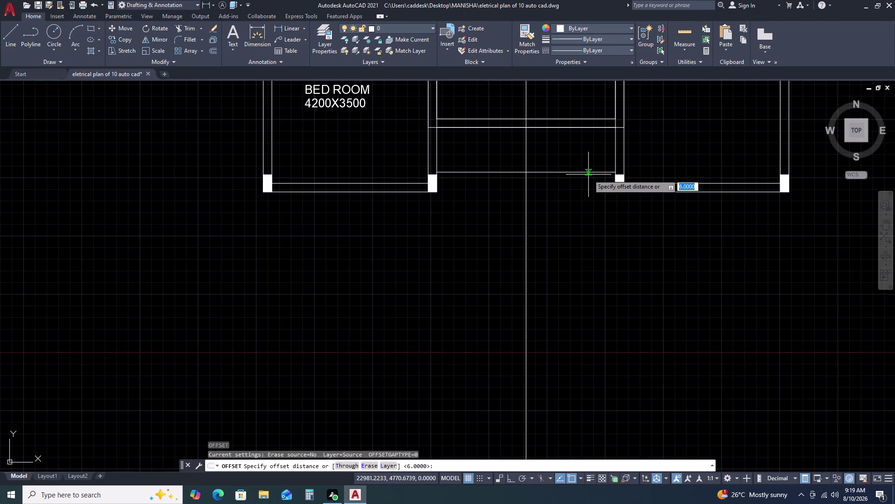
key(Escape)
drag(590, 168, 576, 178)
click(563, 185)
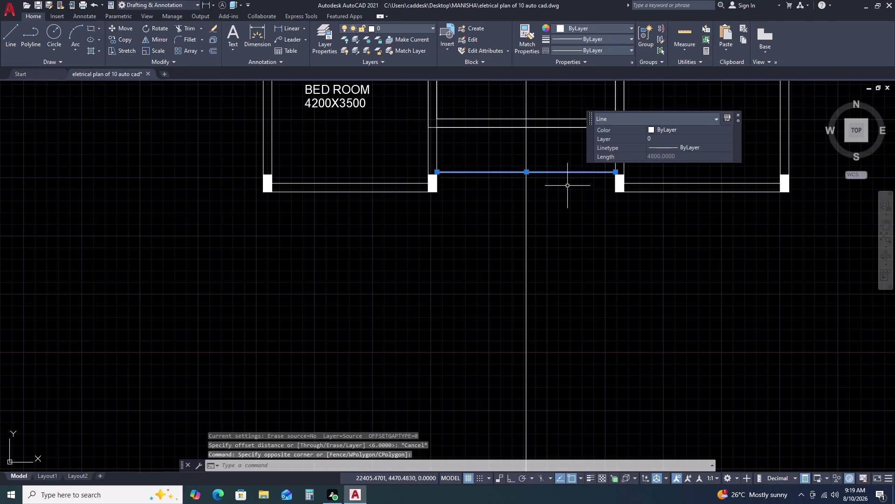
Array-copy the 4800 porch line into 6 step lines spaced 300 apart.
text(CO)
key(space)
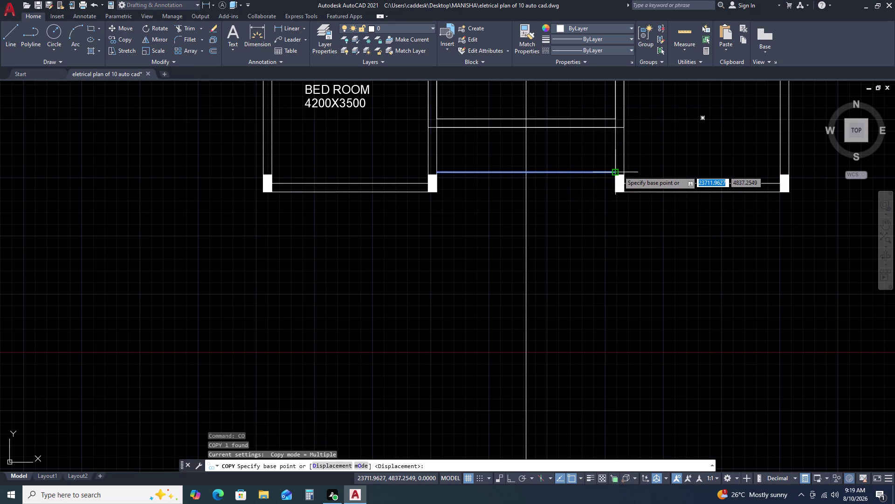
double_click(615, 170)
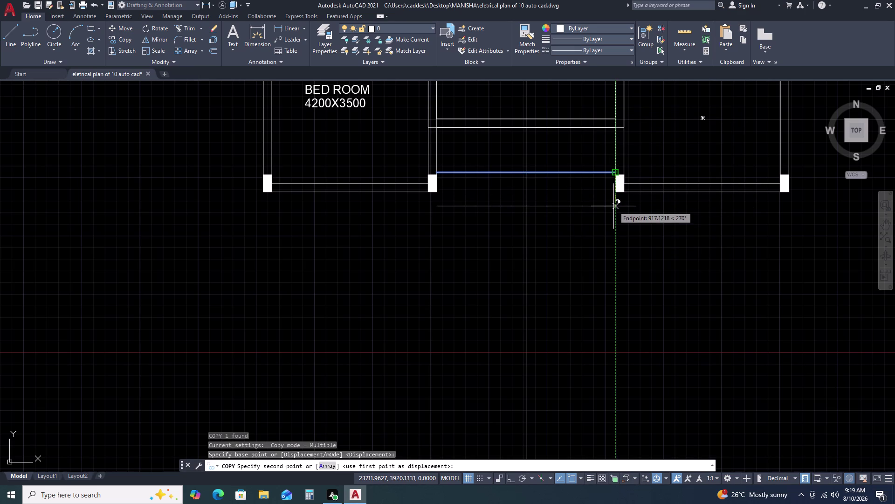
text(AR)
key(space)
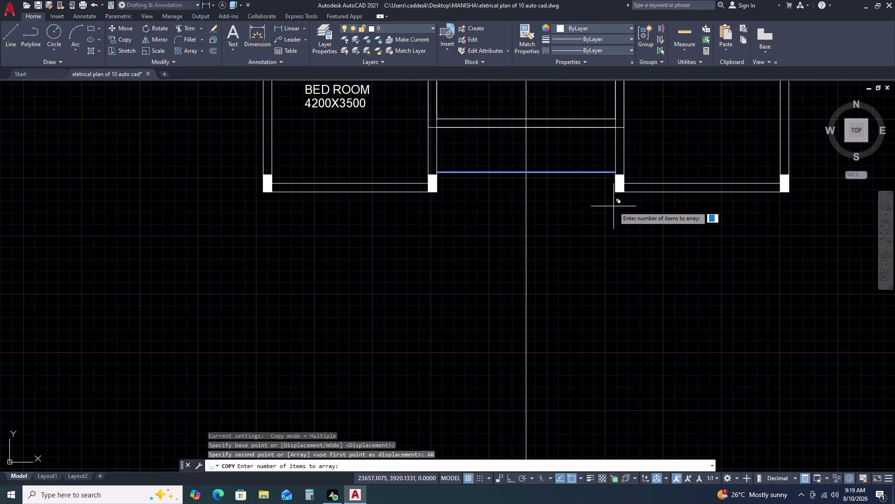
text(6)
key(space)
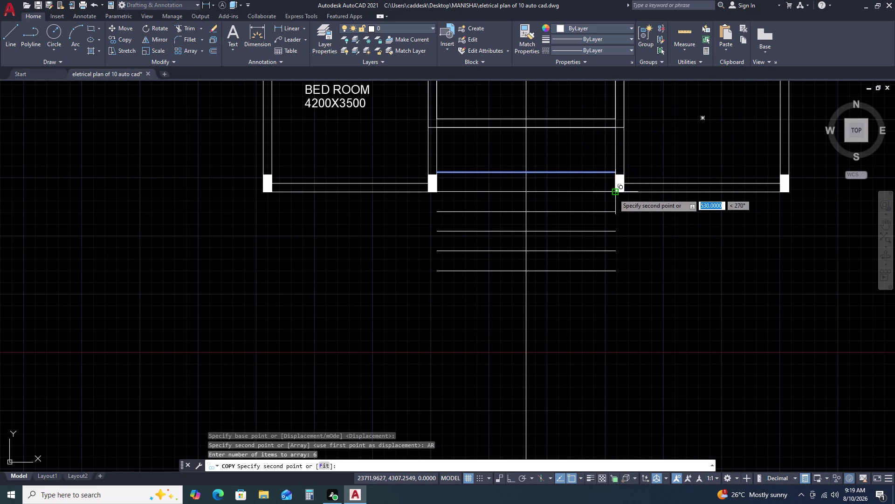
text(300)
key(space)
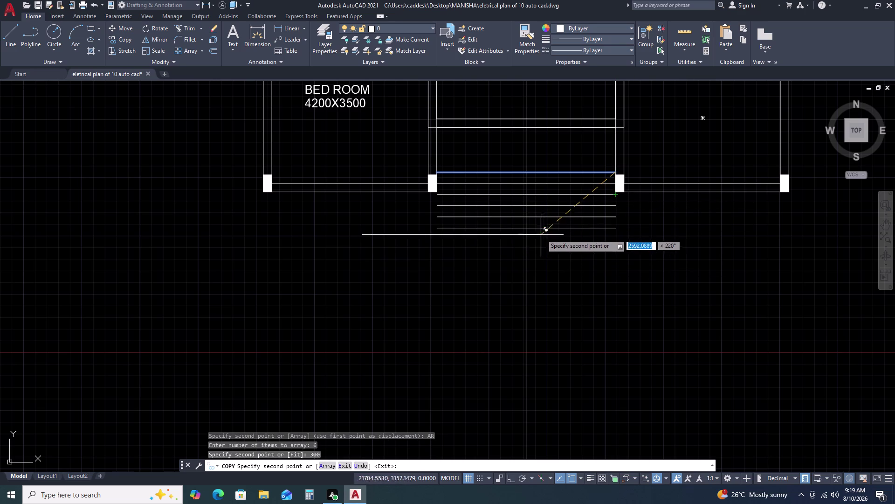
key(Escape)
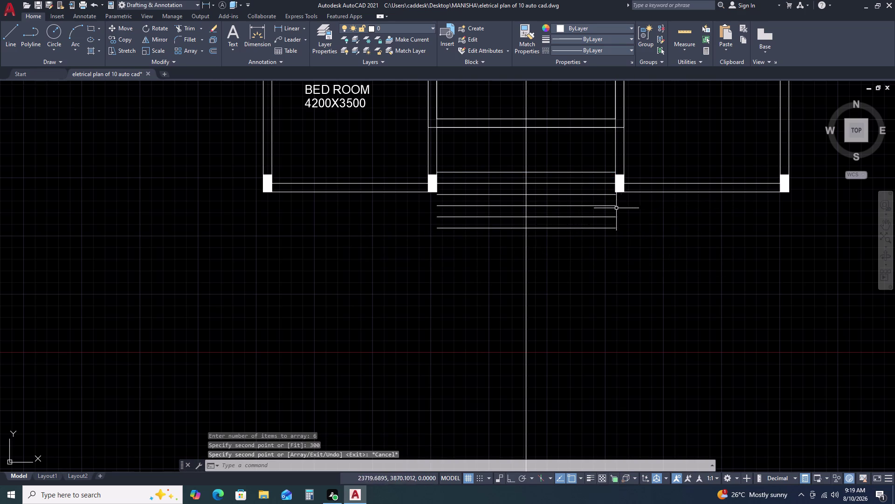
text(L)
key(space)
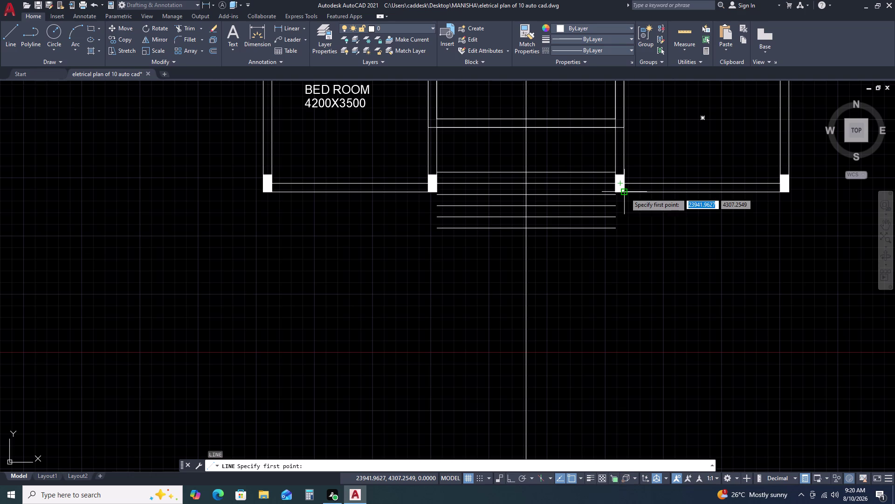
With Ortho on, draw a 3500 vertical guide line down below the steps.
double_click(625, 192)
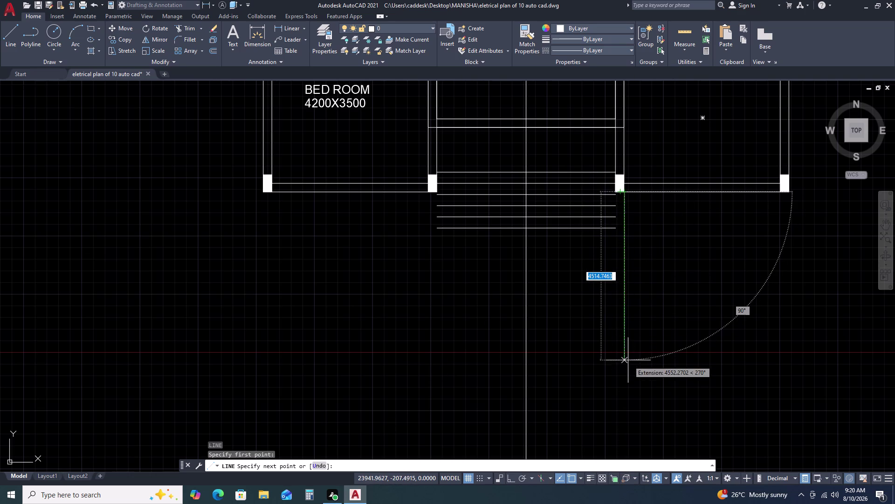
key(F8)
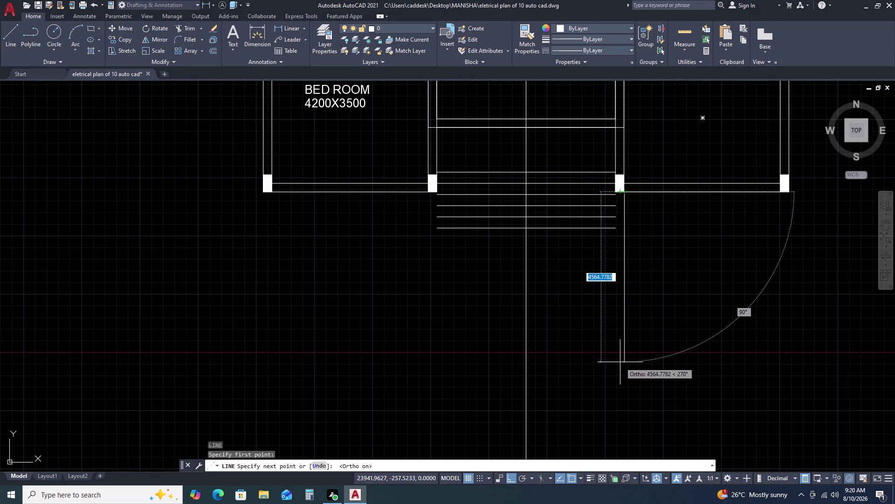
key(Escape)
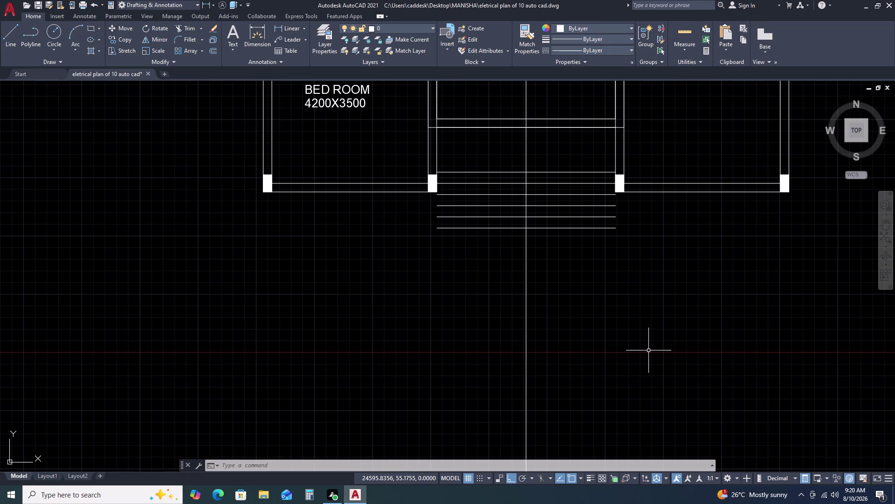
key(l)
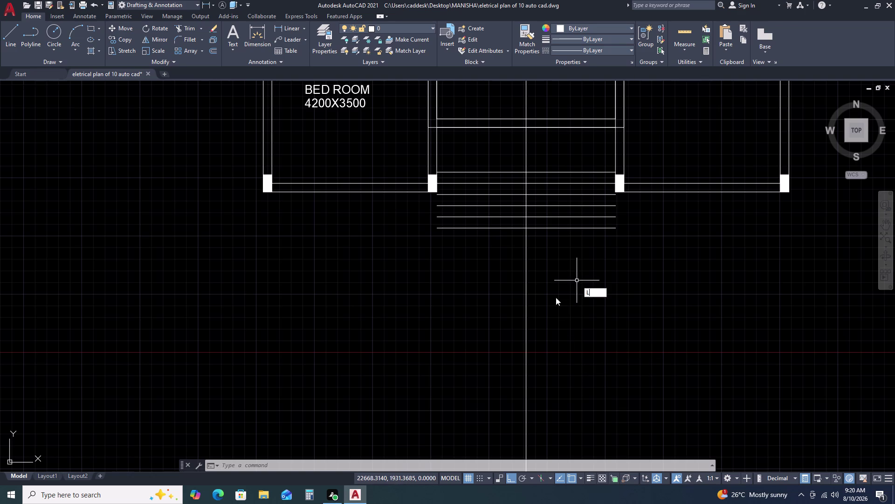
key(space)
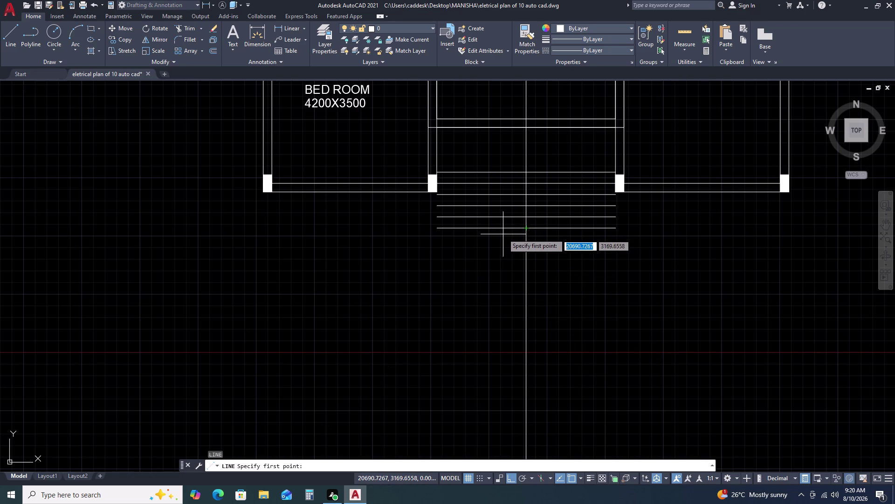
click(526, 228)
scroll(up, 3)
text(35)
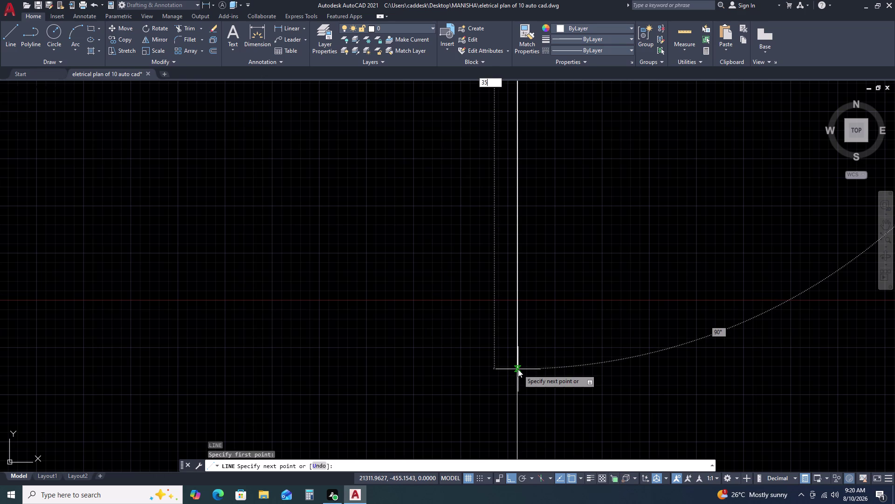
key(0)
key(0)
key(space)
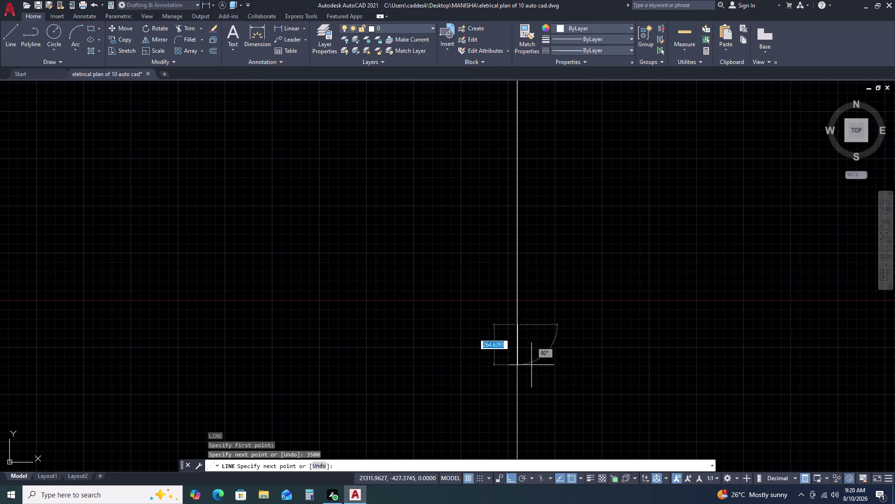
scroll(down, 3)
double_click(720, 325)
key(Escape)
Start a porch rectangle, picking its first corner and choosing the Dimensions option.
text(R)
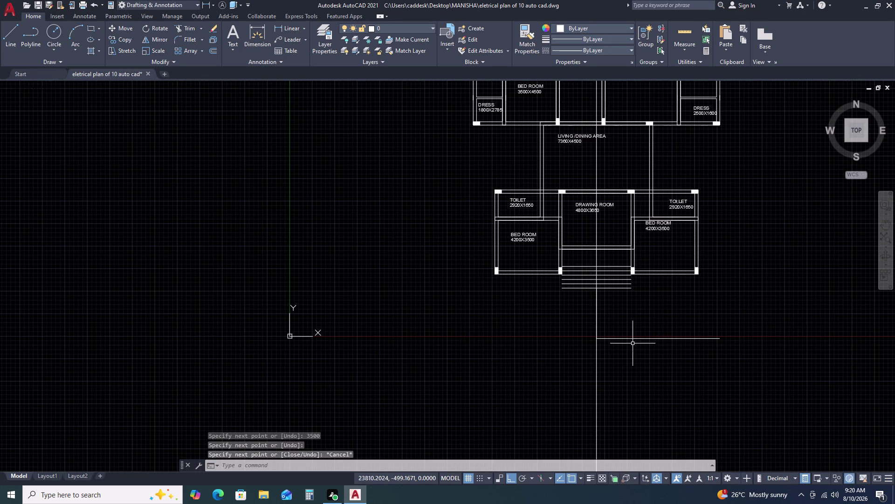
text(EC)
key(space)
click(473, 334)
text(D)
key(space)
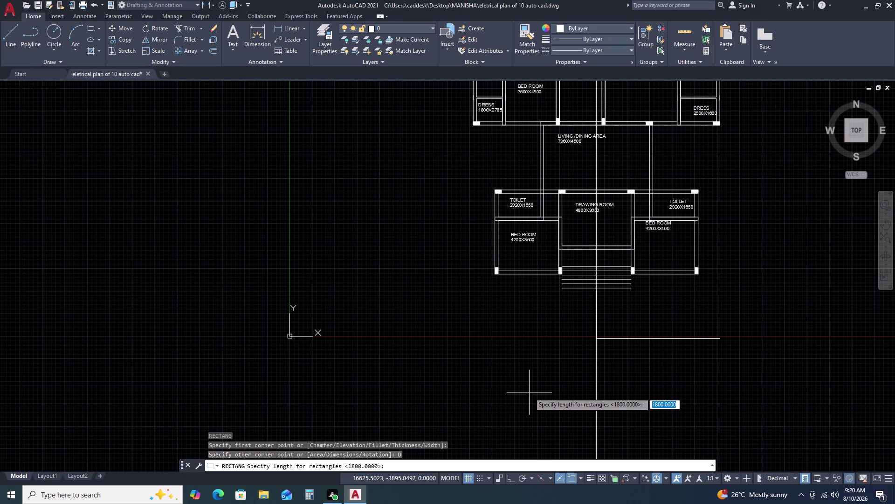
Size the porch rectangle 5260 by 4470 and place it.
text(52)
key(6)
key(0)
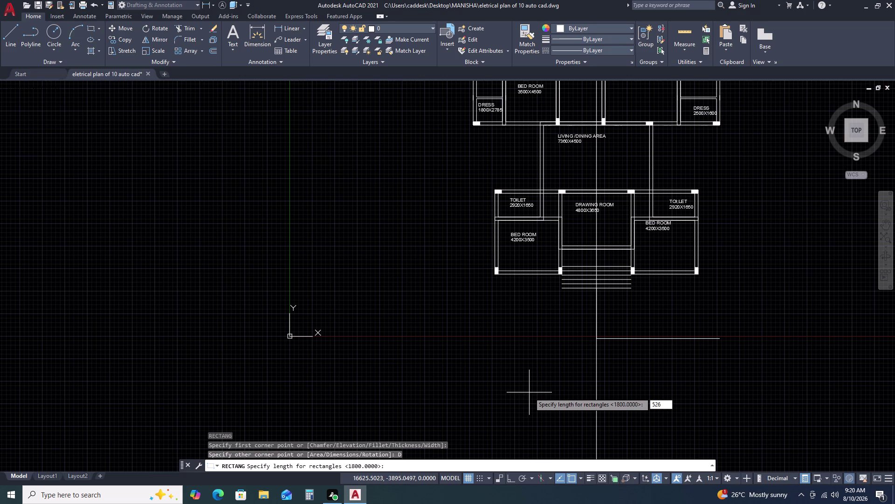
key(space)
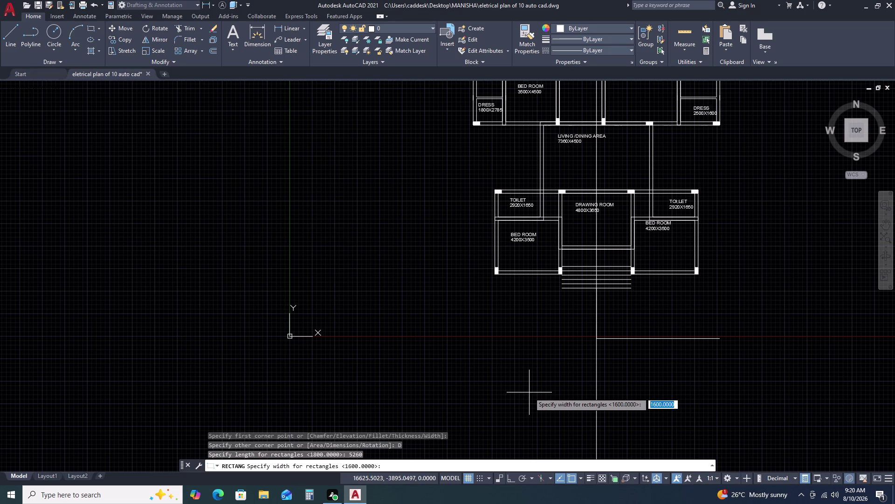
text(4470)
key(space)
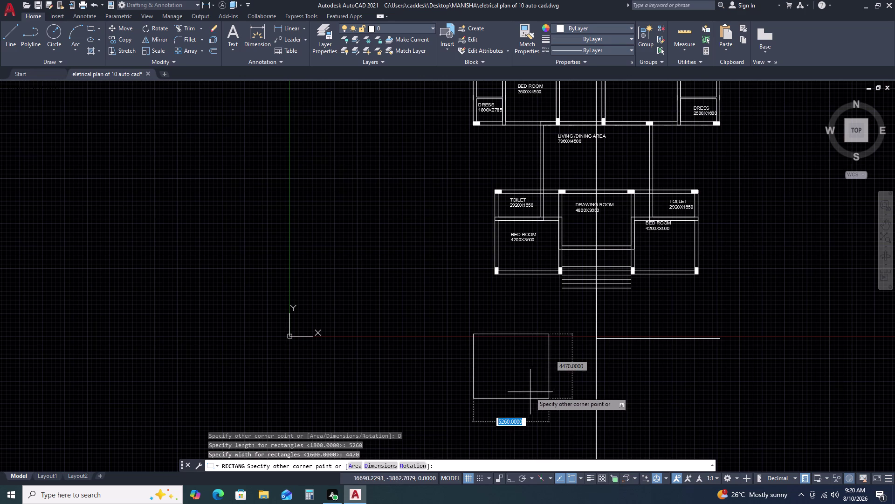
double_click(534, 389)
click(552, 363)
click(558, 357)
click(534, 376)
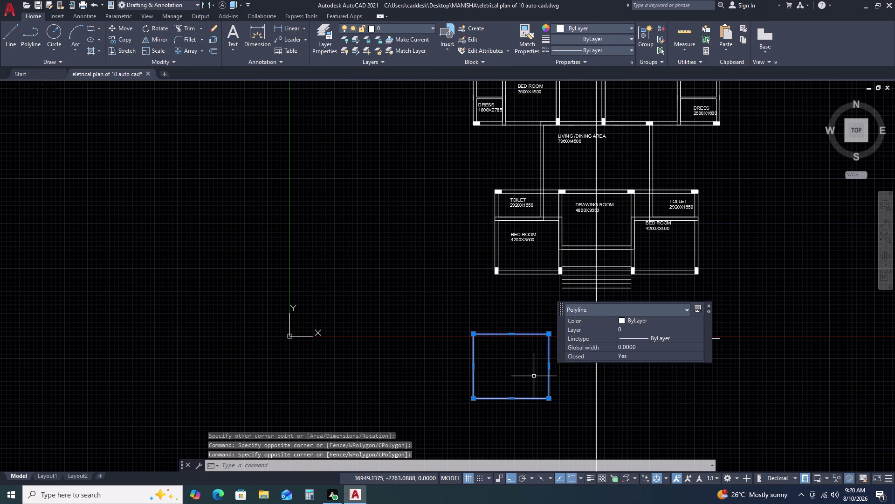
Offset the rectangle 230 to form the porch's second wall.
text(O)
key(space)
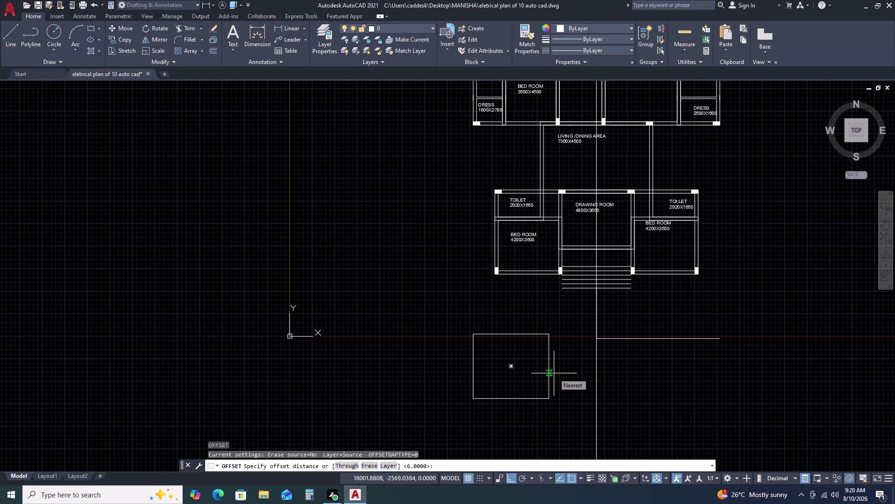
text(230)
key(space)
double_click(571, 362)
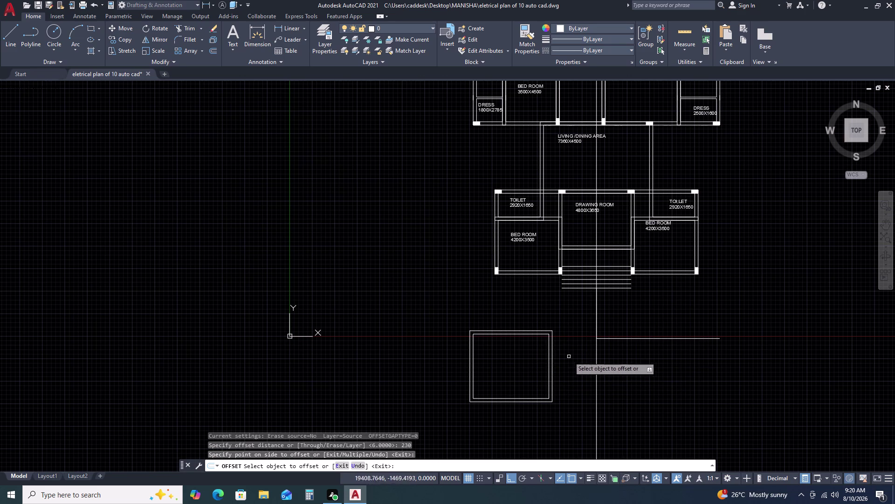
key(Escape)
Select both porch rectangles and pick a base point to move them.
double_click(553, 321)
click(524, 342)
text(M)
key(space)
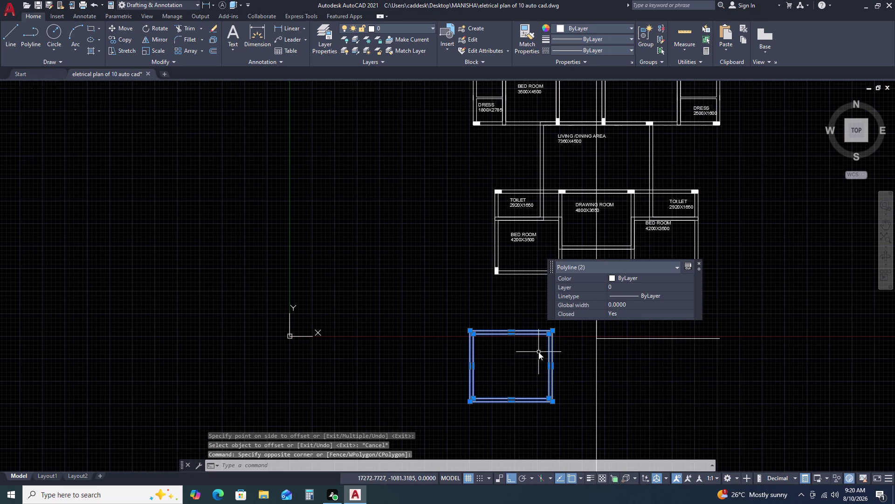
click(514, 403)
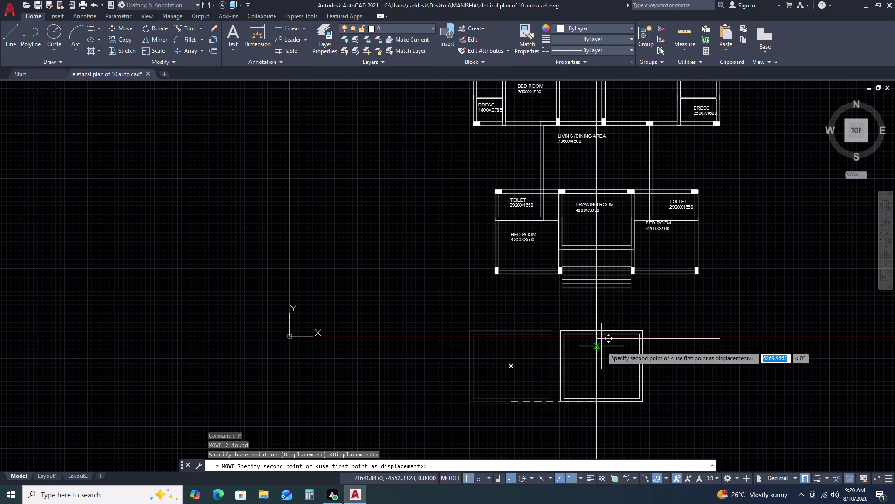
Turn Ortho off and drop the porch at the entrance steps below the drawing room.
key(F8)
scroll(up, 3)
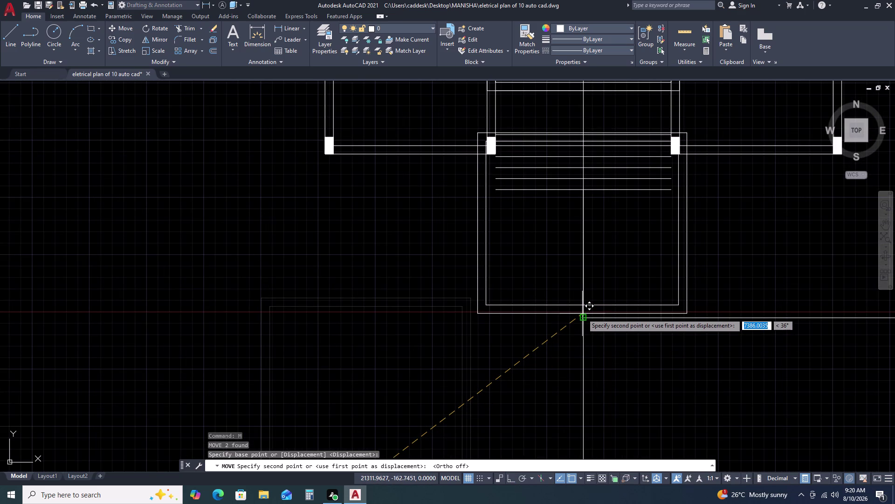
scroll(up, 3)
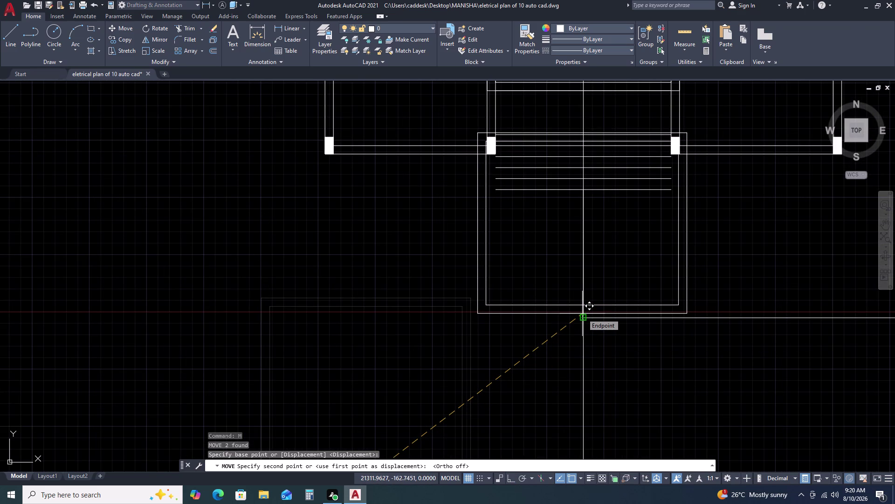
scroll(up, 3)
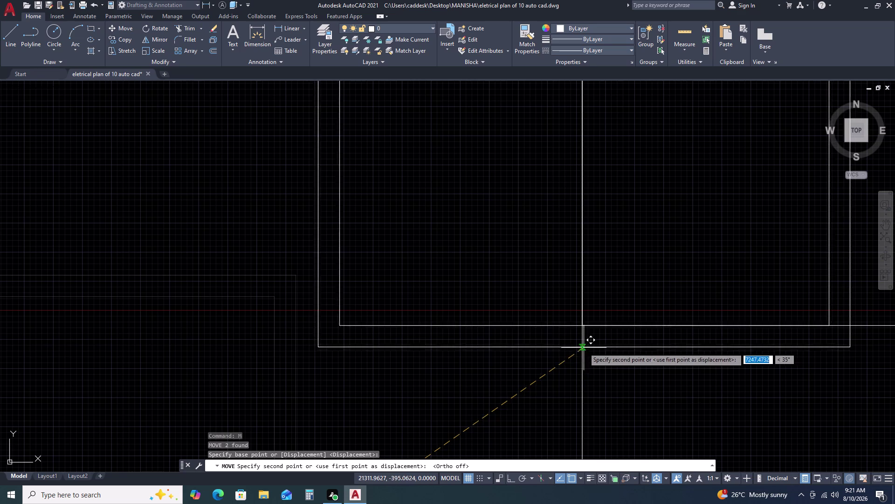
double_click(562, 377)
Reselect both porch rectangles and move them again from their bottom edge.
click(520, 347)
click(474, 380)
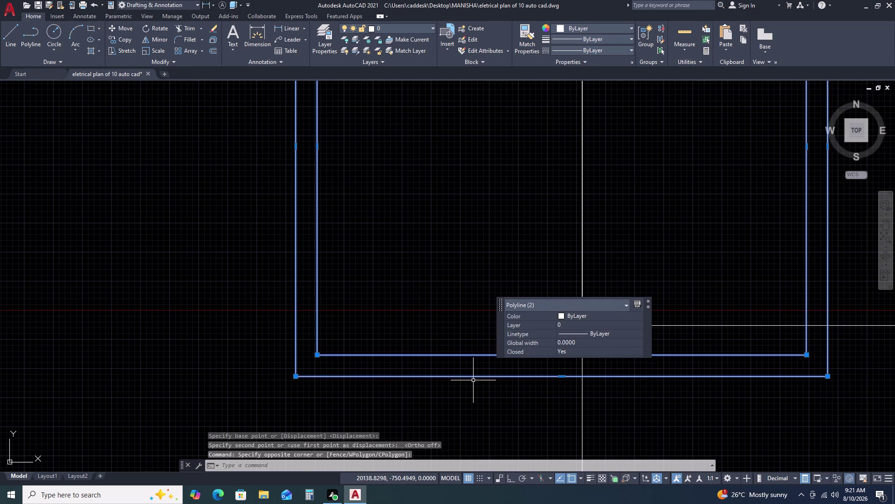
text(M)
key(space)
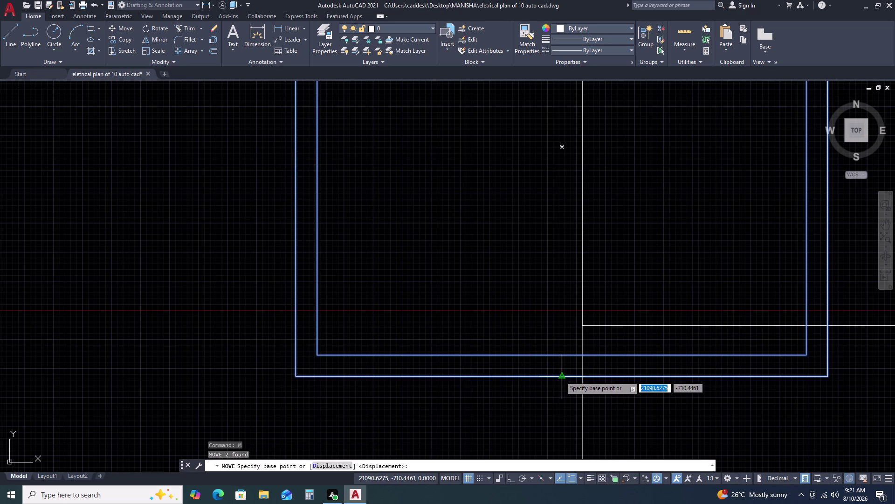
double_click(562, 352)
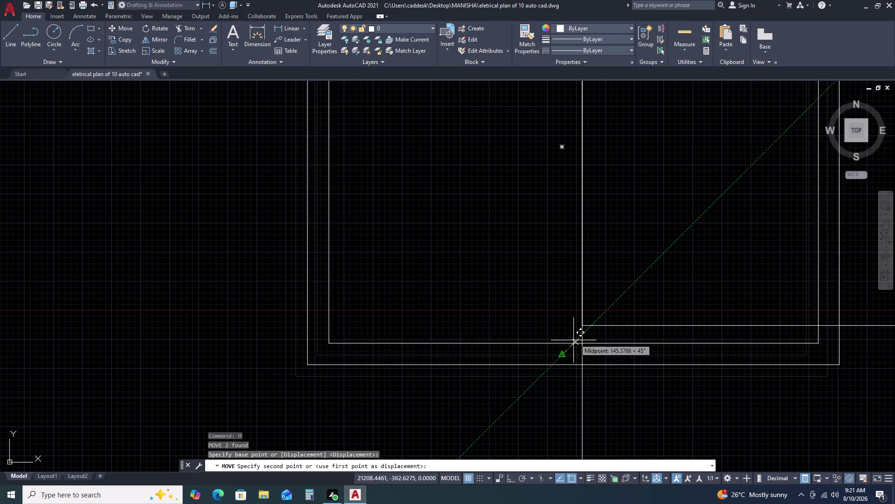